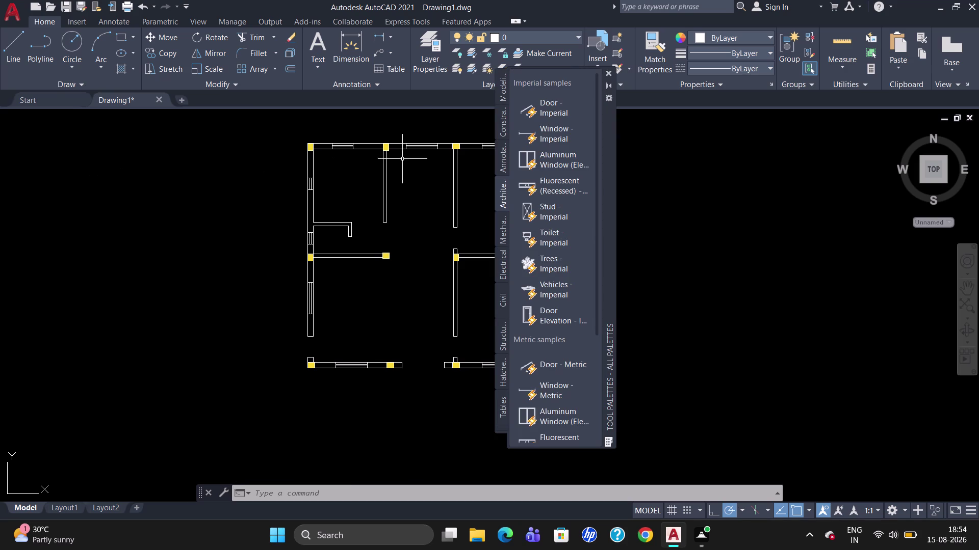
Insert an imperial door left of the plan, flip its swing, and close the tool palettes.
click(569, 111)
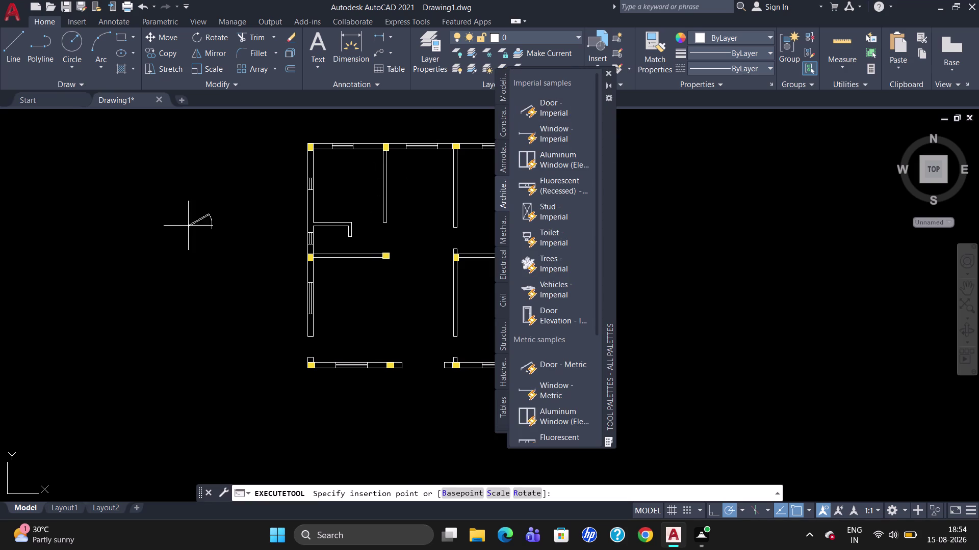
click(160, 229)
click(165, 228)
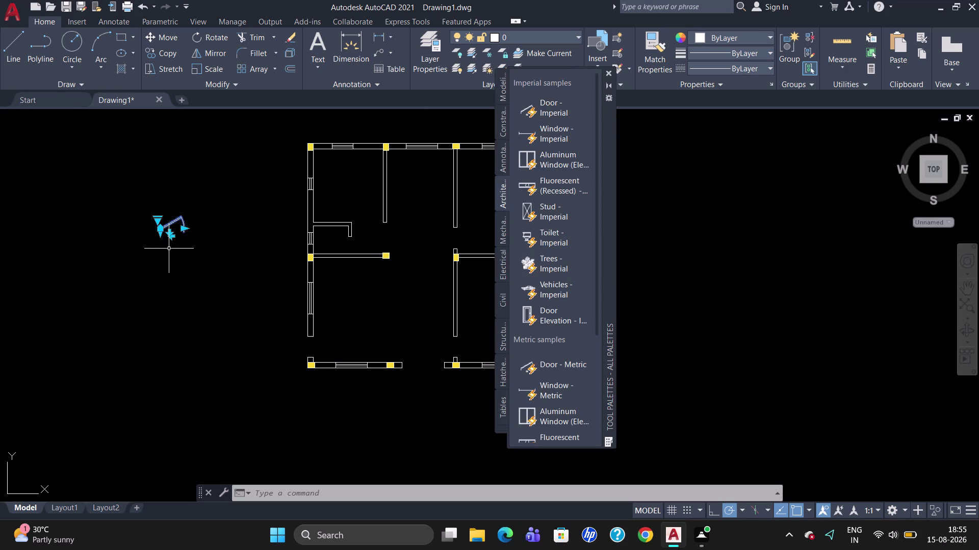
click(159, 223)
click(187, 269)
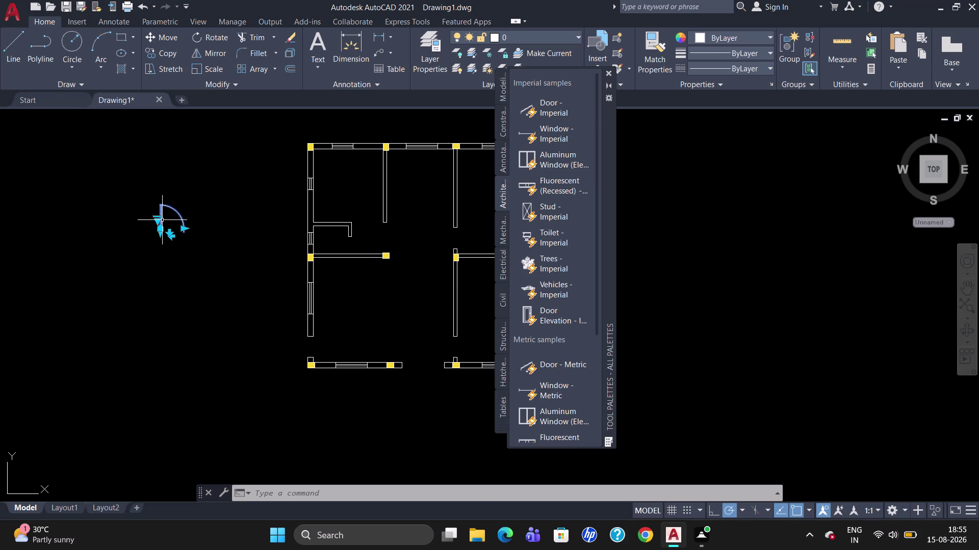
key(Escape)
click(609, 69)
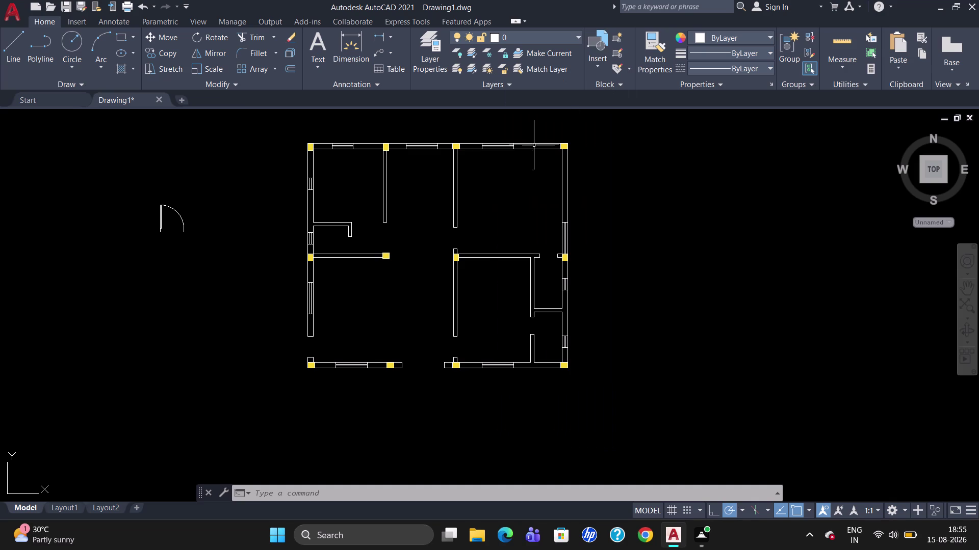
Mirror the door across a vertical line, keeping the original.
drag(225, 214, 143, 220)
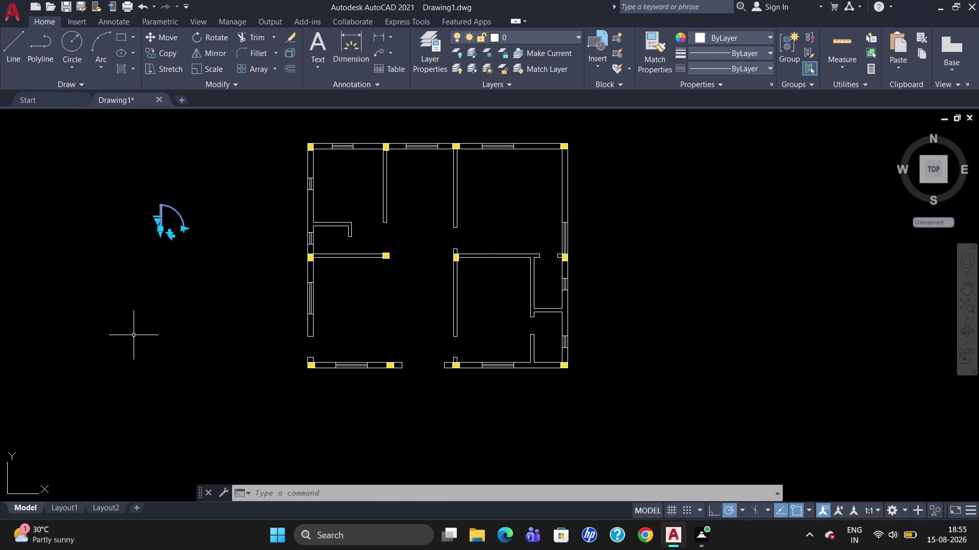
text(MI)
key(Return)
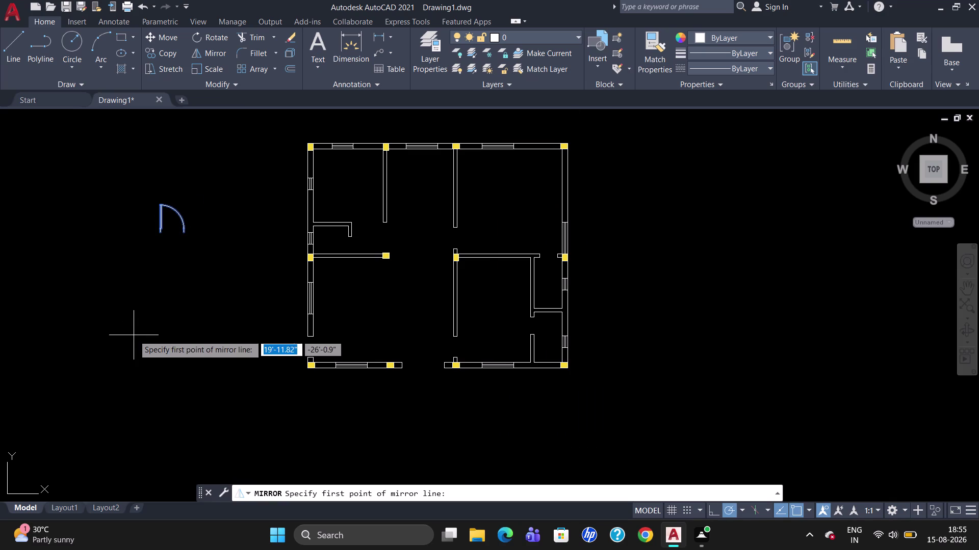
drag(205, 179, 207, 236)
click(207, 237)
drag(227, 284, 207, 236)
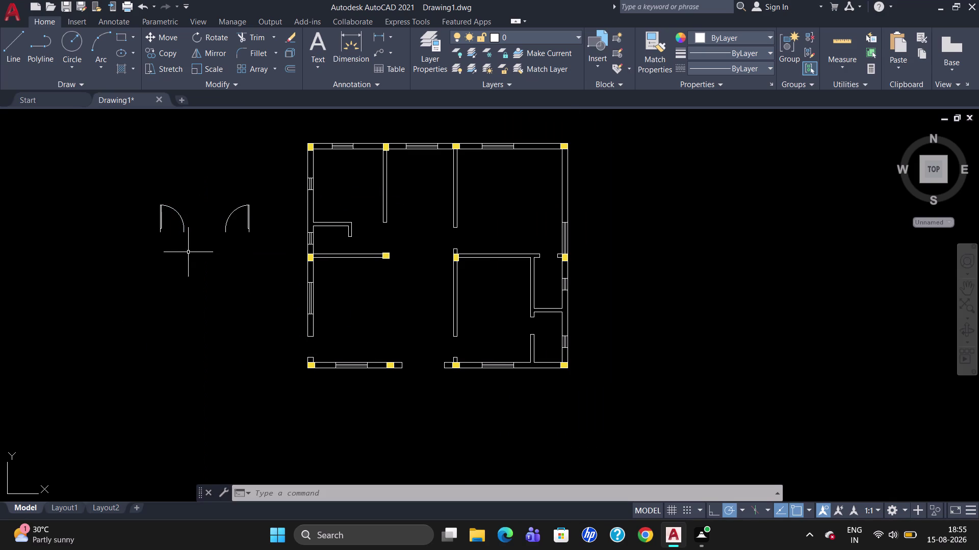
Rotate the mirrored door copy a quarter turn about its corner.
click(239, 206)
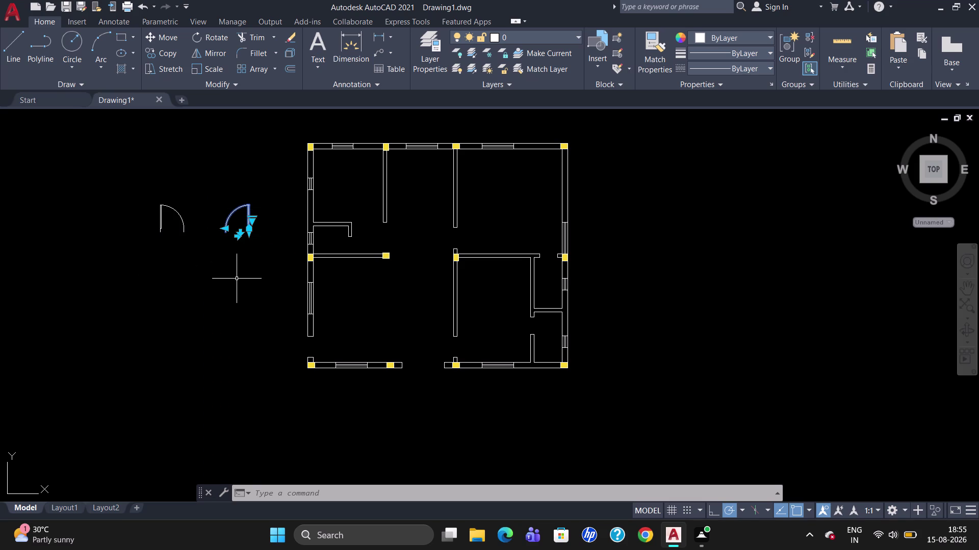
text(RO)
key(Return)
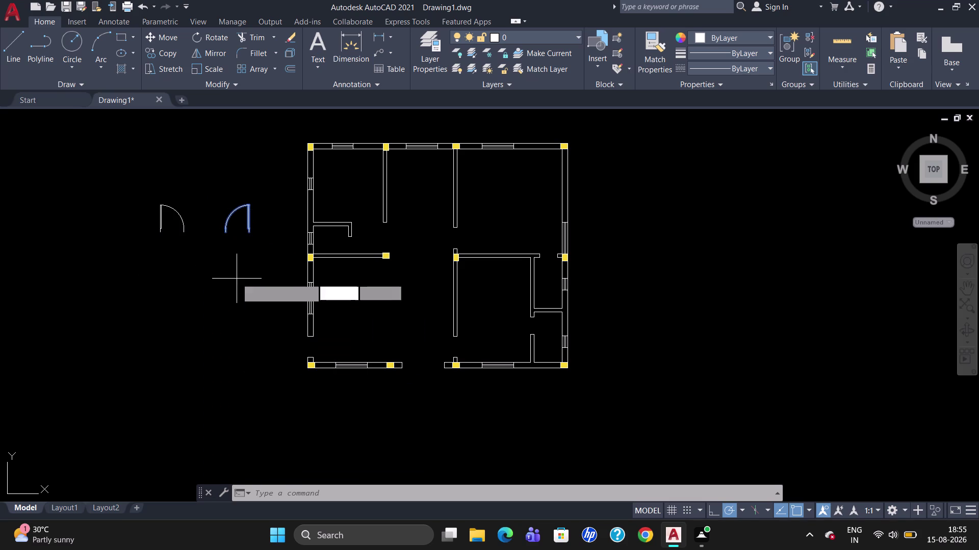
click(249, 203)
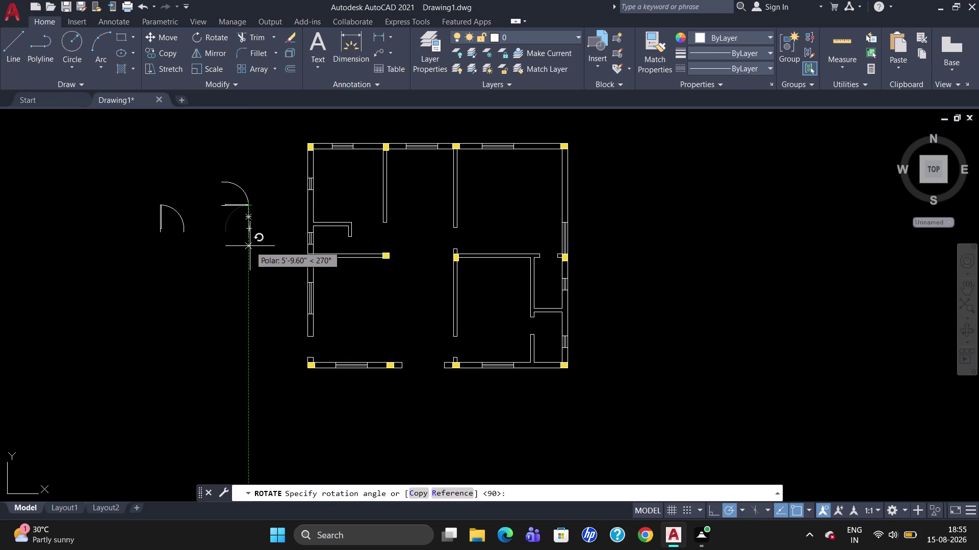
click(250, 246)
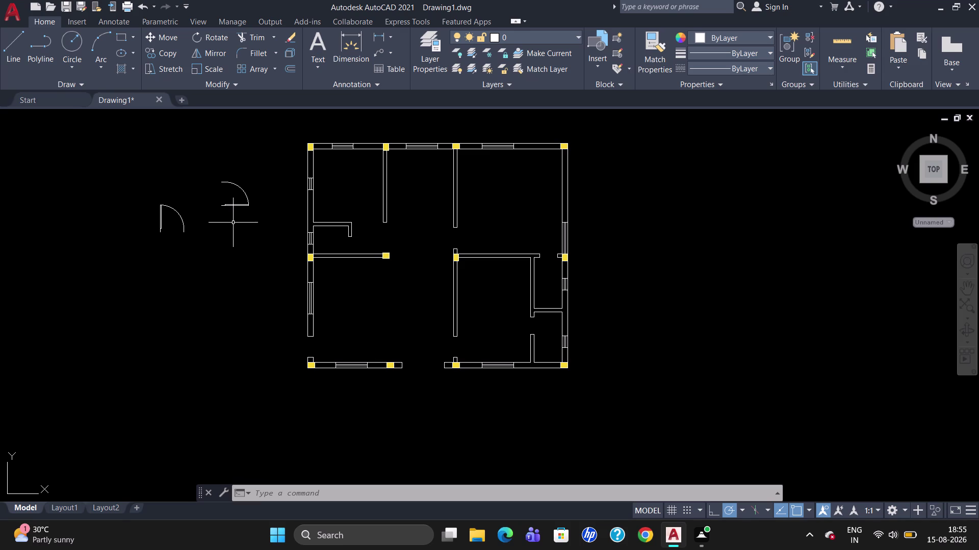
click(227, 207)
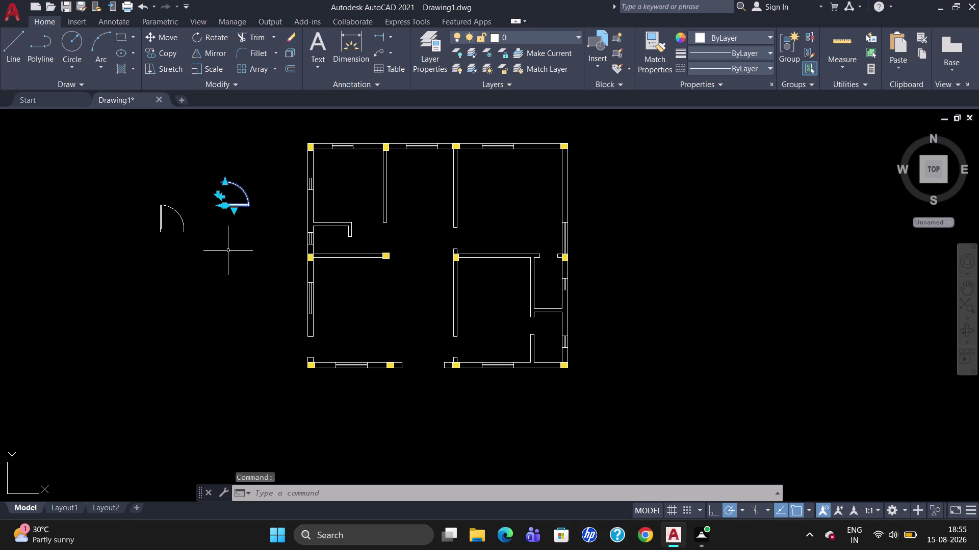
Move the turned door by its hinge corner to the bottom end of the left wall.
key(m)
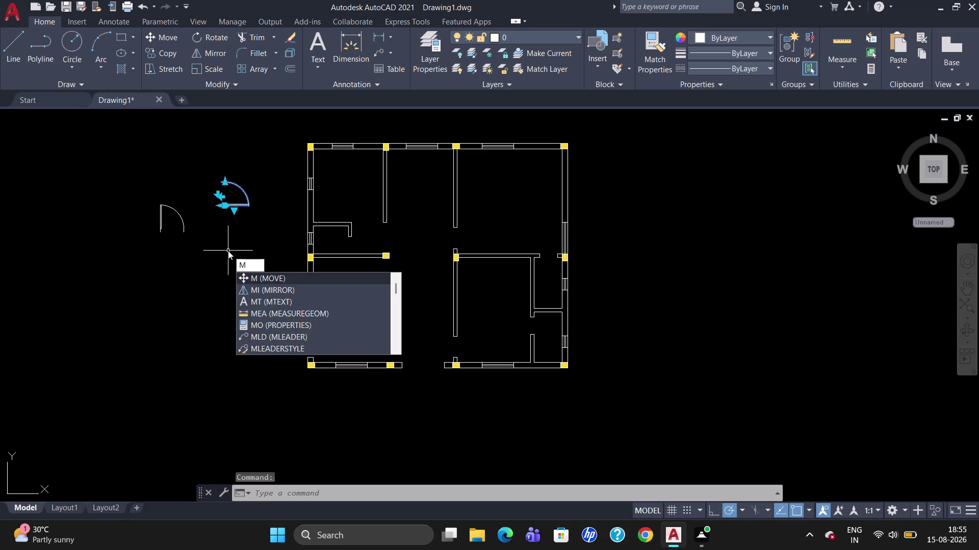
key(Return)
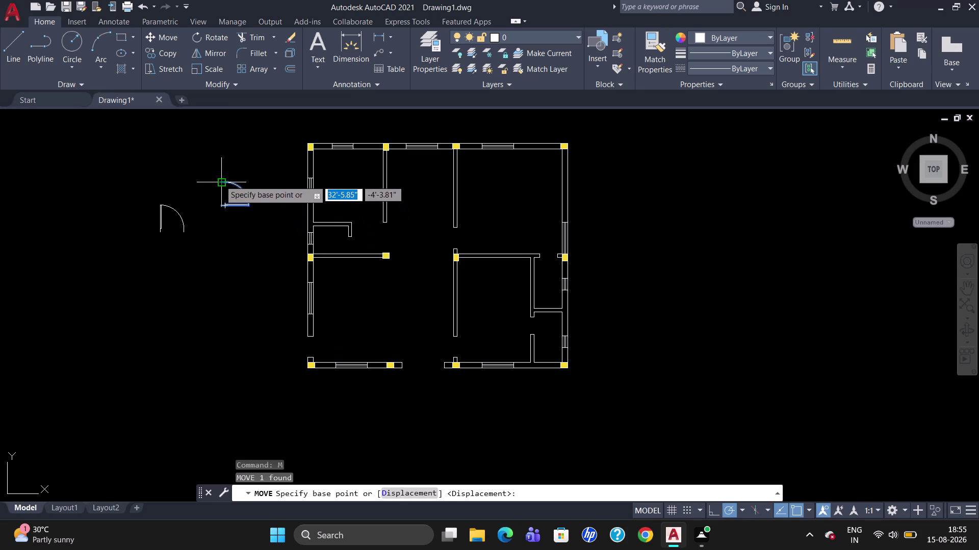
click(220, 181)
scroll(up, 3)
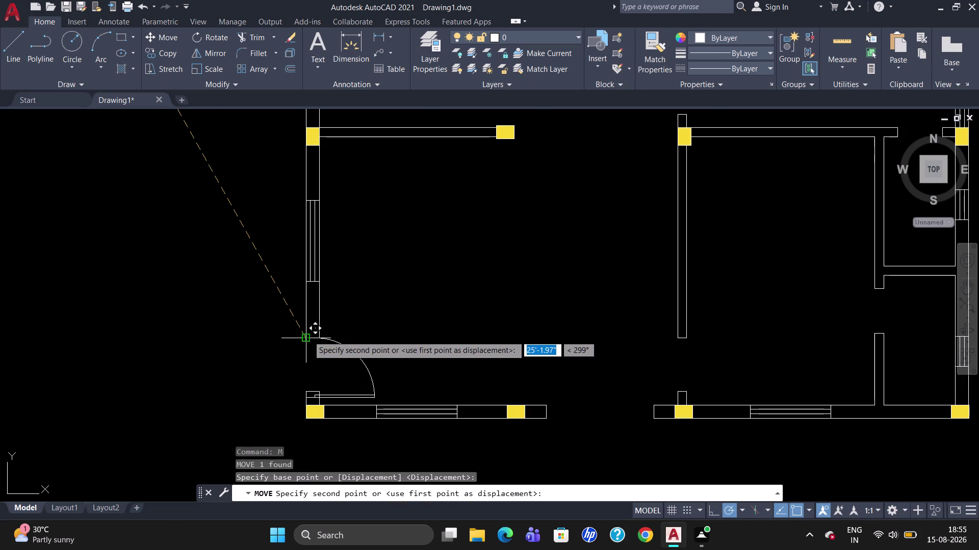
scroll(up, 3)
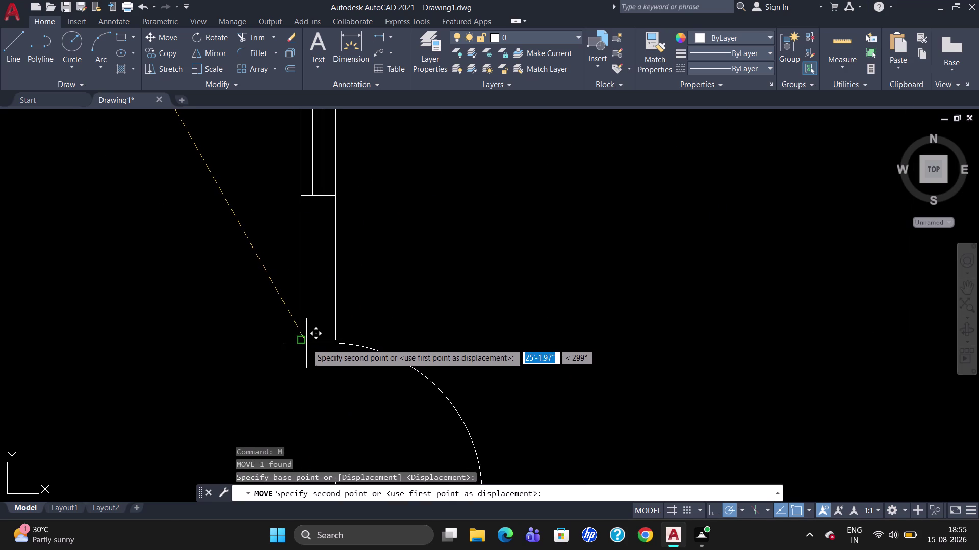
scroll(up, 3)
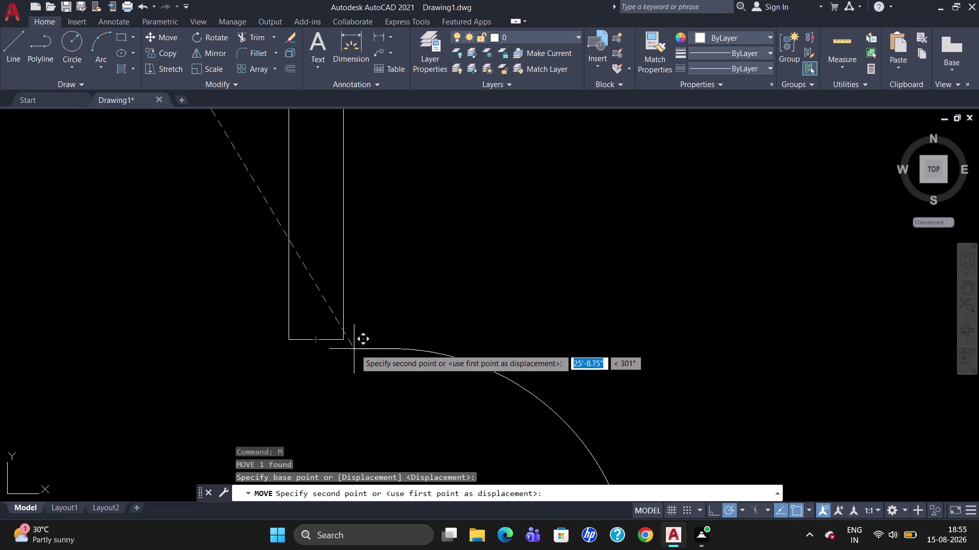
scroll(up, 3)
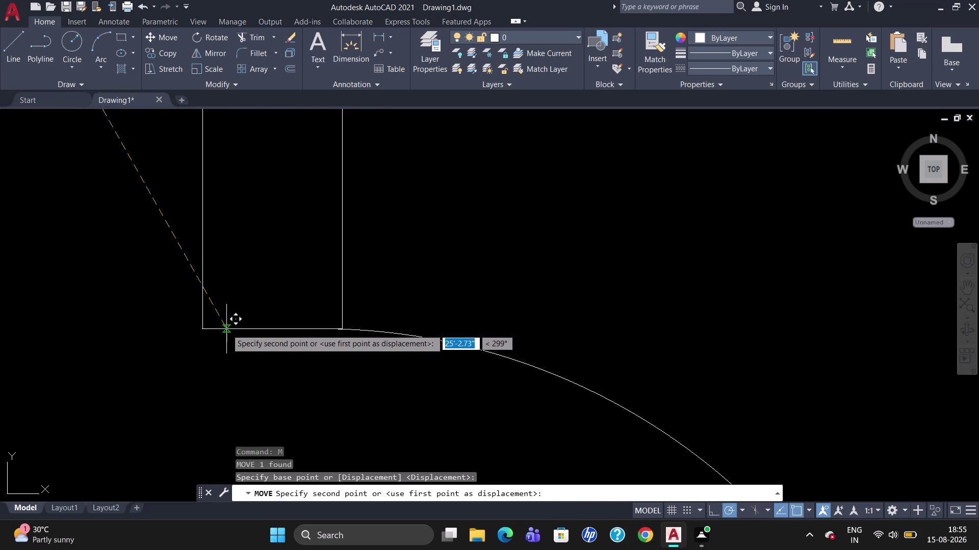
click(227, 329)
scroll(down, 3)
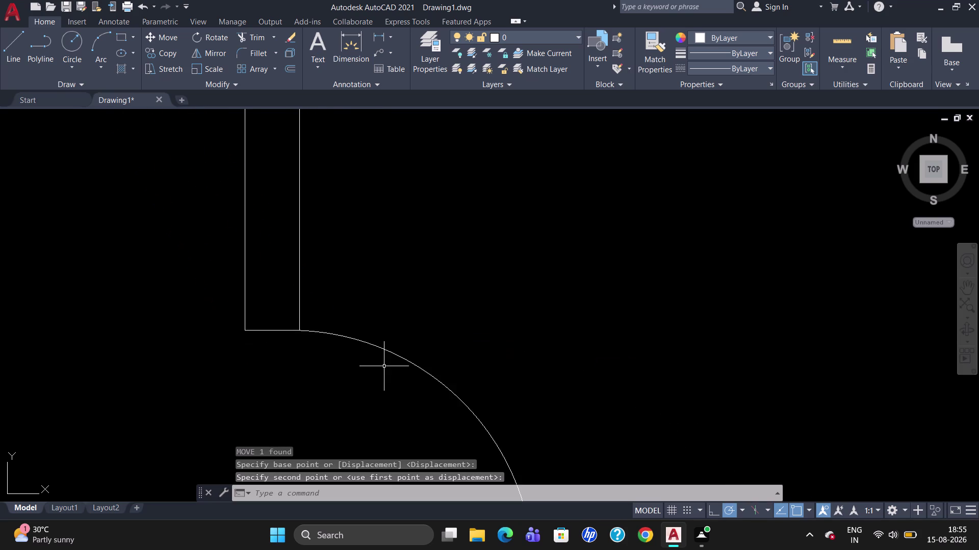
scroll(down, 3)
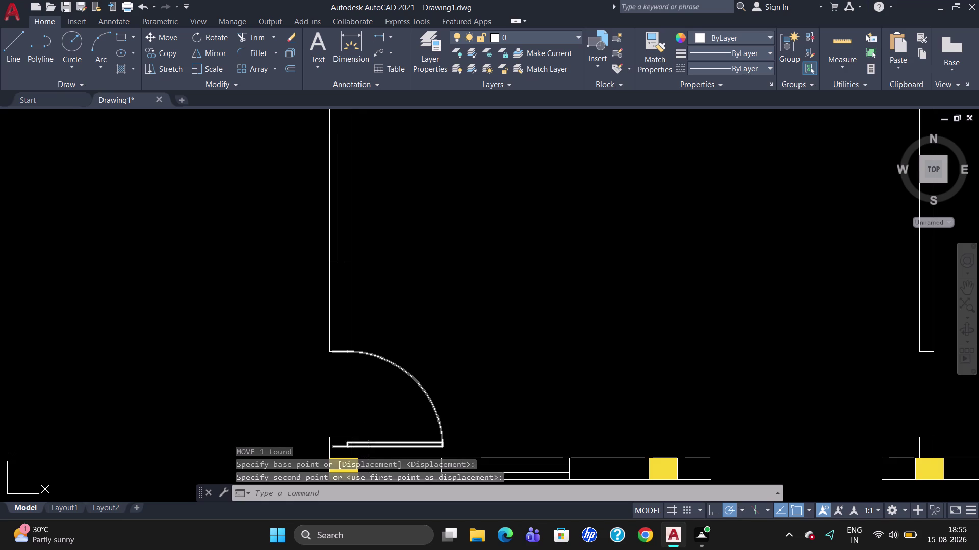
Begin scaling the moved door, cancel the scale, and reselect the door.
click(368, 446)
text(SC)
key(Return)
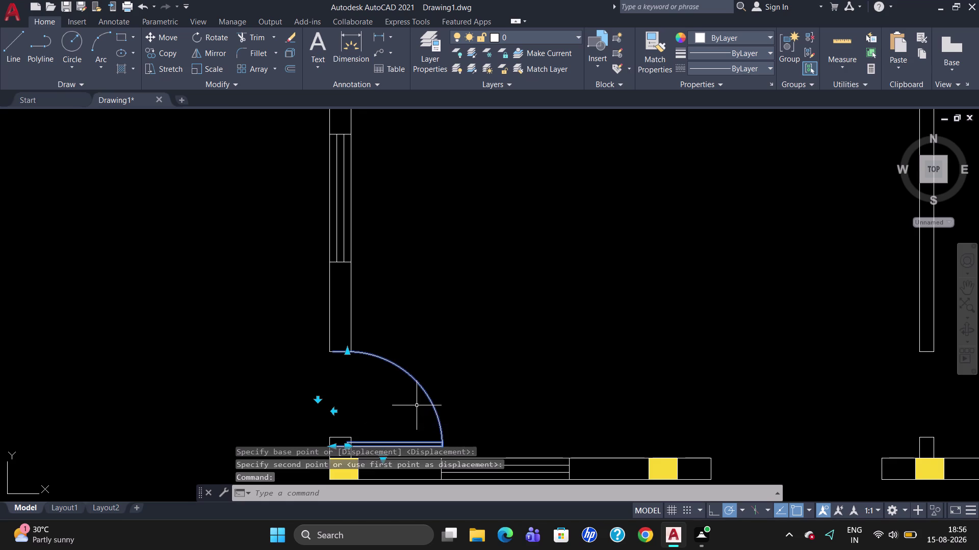
scroll(up, 3)
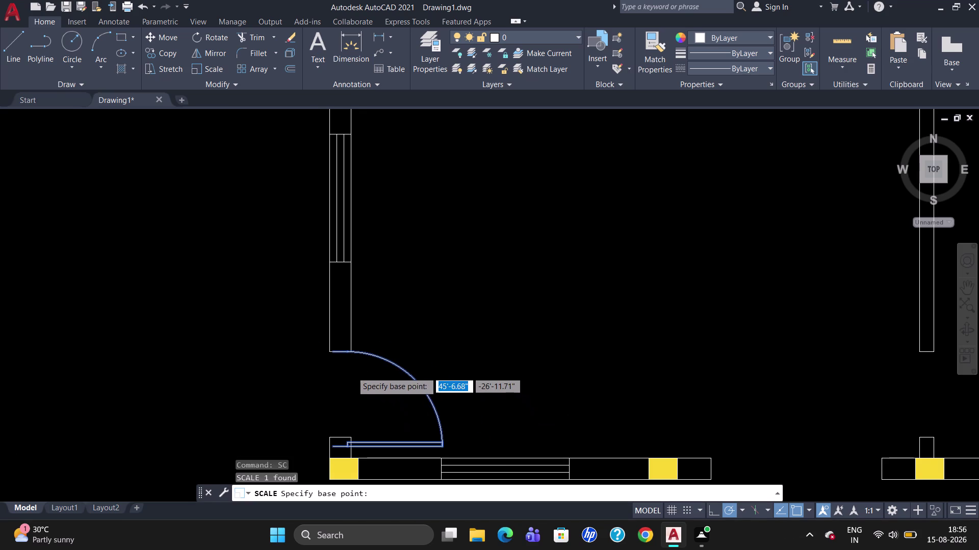
click(324, 340)
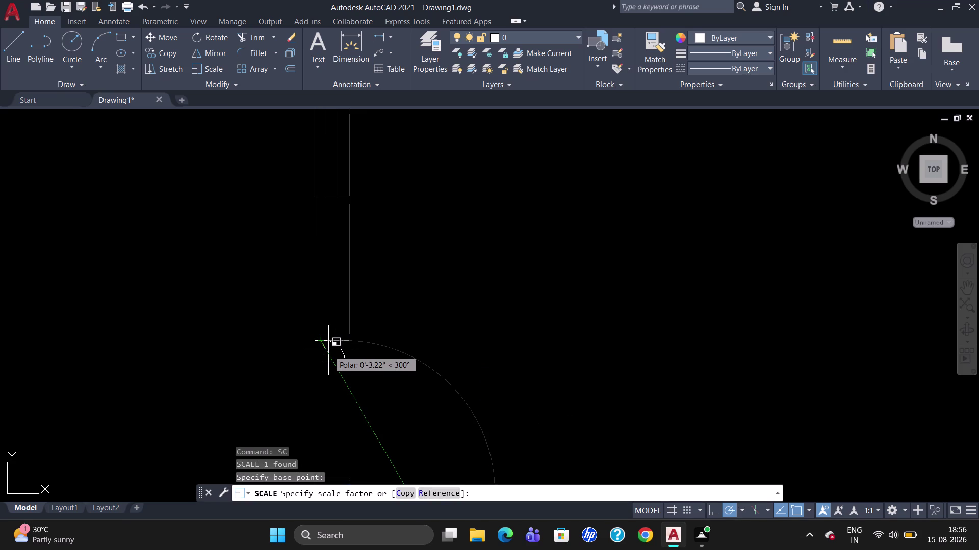
key(Escape)
scroll(up, 3)
scroll(down, 3)
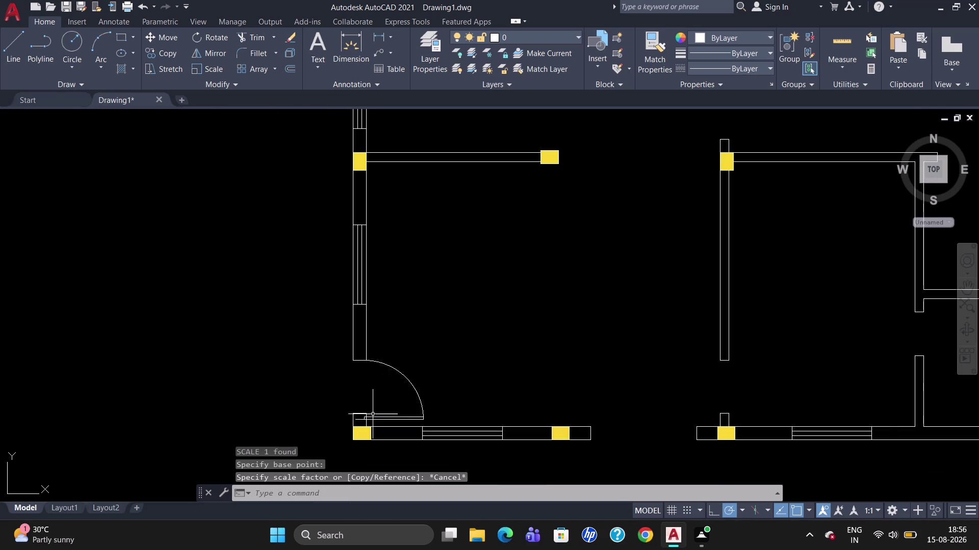
scroll(up, 3)
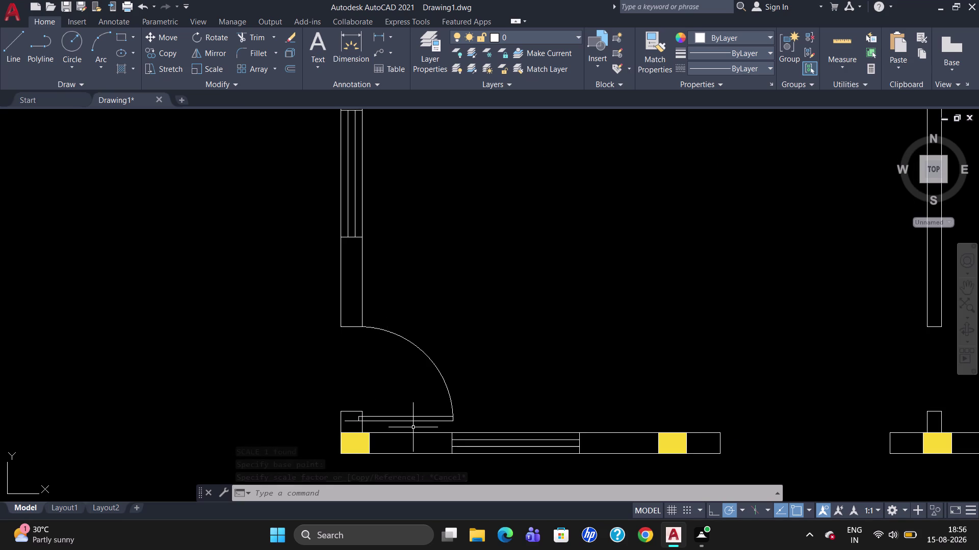
click(409, 340)
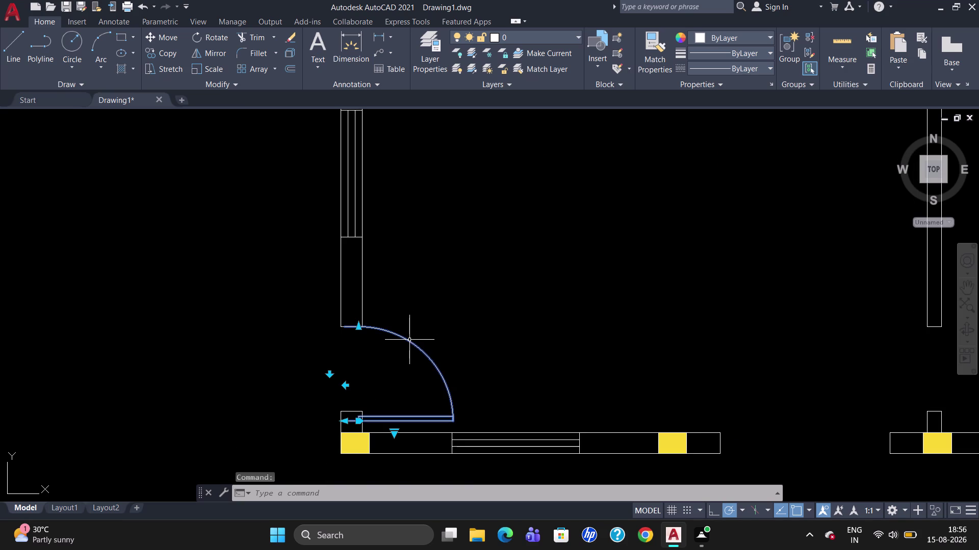
Move the door so it sits flush against the wall end.
key(m)
key(Return)
click(343, 328)
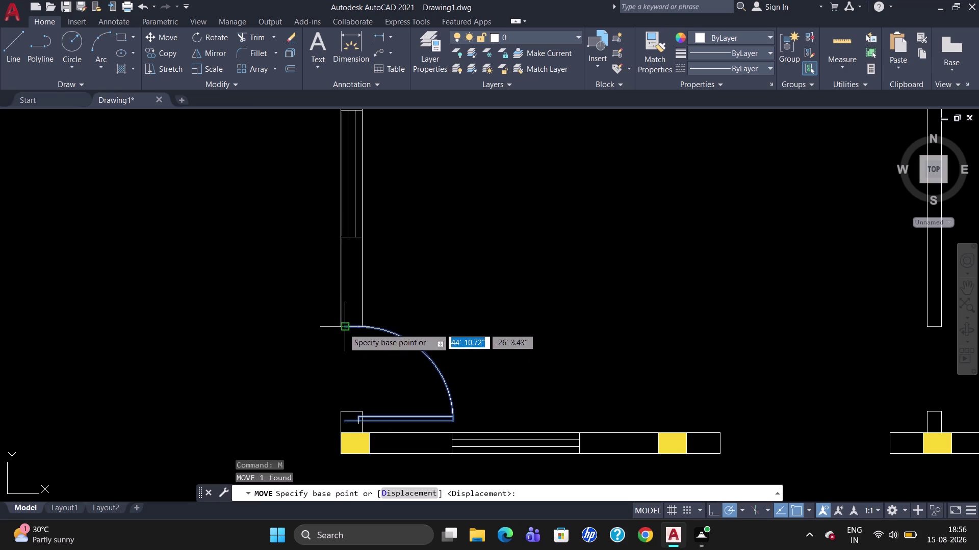
click(338, 329)
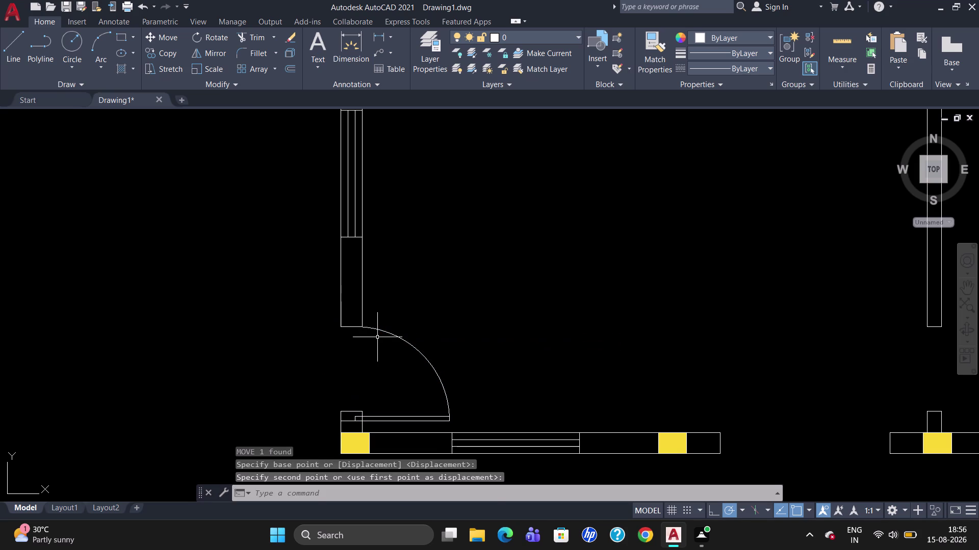
scroll(up, 3)
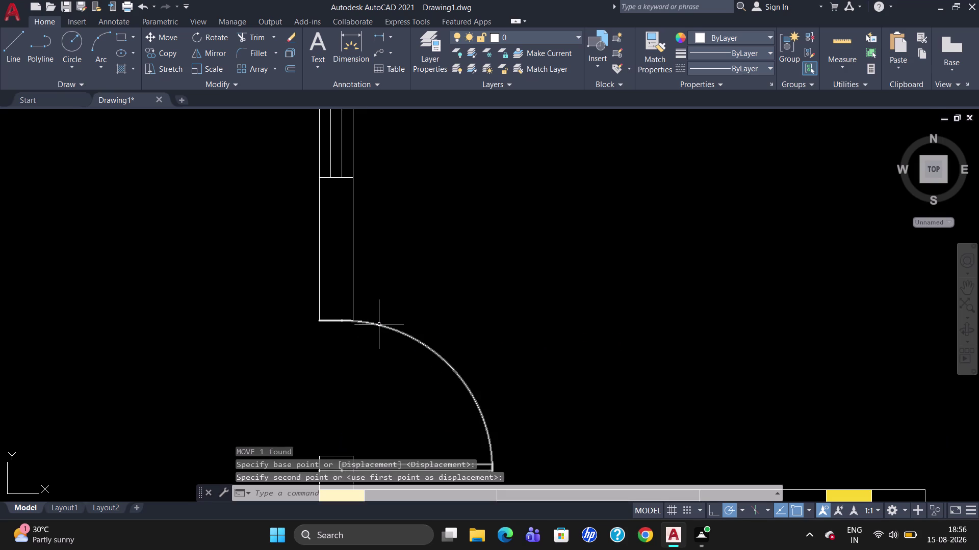
click(379, 325)
scroll(down, 3)
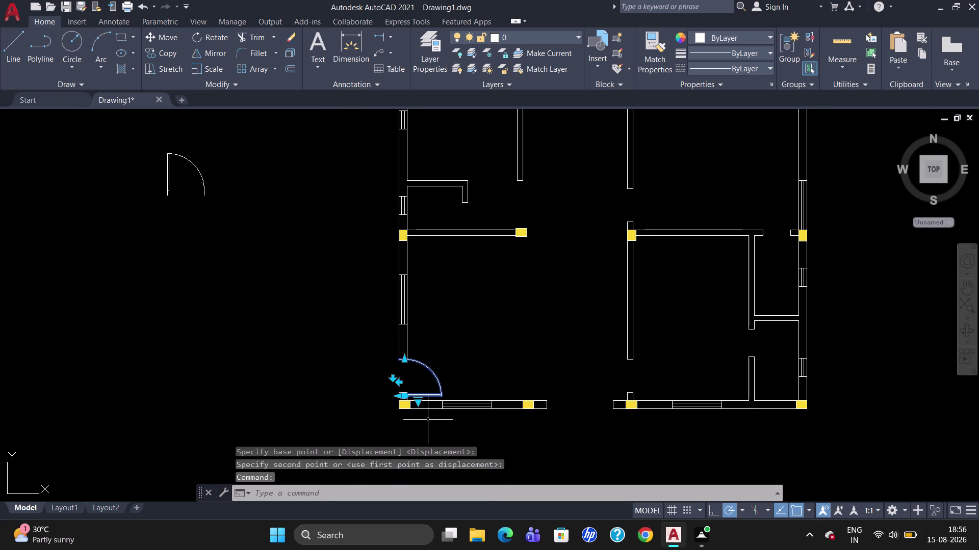
Abandon a second move of the door and start the Scale command.
key(m)
key(Return)
click(397, 357)
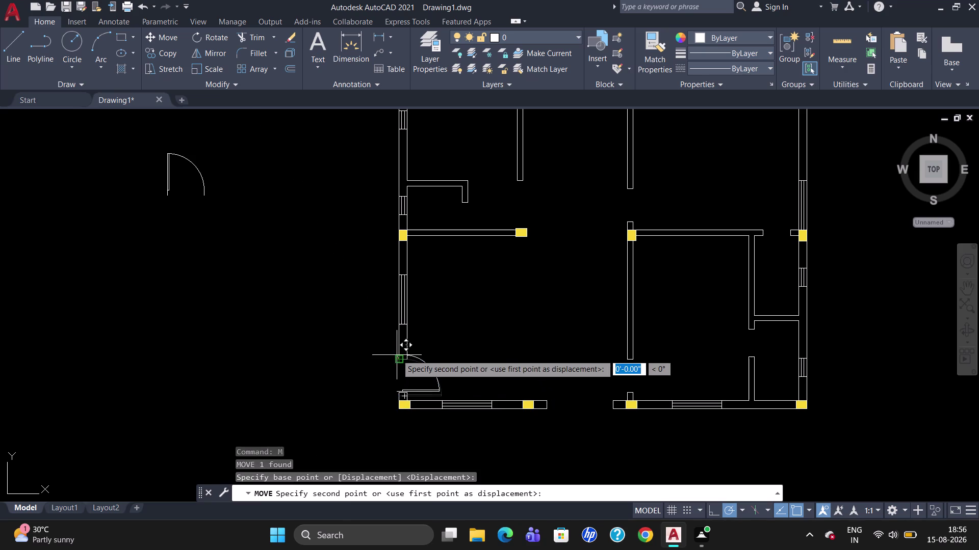
scroll(up, 3)
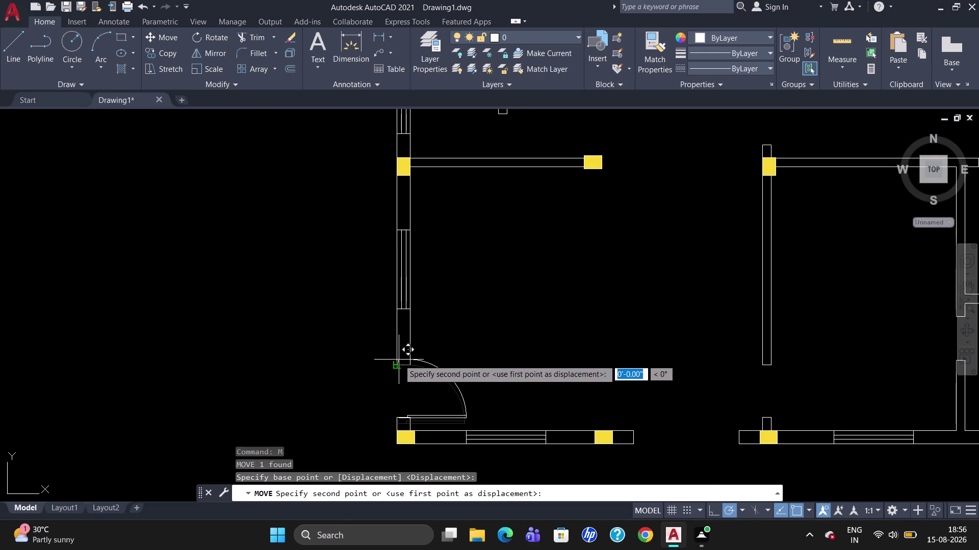
scroll(up, 3)
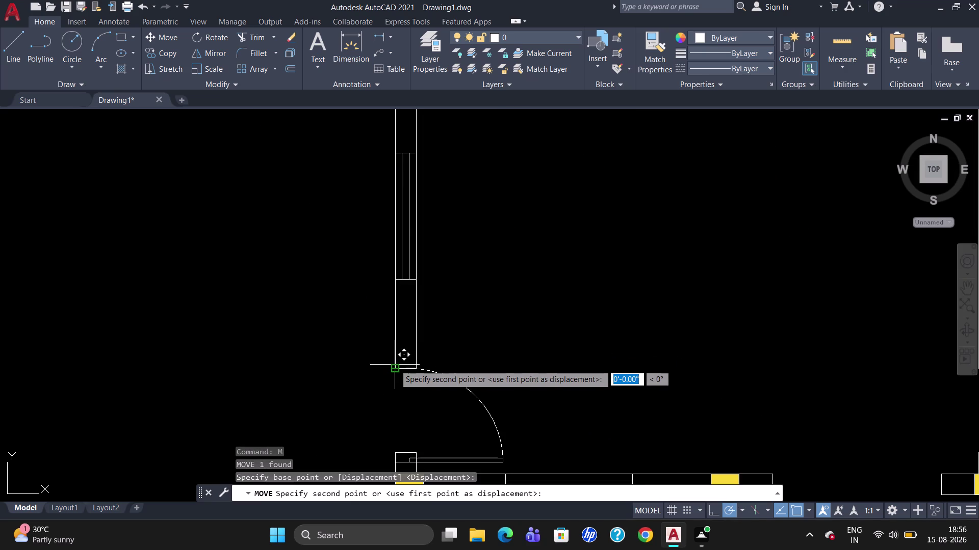
scroll(down, 3)
scroll(up, 3)
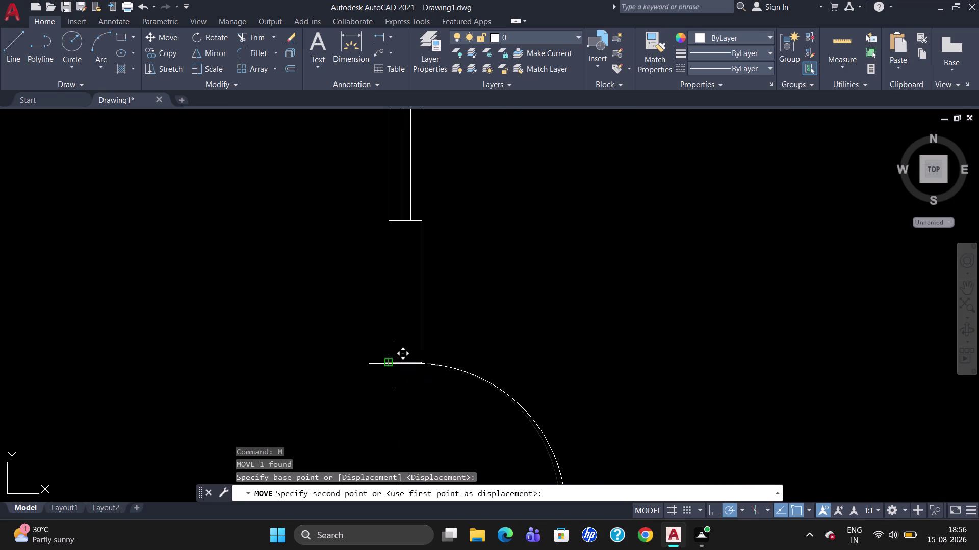
key(Escape)
scroll(down, 3)
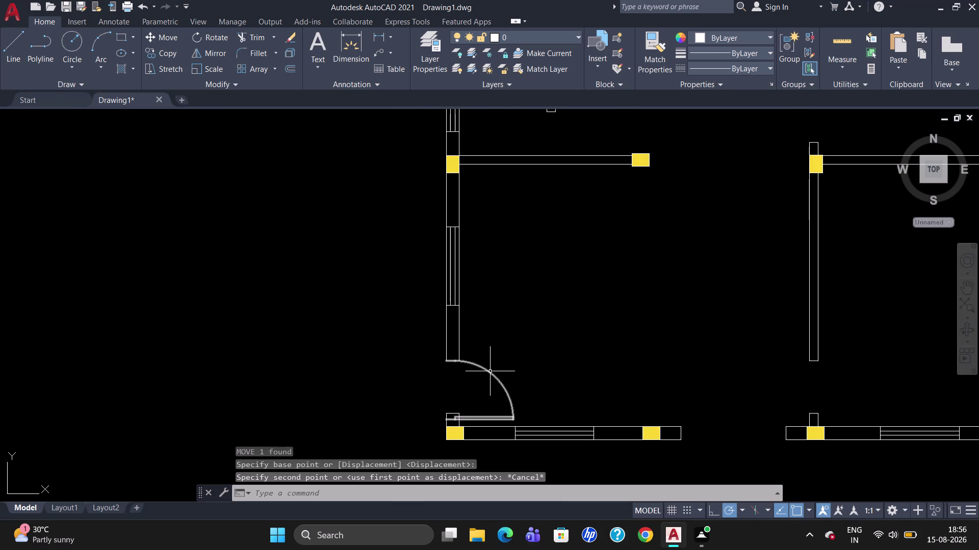
click(490, 372)
key(Escape)
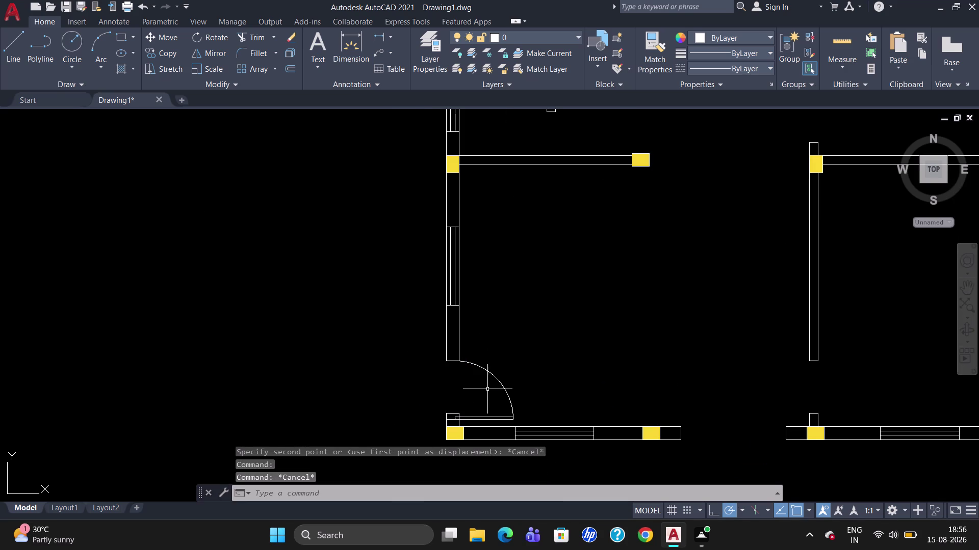
text(SC)
key(Return)
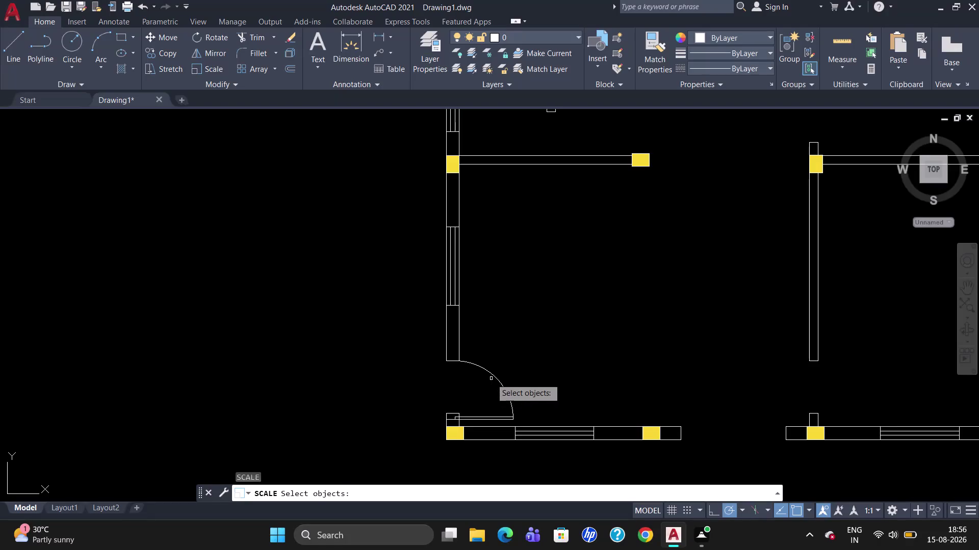
click(492, 377)
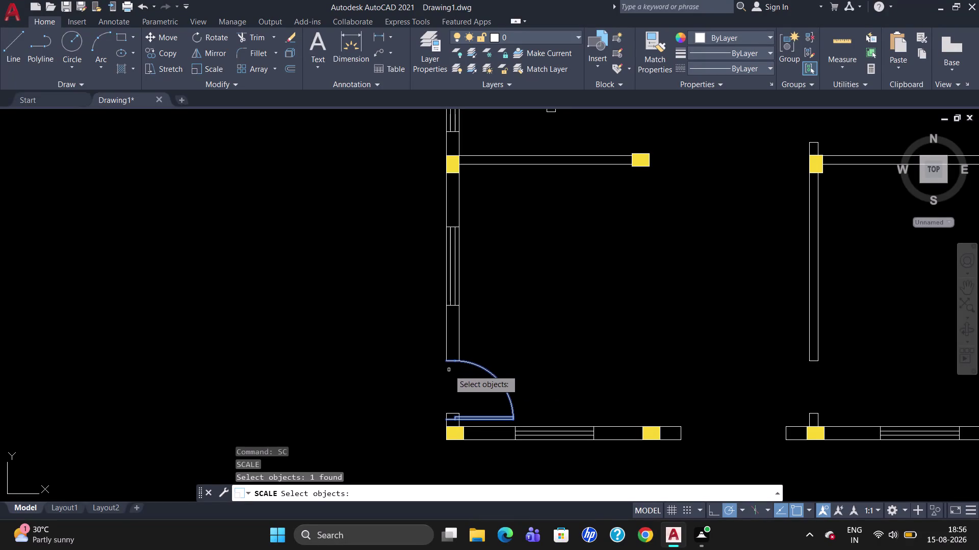
key(Return)
click(444, 358)
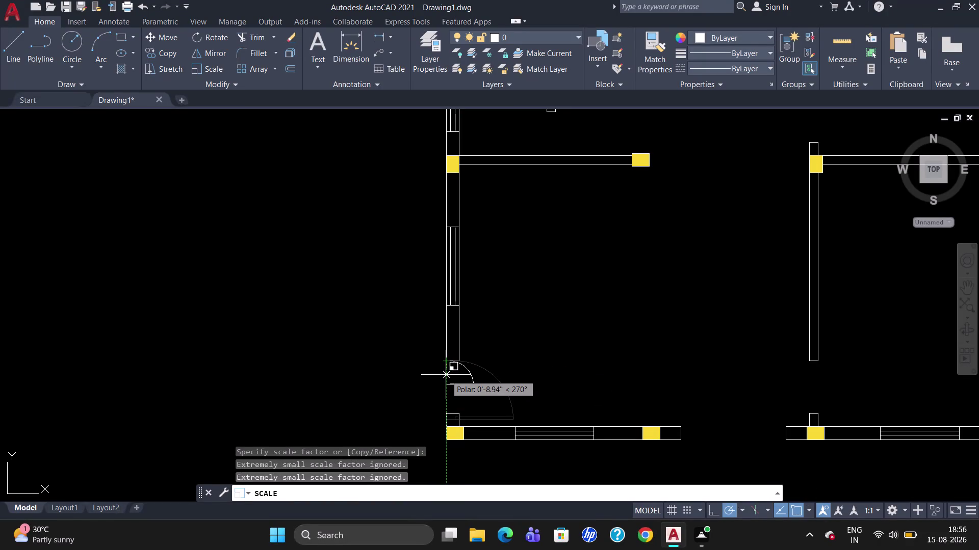
scroll(up, 3)
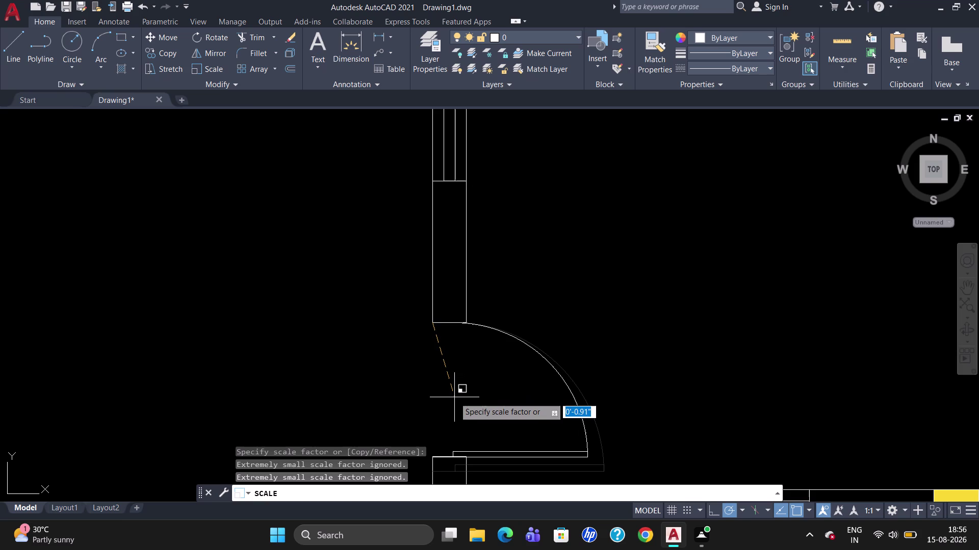
click(455, 397)
key(Escape)
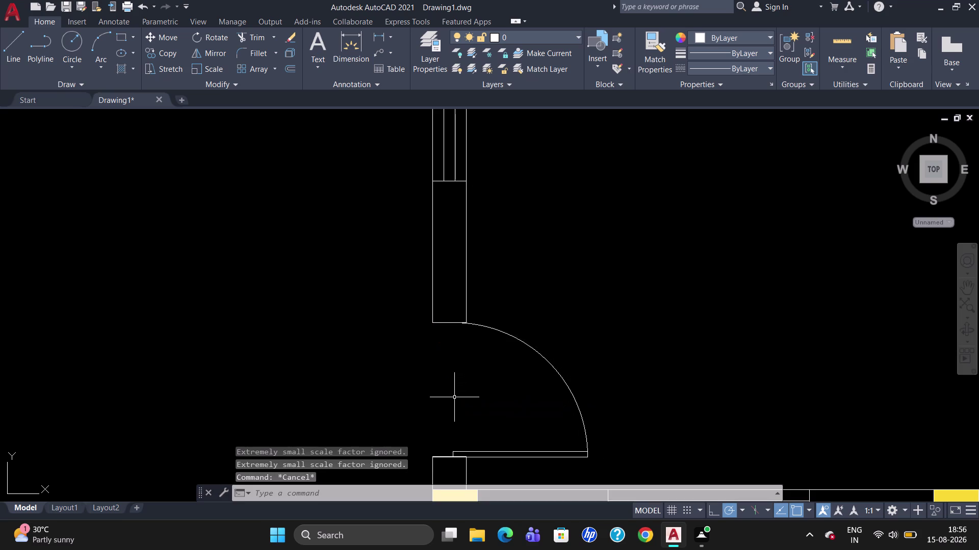
scroll(down, 3)
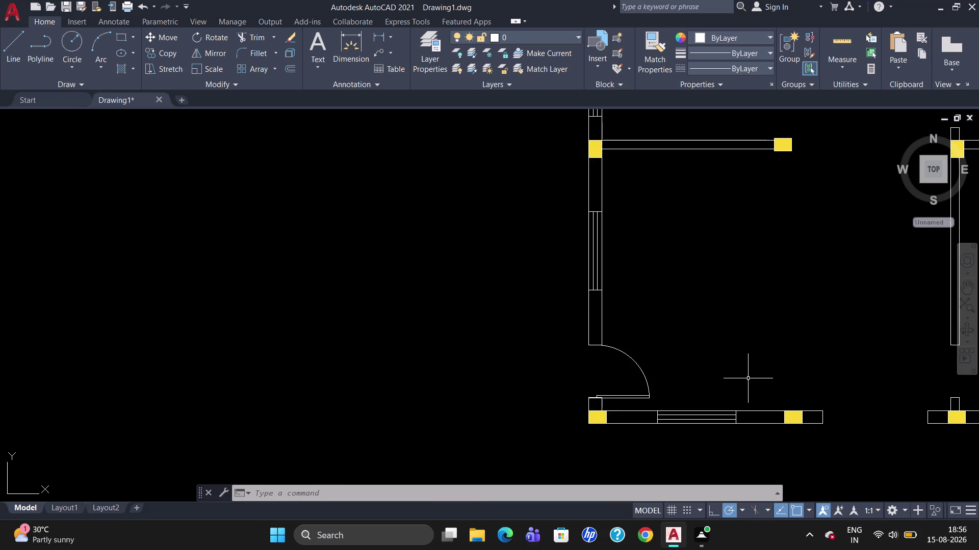
scroll(down, 3)
scroll(up, 3)
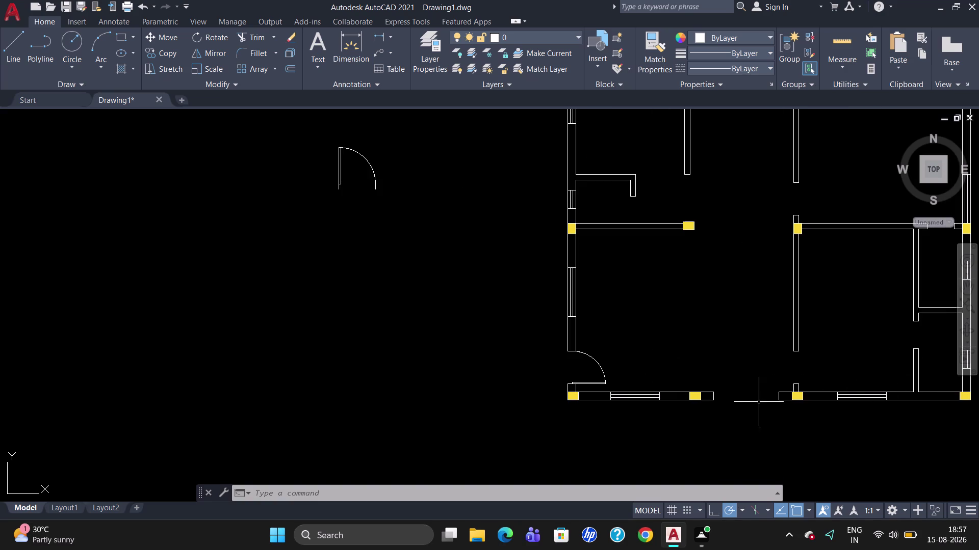
click(600, 370)
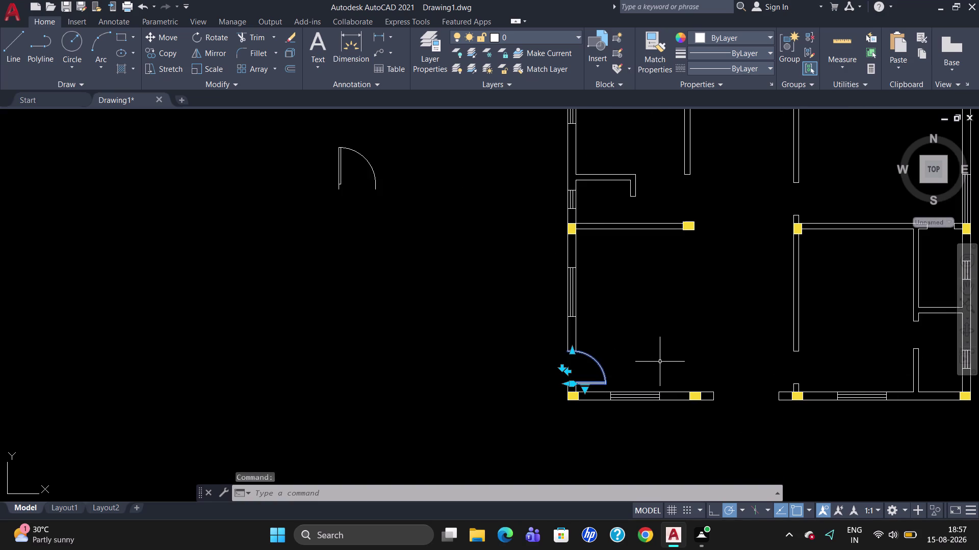
text(CO)
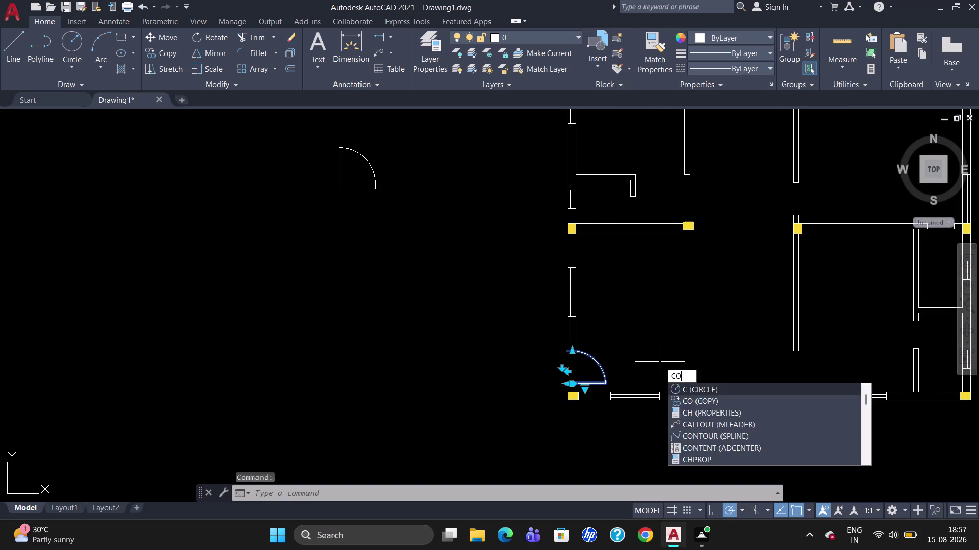
Copy the door from its hinge corner to the right room's bottom wall corner.
key(Return)
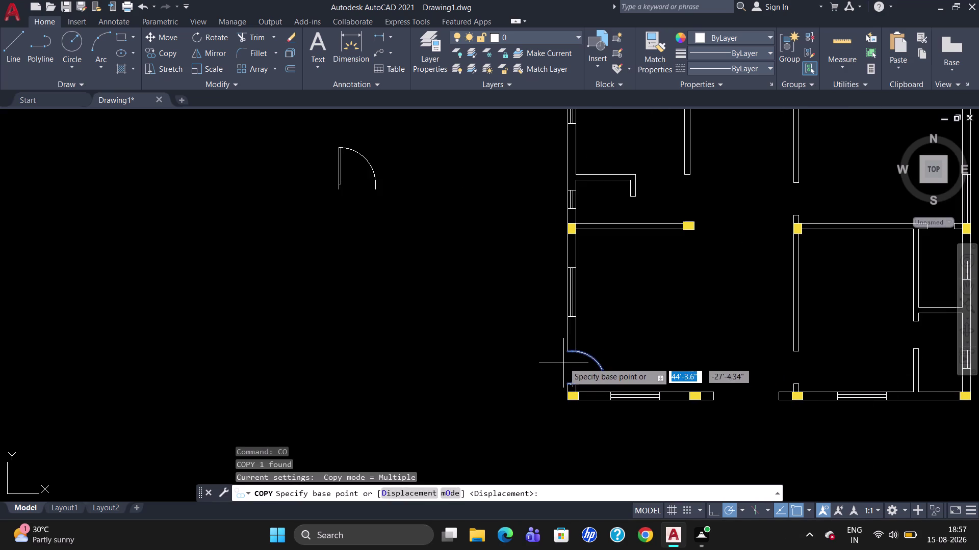
click(567, 354)
scroll(up, 3)
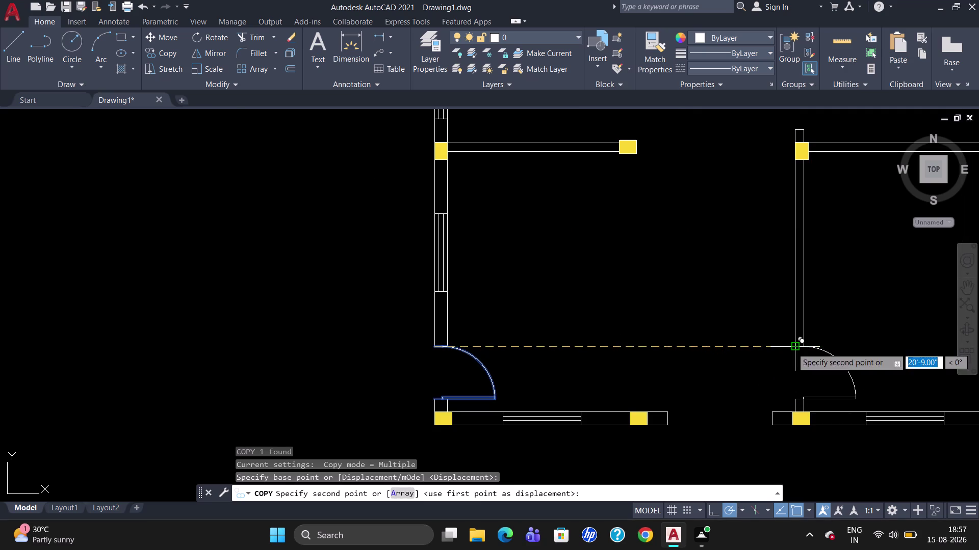
scroll(up, 3)
scroll(up, 3)
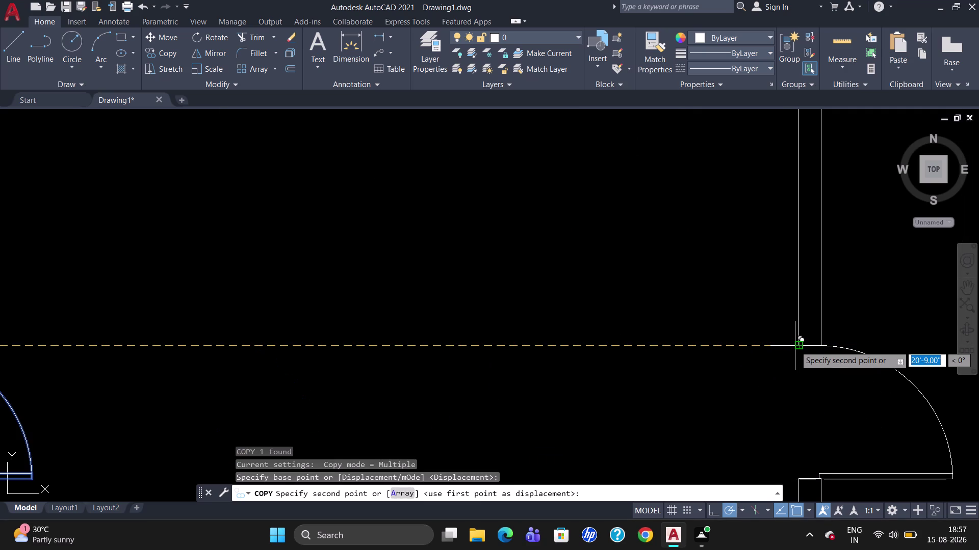
click(795, 345)
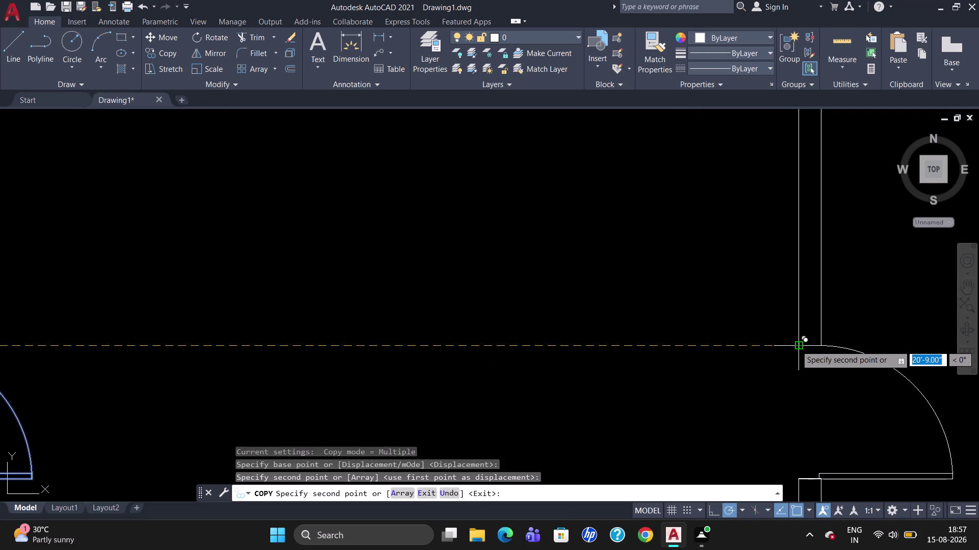
key(Escape)
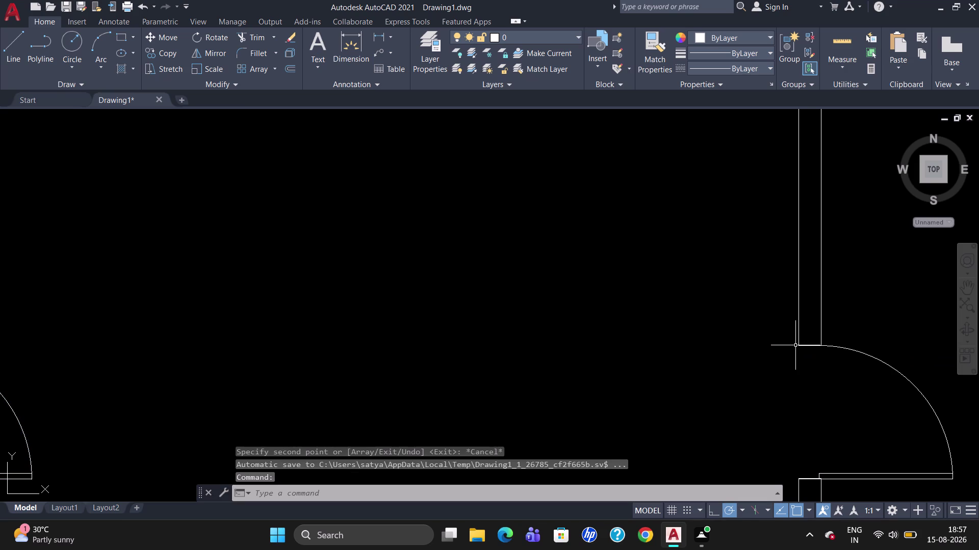
scroll(down, 3)
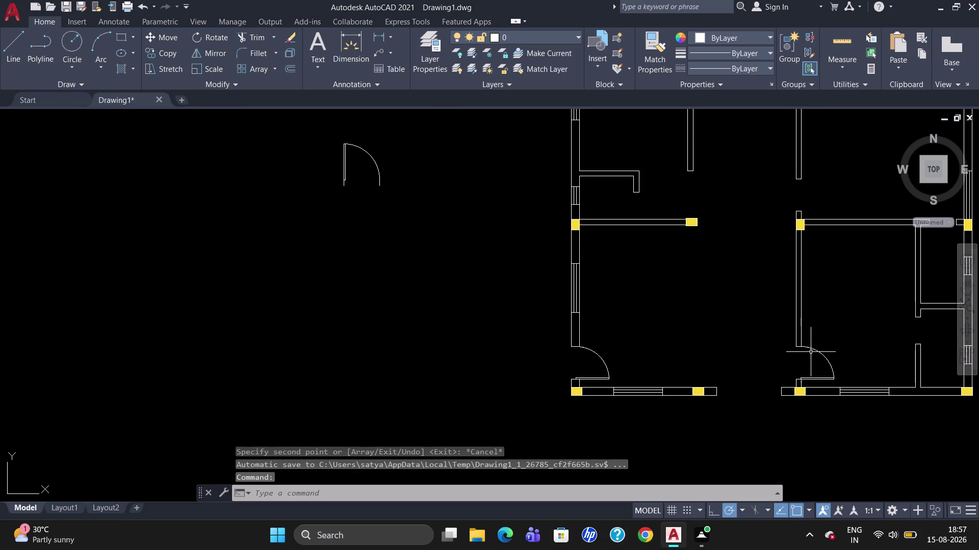
click(809, 348)
Copy the new door into the right room's upper doorway and clear the selection.
text(C)
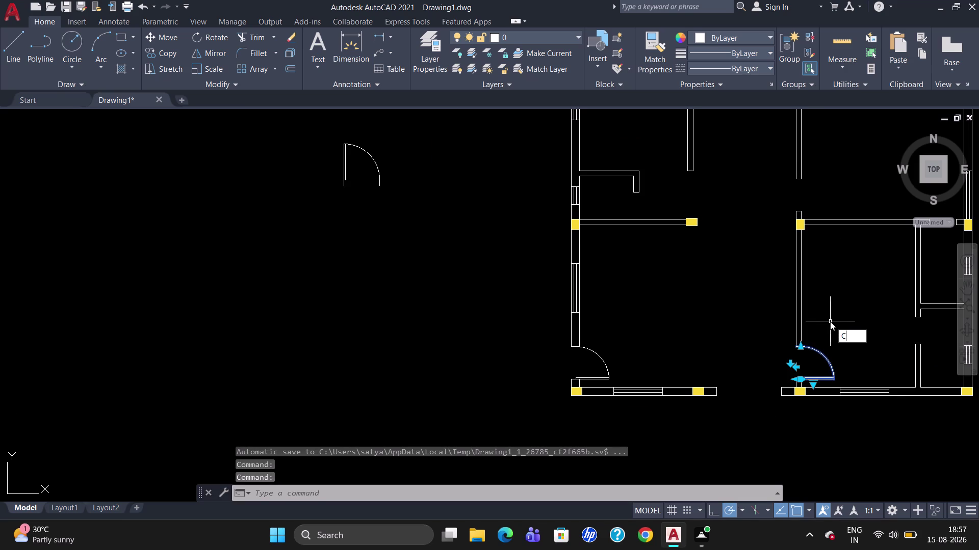
text(O)
key(Return)
scroll(up, 3)
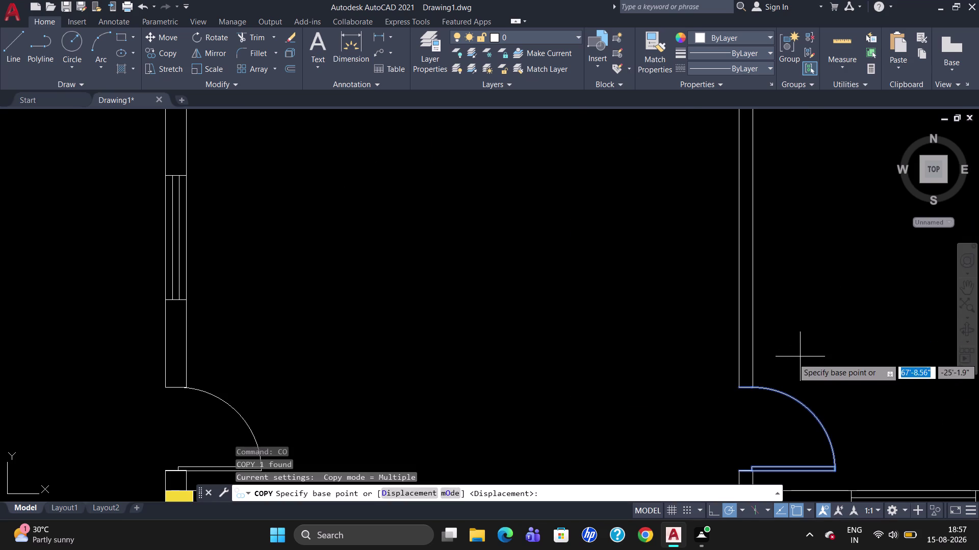
scroll(down, 3)
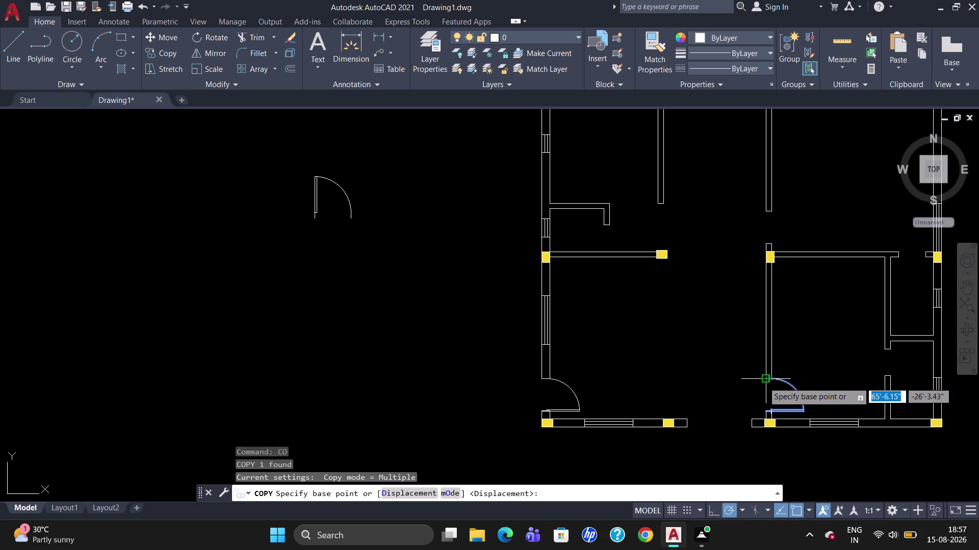
scroll(up, 3)
click(763, 382)
scroll(down, 3)
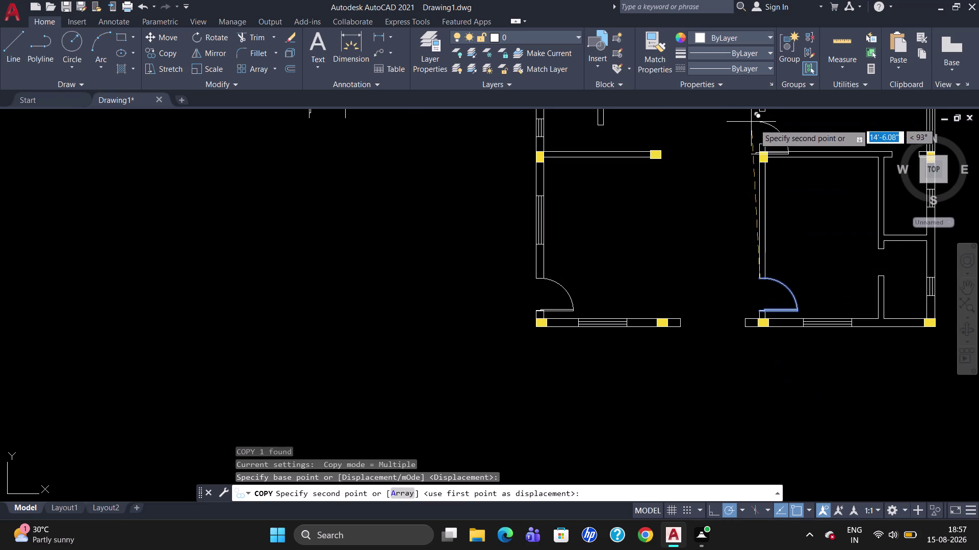
scroll(up, 3)
scroll(down, 3)
scroll(up, 3)
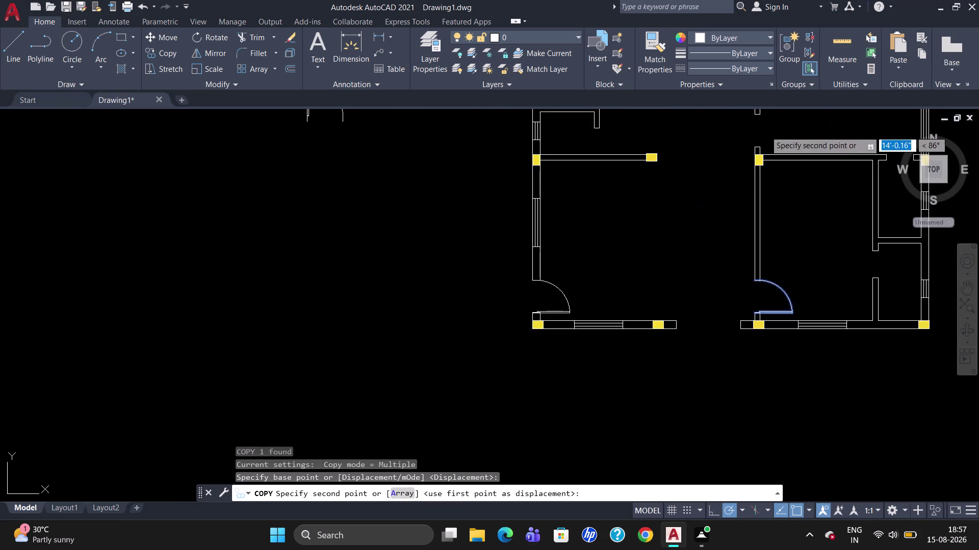
scroll(up, 3)
scroll(down, 3)
scroll(up, 3)
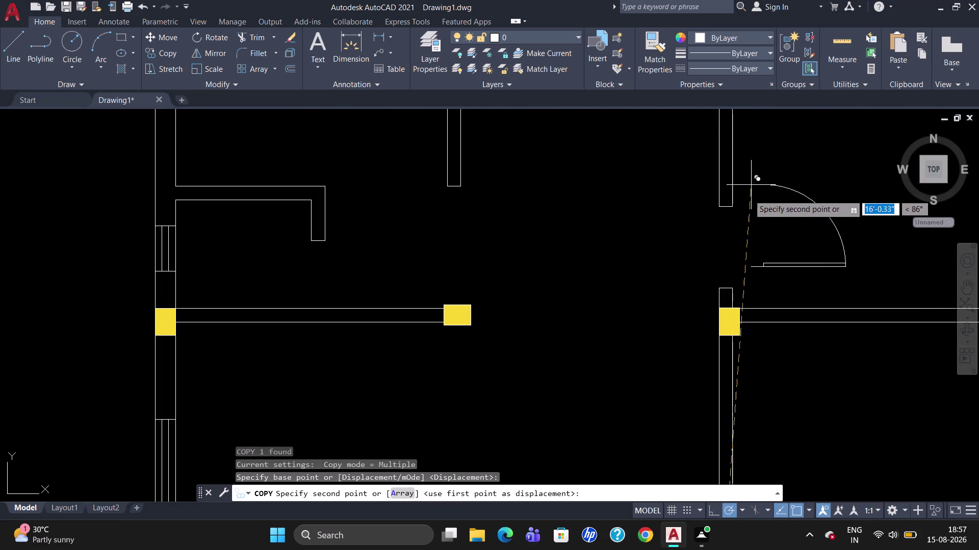
scroll(up, 3)
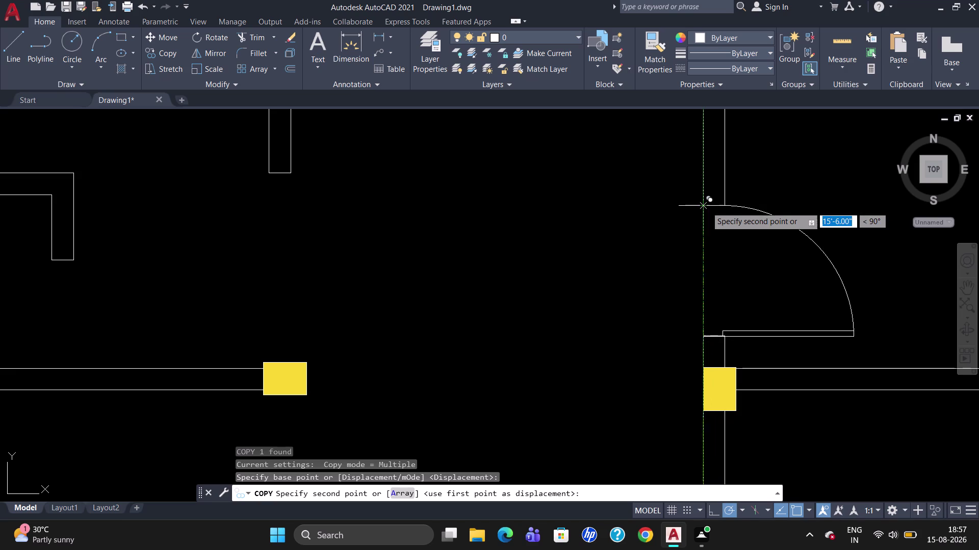
click(705, 206)
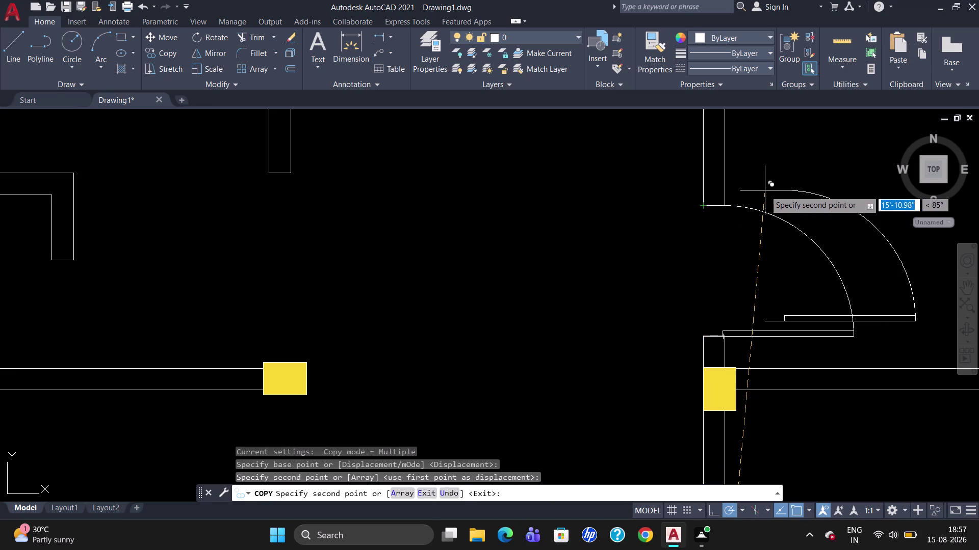
key(Escape)
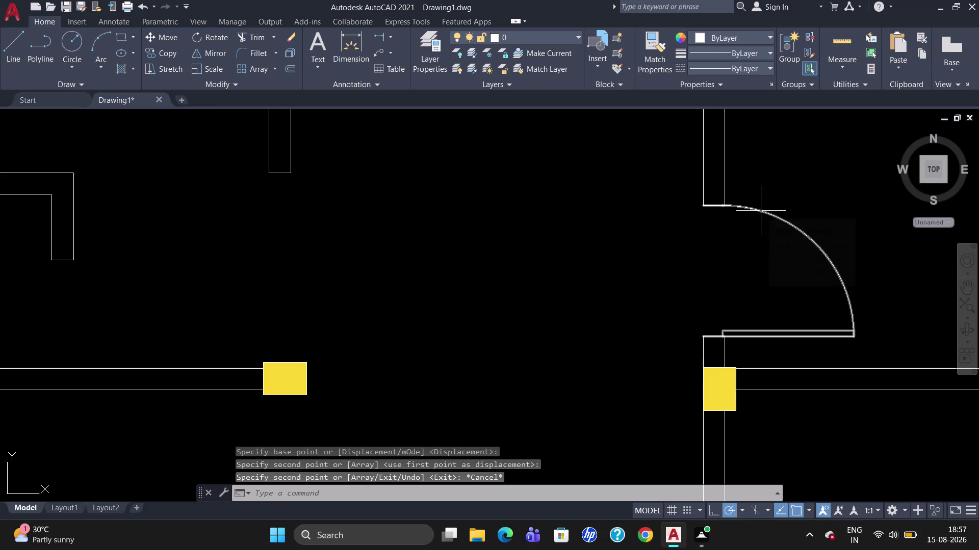
key(Escape)
scroll(down, 3)
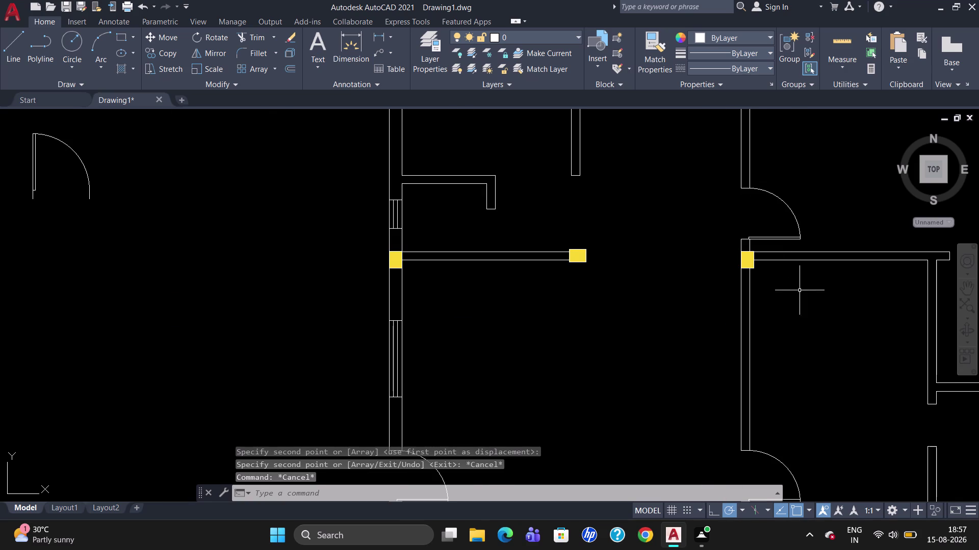
scroll(down, 3)
scroll(up, 3)
scroll(down, 3)
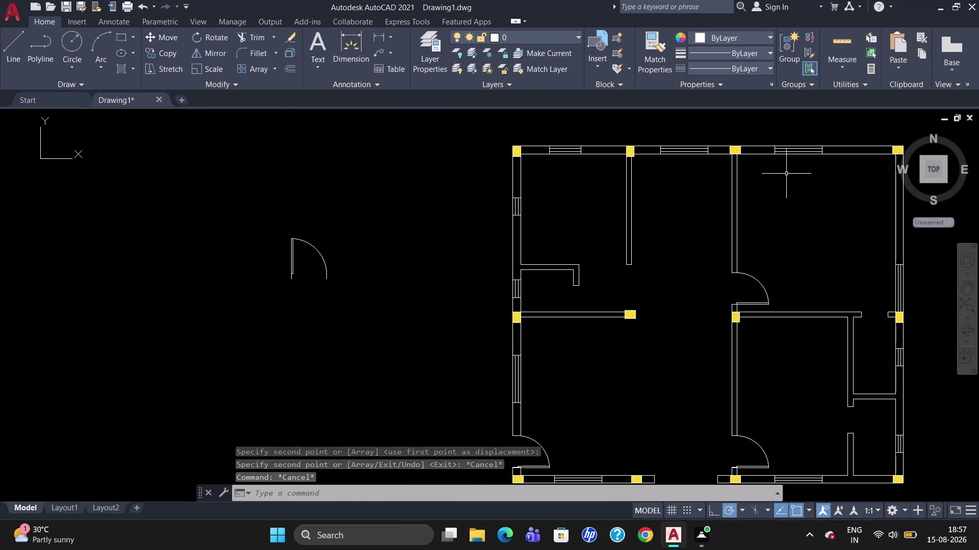
scroll(down, 3)
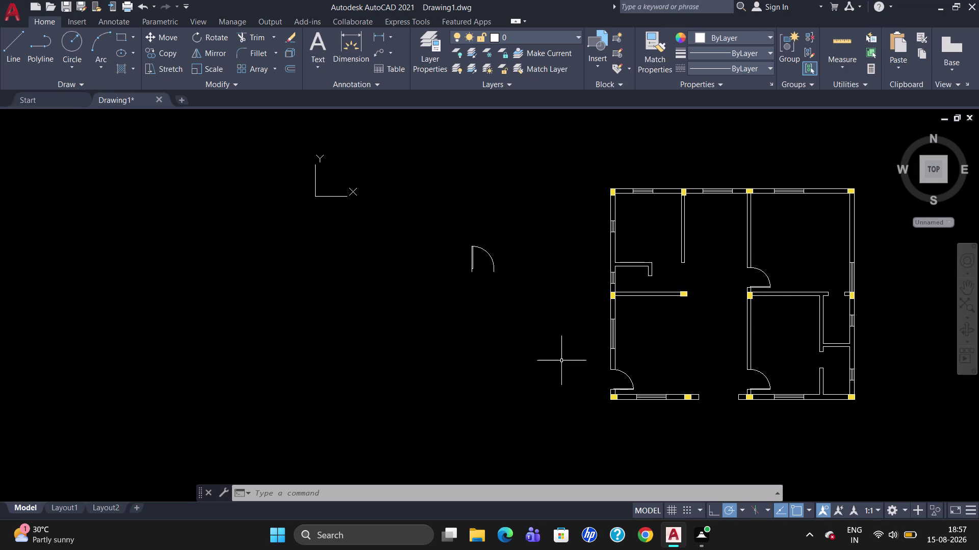
click(473, 264)
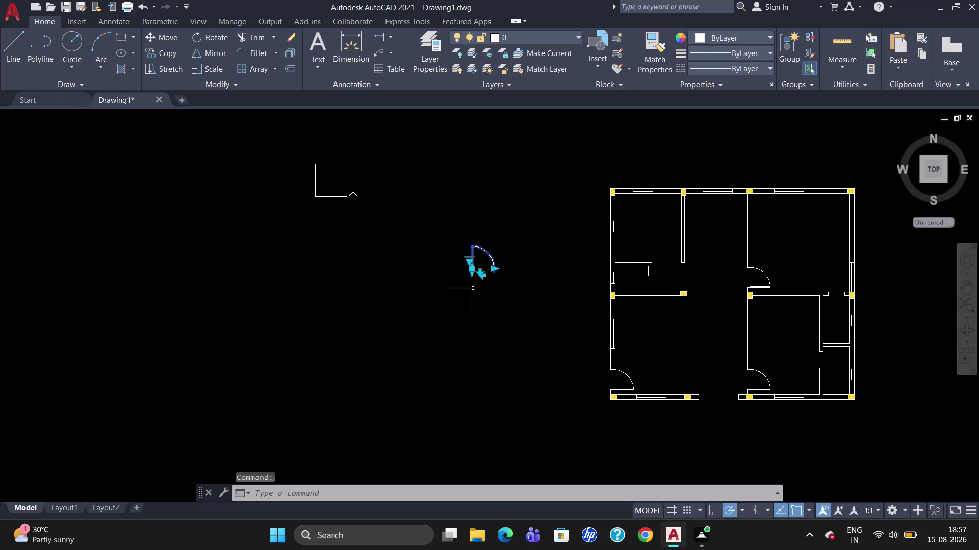
text(MI)
key(Return)
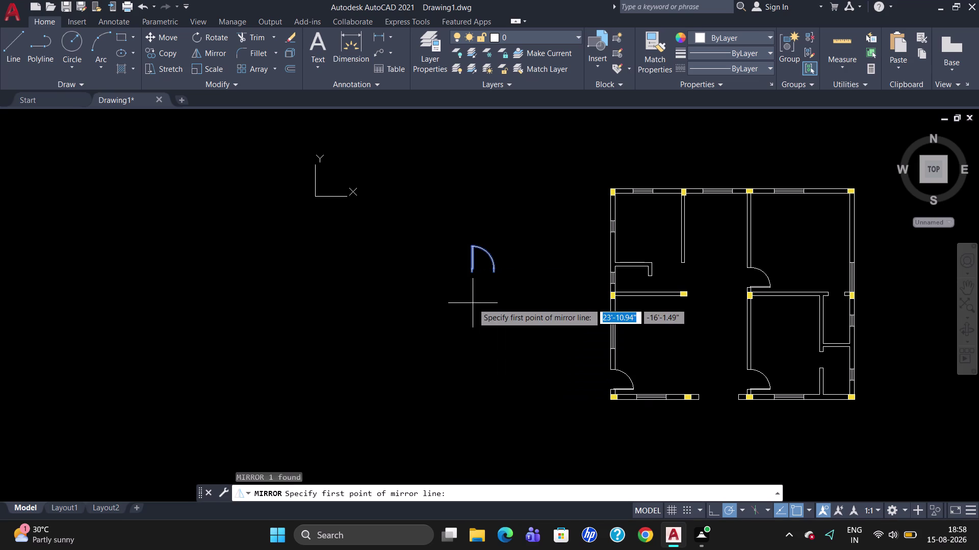
drag(519, 219, 518, 274)
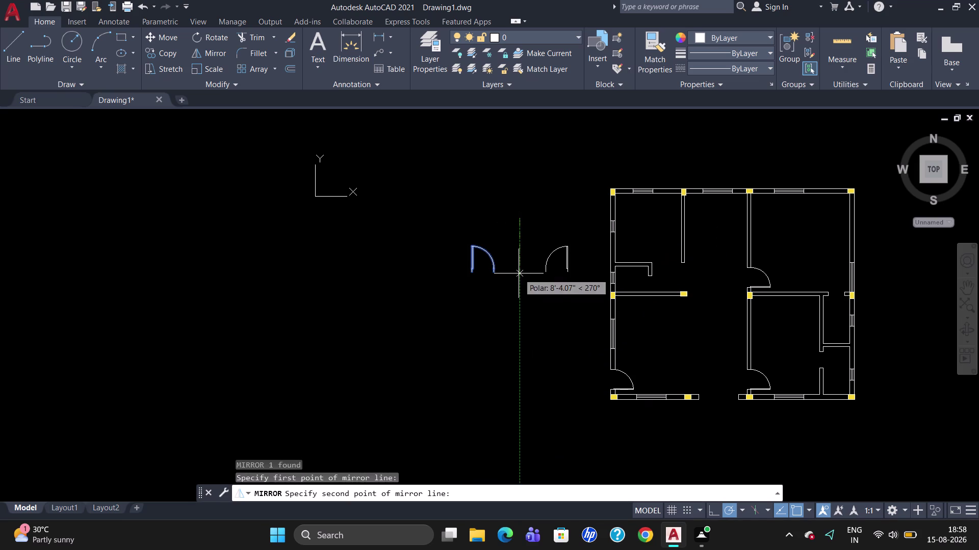
click(518, 273)
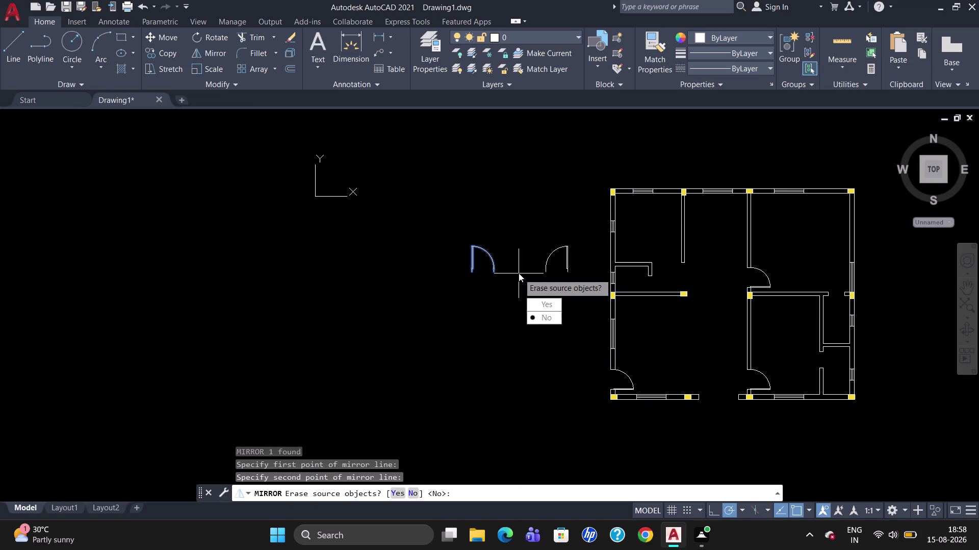
click(562, 316)
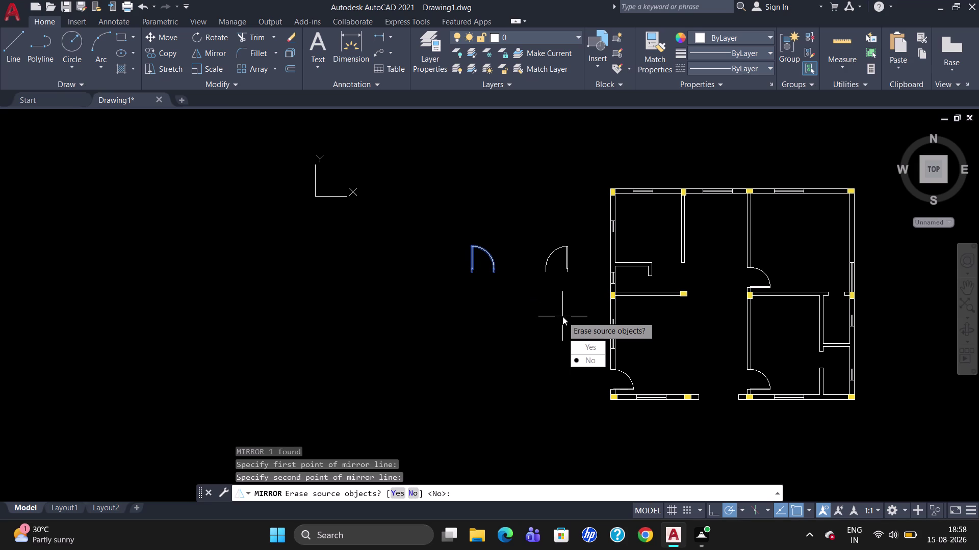
key(Escape)
scroll(up, 3)
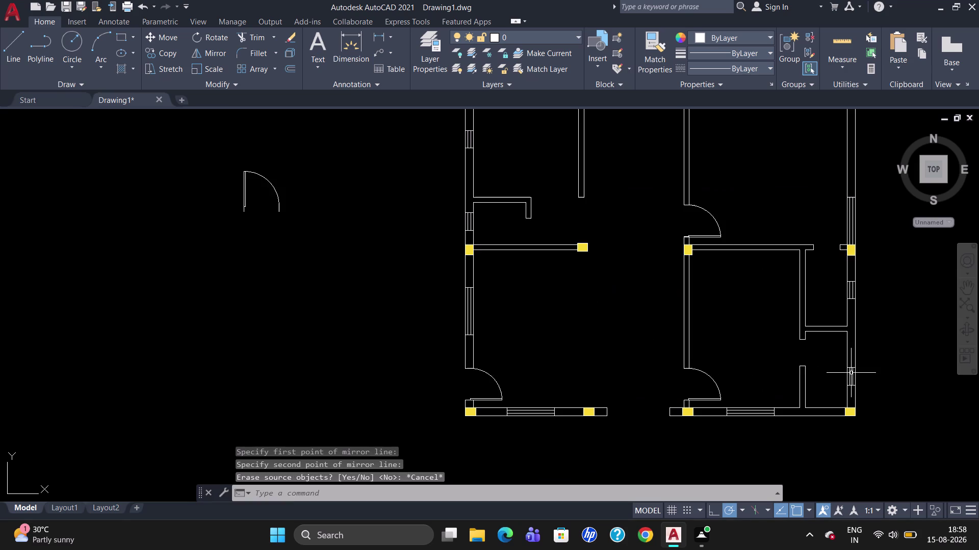
scroll(down, 3)
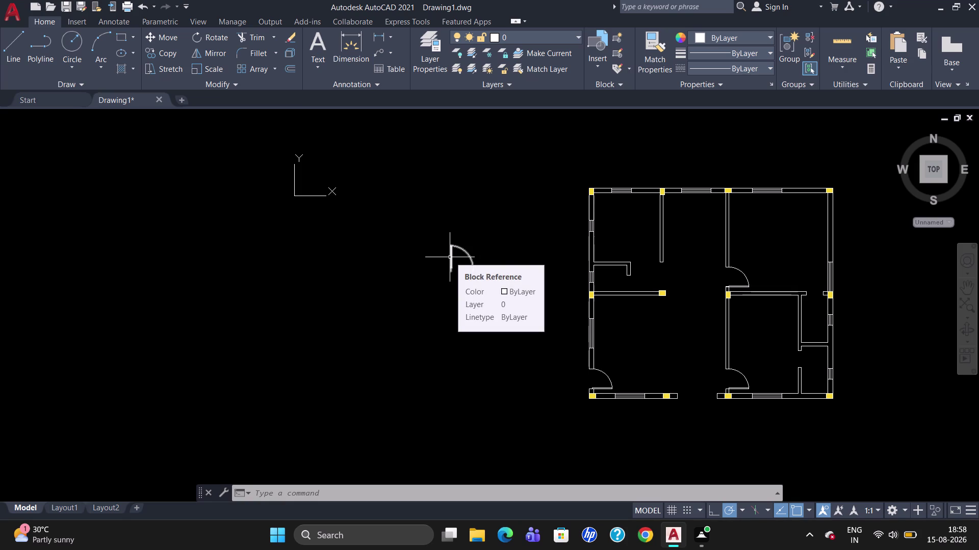
Mirror the spare door across a vertical line, keeping the original.
text(MI)
key(Return)
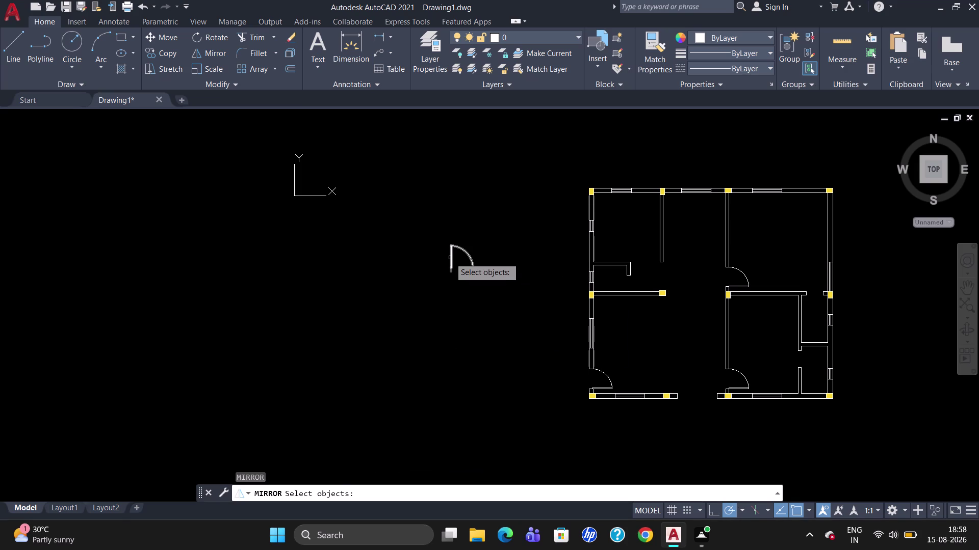
click(450, 258)
key(Return)
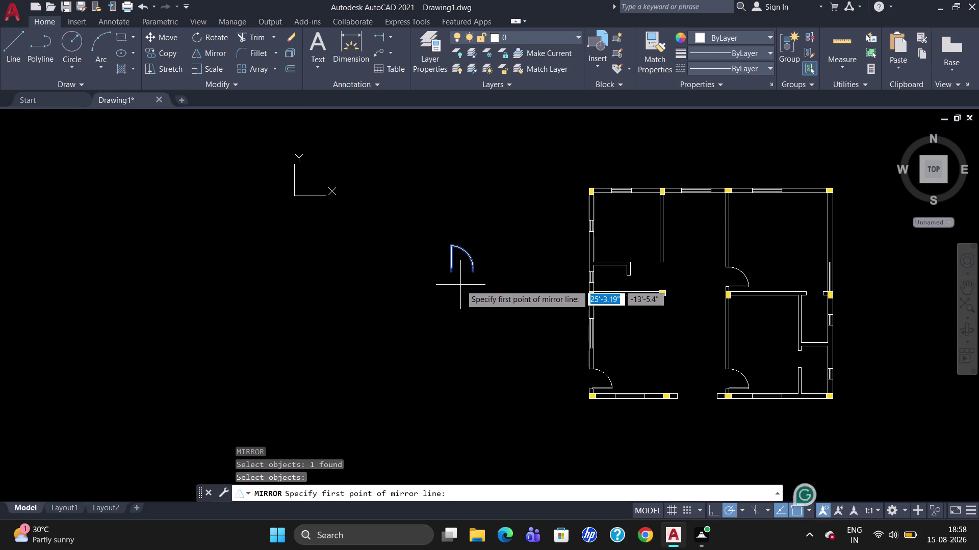
drag(489, 229, 492, 291)
click(492, 291)
drag(507, 337, 492, 291)
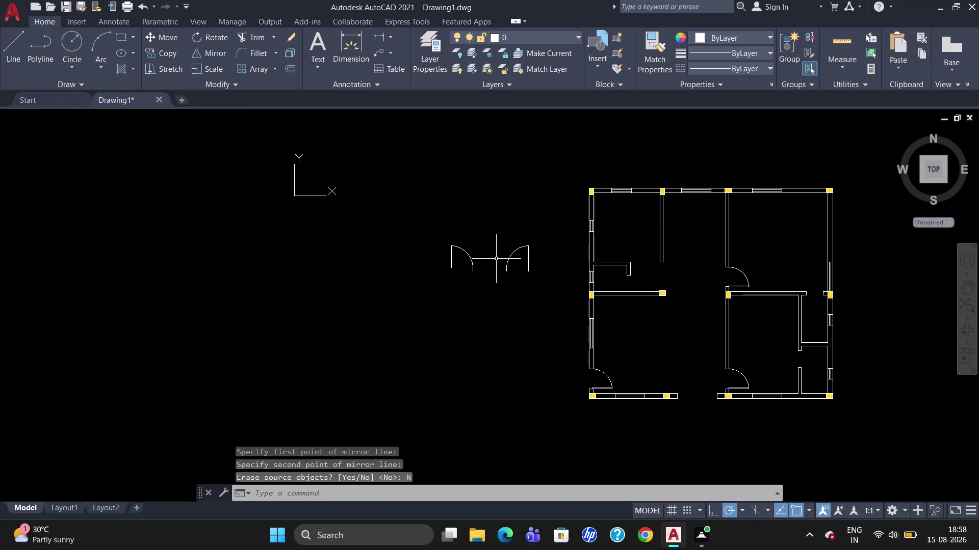
Rotate the original spare door about its corner to face a new direction.
click(452, 251)
text(RO)
key(Return)
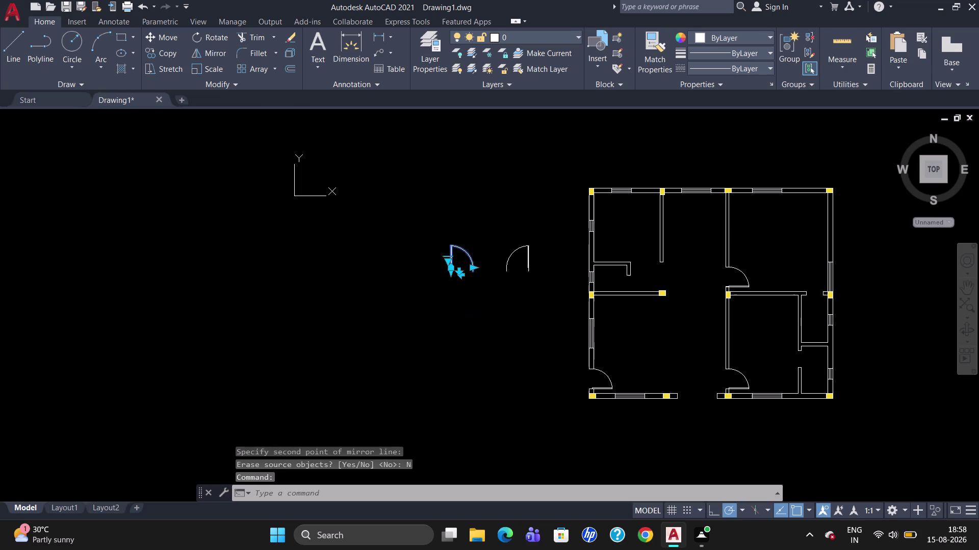
click(445, 249)
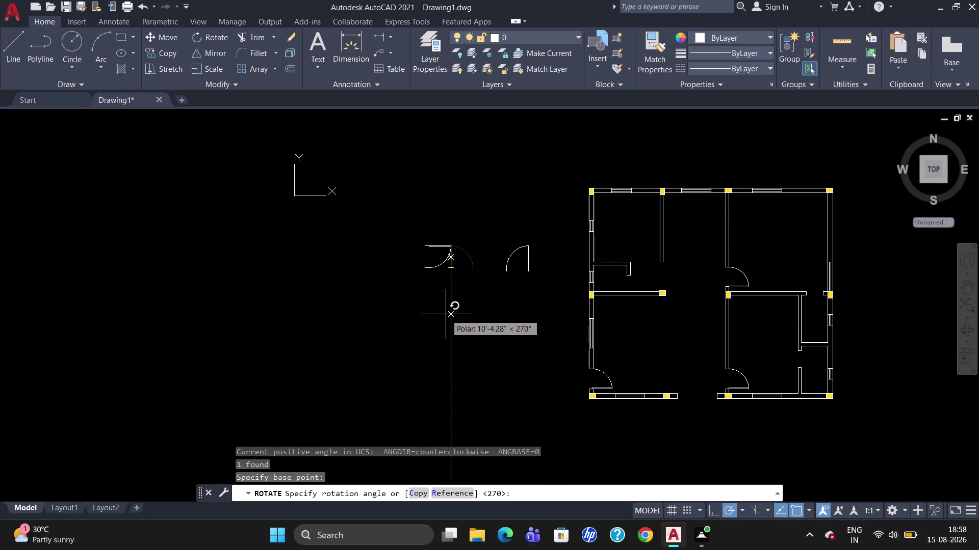
click(446, 315)
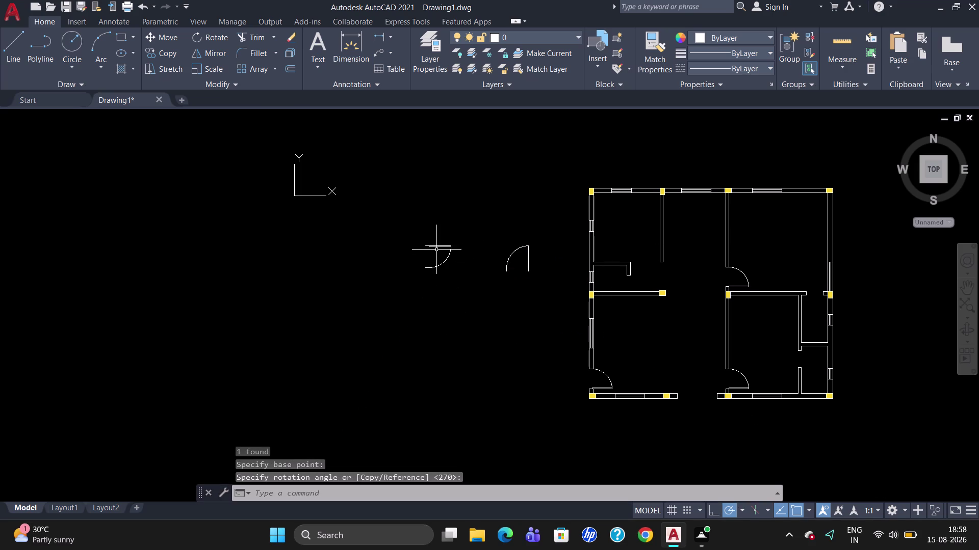
click(437, 249)
Copy the rotated door into the doorway of the small right-side room.
text(CO)
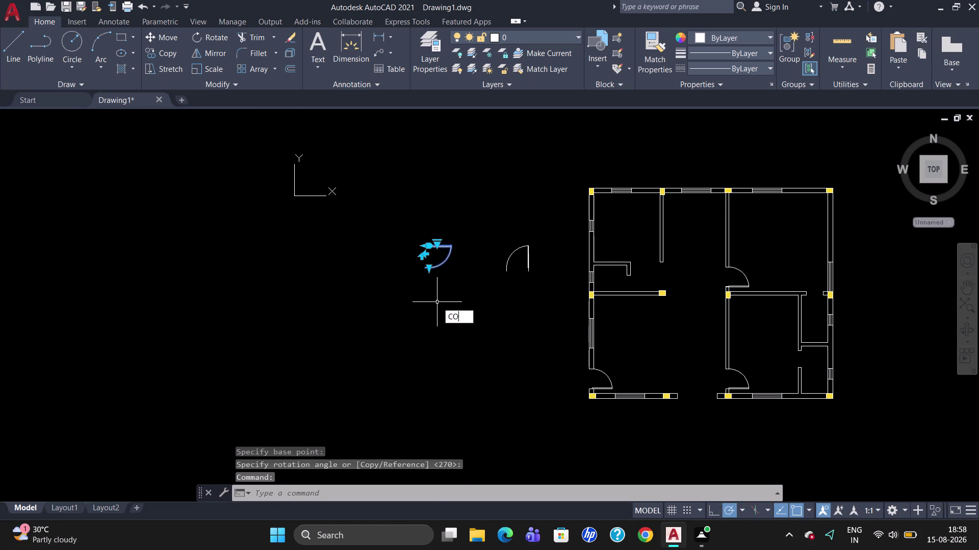
key(Return)
click(425, 245)
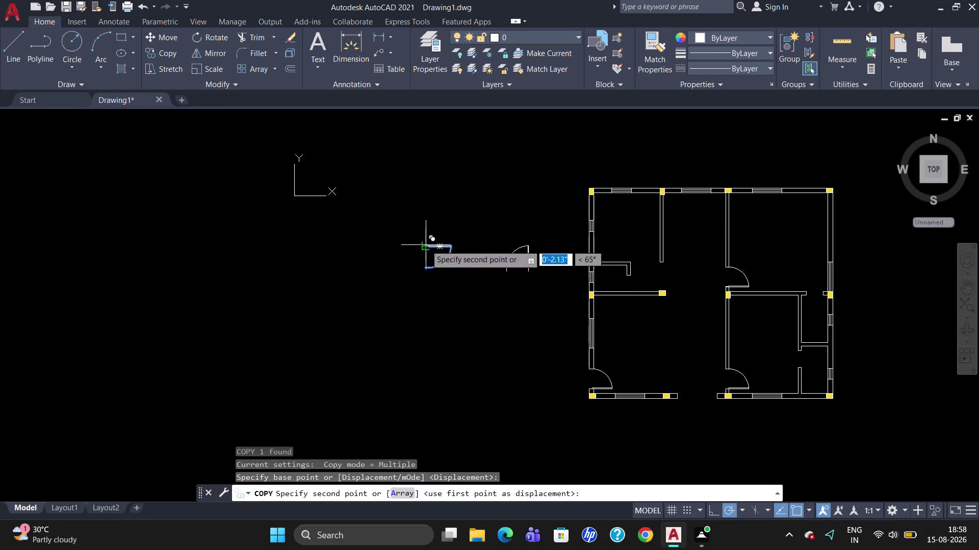
scroll(up, 3)
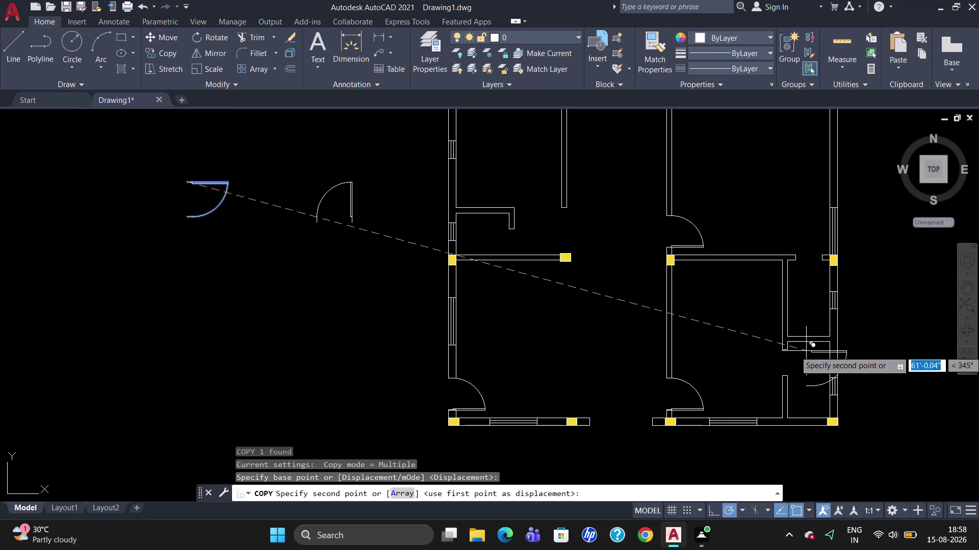
scroll(up, 3)
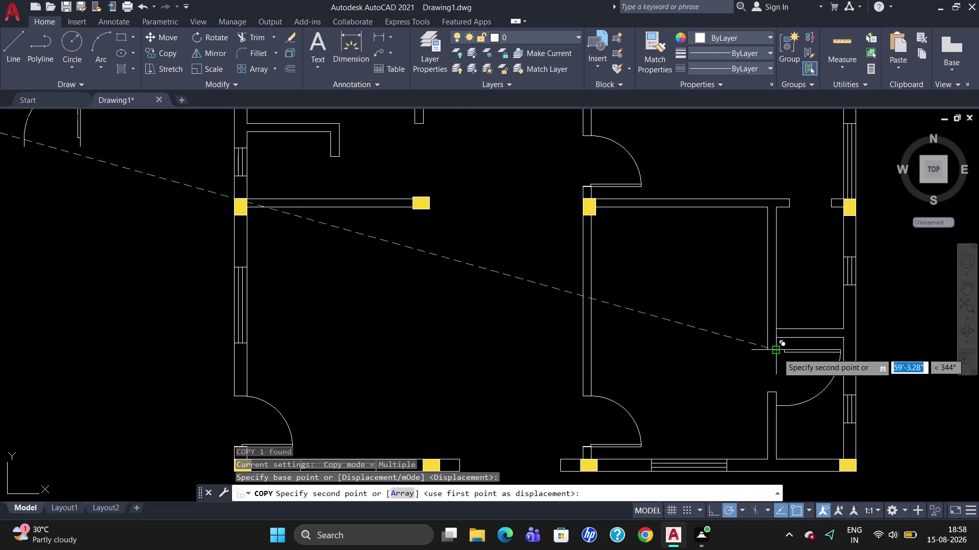
scroll(up, 3)
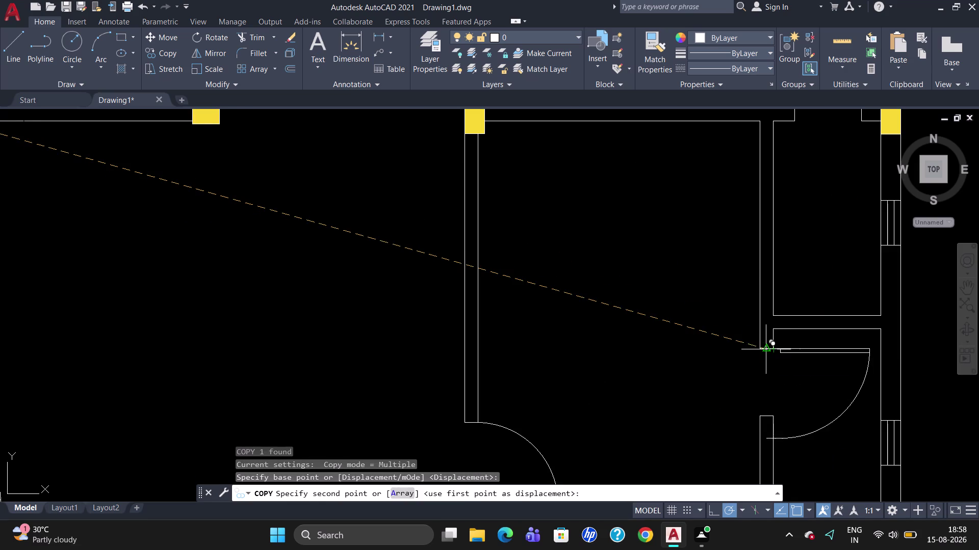
click(760, 351)
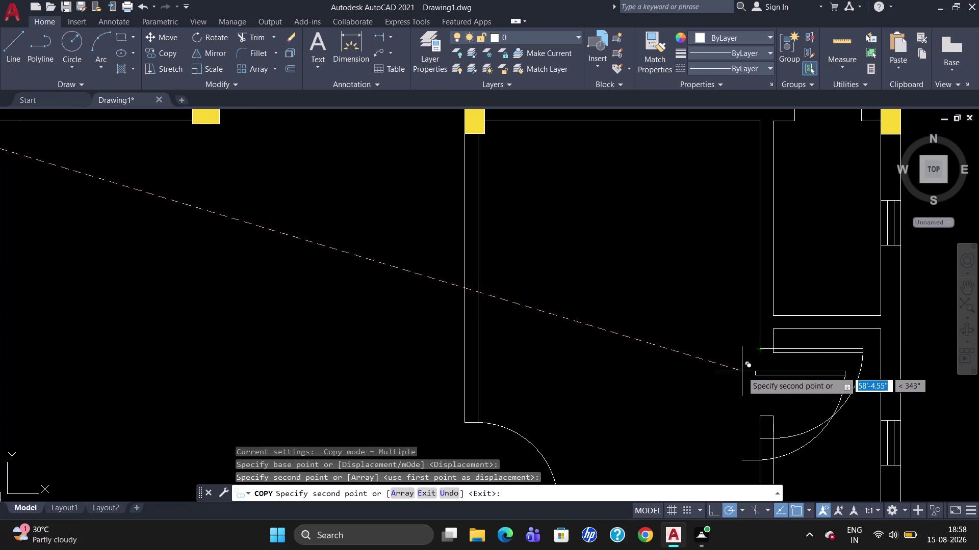
key(Escape)
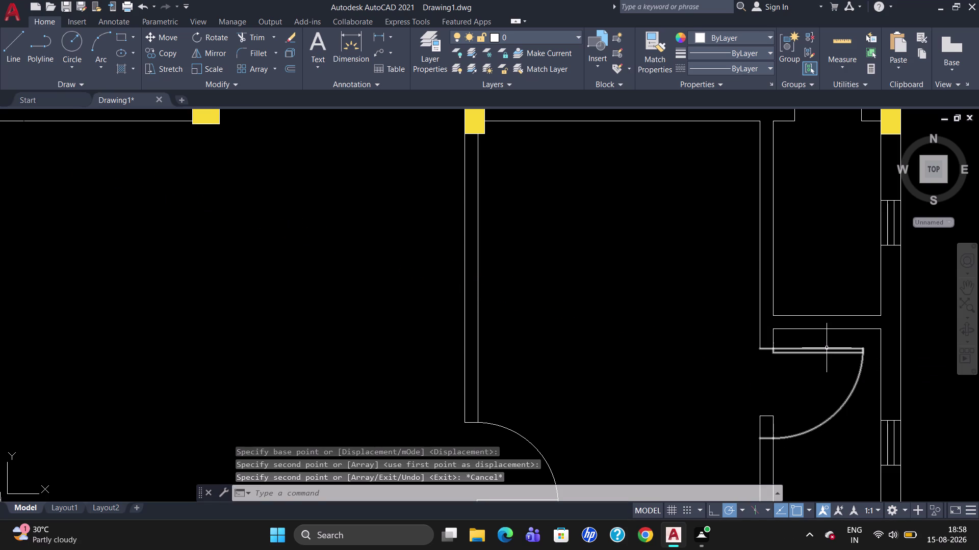
click(826, 348)
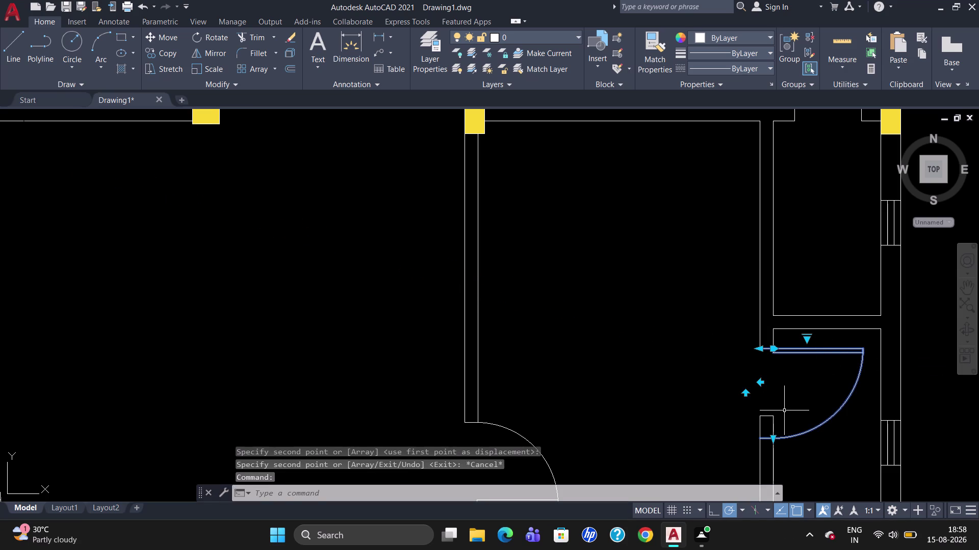
Try scaling the small room's door from its hinge, cancel, then select the leftmost spare door.
text(SC)
key(Return)
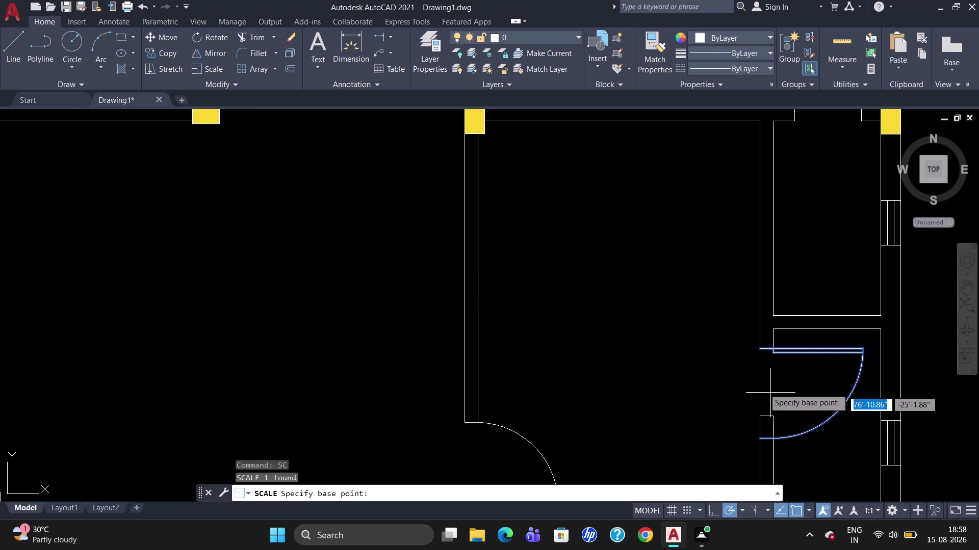
click(756, 345)
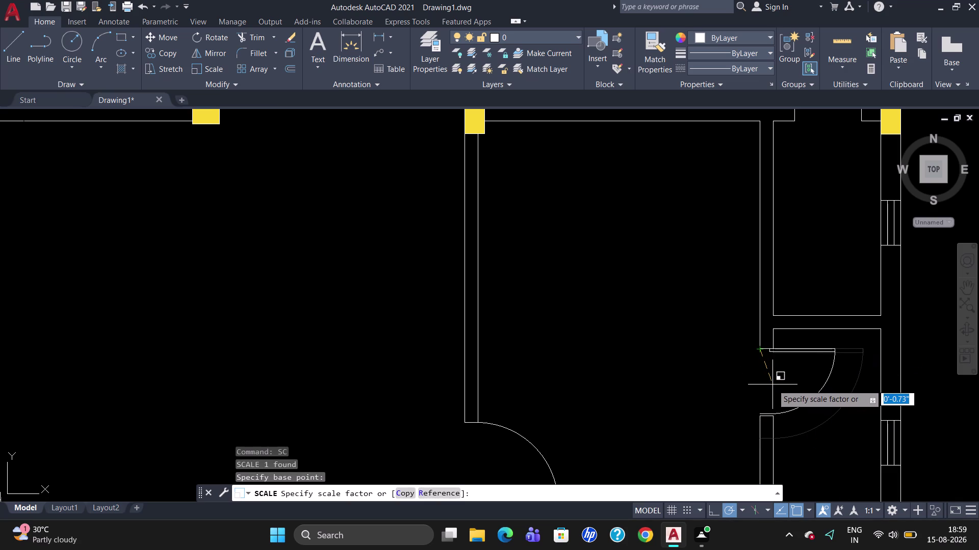
scroll(up, 3)
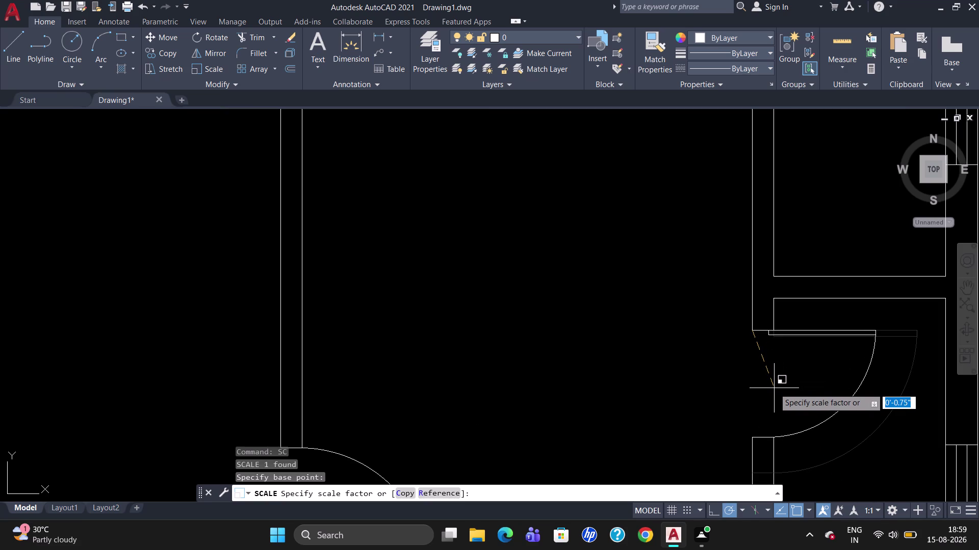
click(774, 388)
key(Escape)
scroll(down, 3)
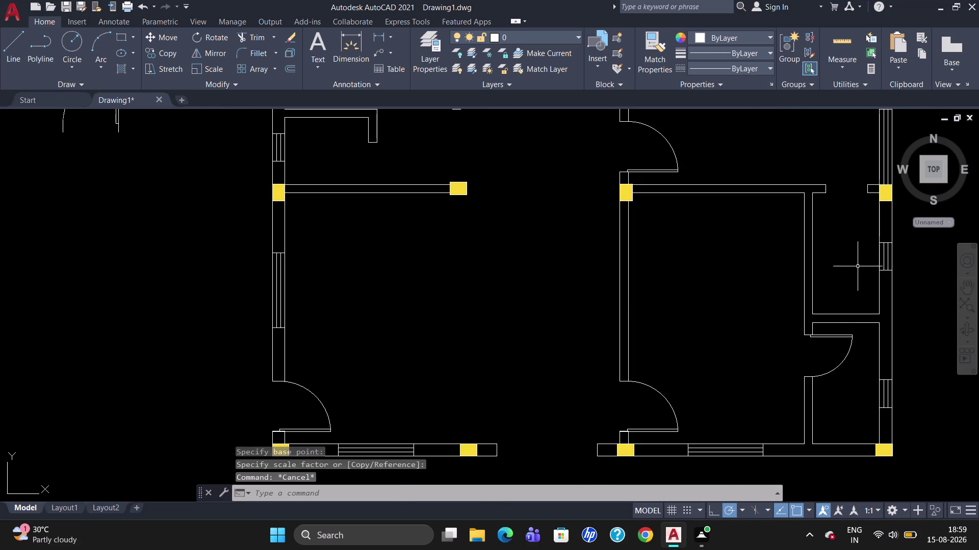
scroll(down, 3)
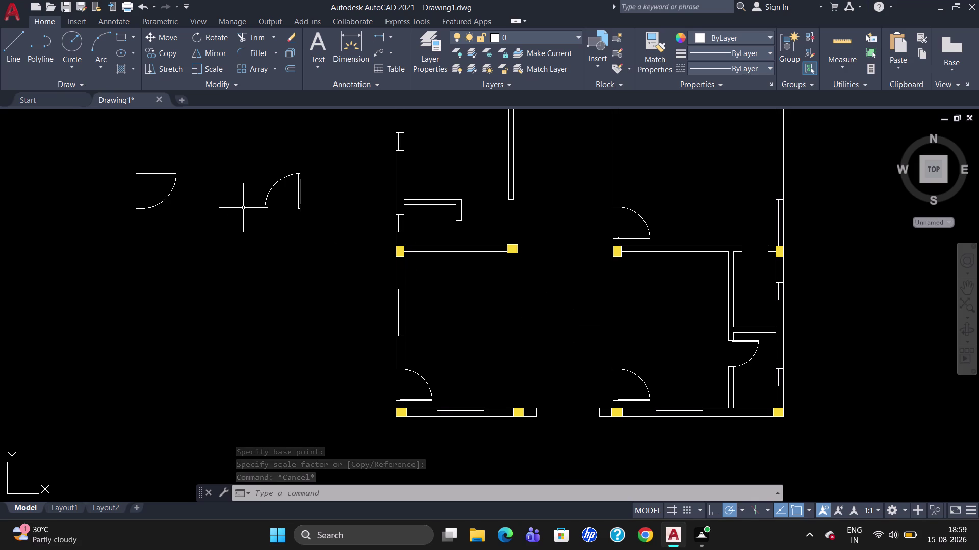
click(167, 174)
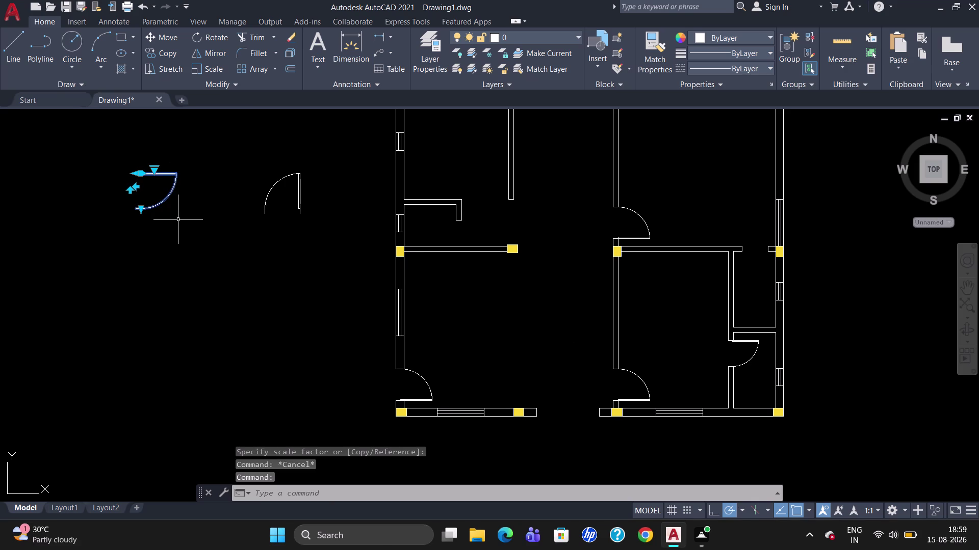
Rotate the leftmost spare door about its end point to a new orientation.
text(RO)
key(Return)
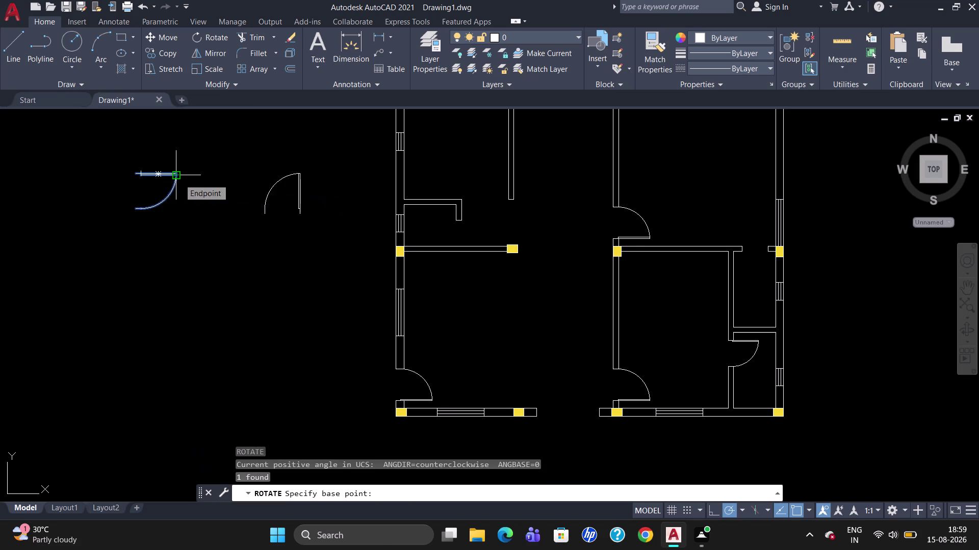
click(179, 179)
click(168, 223)
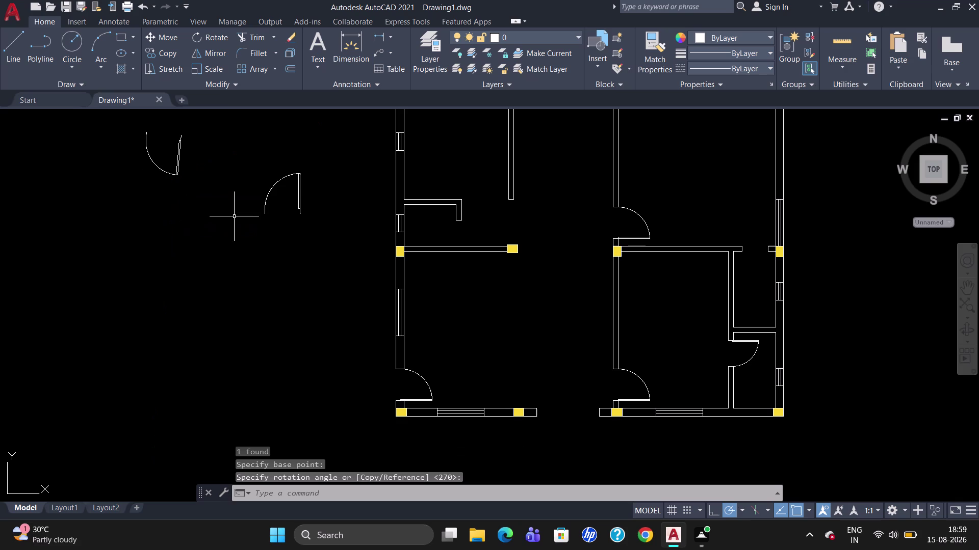
click(299, 186)
Rotate the second spare door about its hinge corner to a new angle.
key(r)
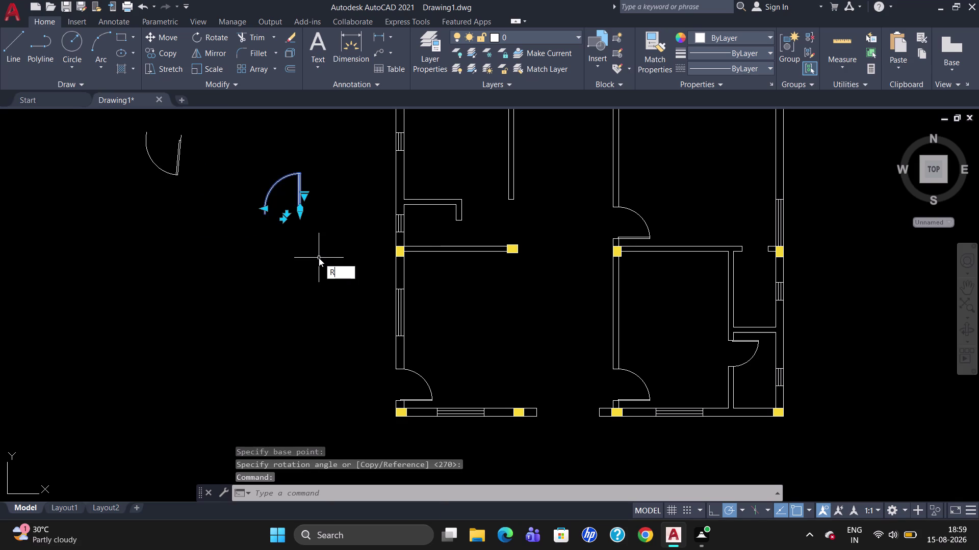
key(o)
key(Return)
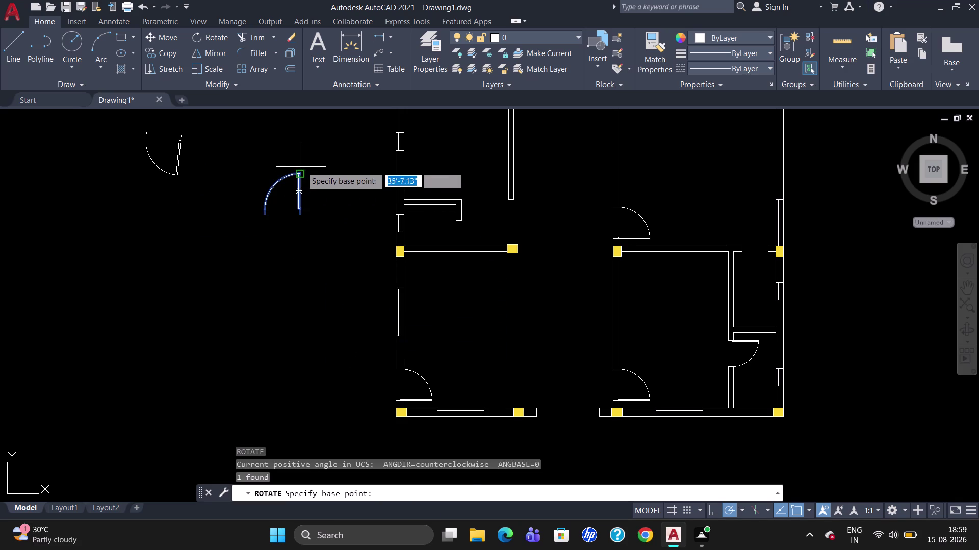
click(300, 167)
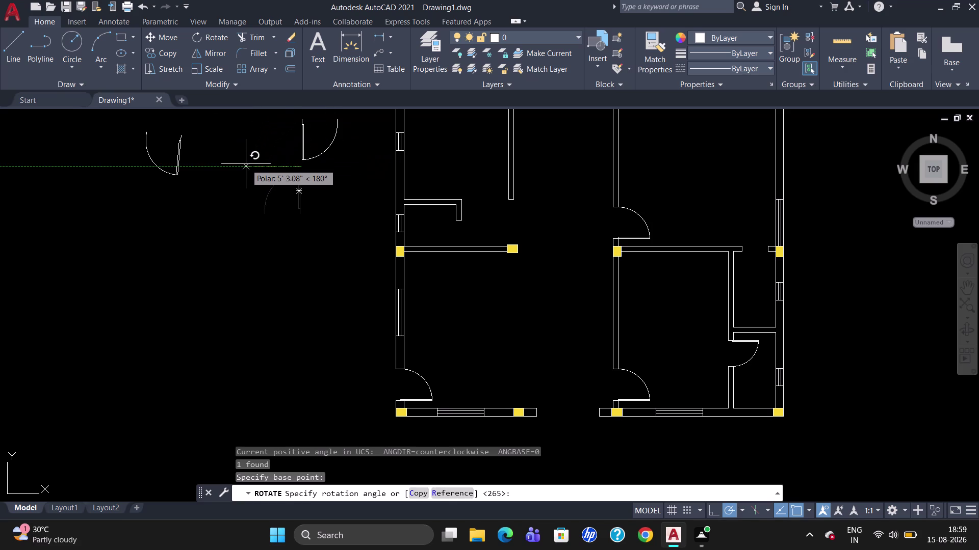
click(245, 165)
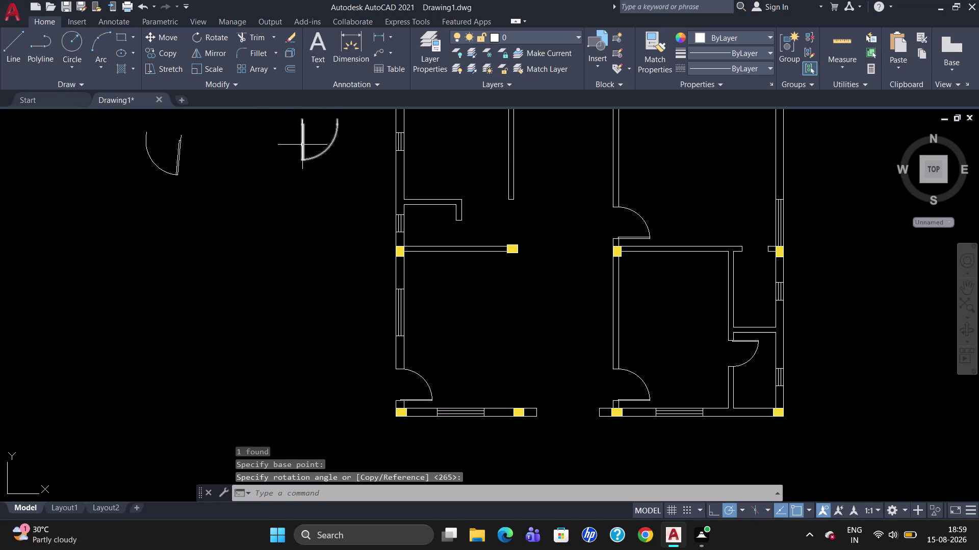
click(303, 146)
Copy the rotated spare door from its hinge corner into the doorway by the small right-side room.
text(CO)
key(Return)
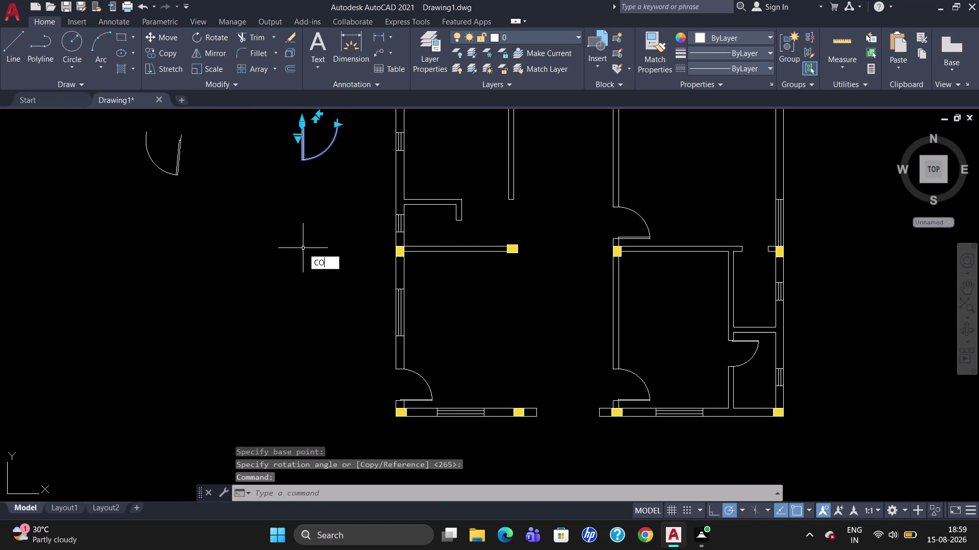
click(300, 115)
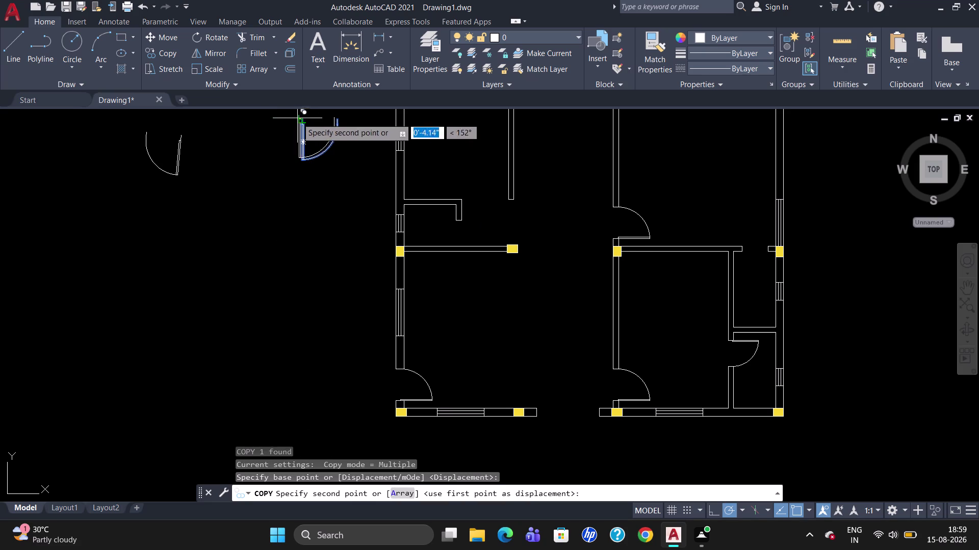
scroll(up, 3)
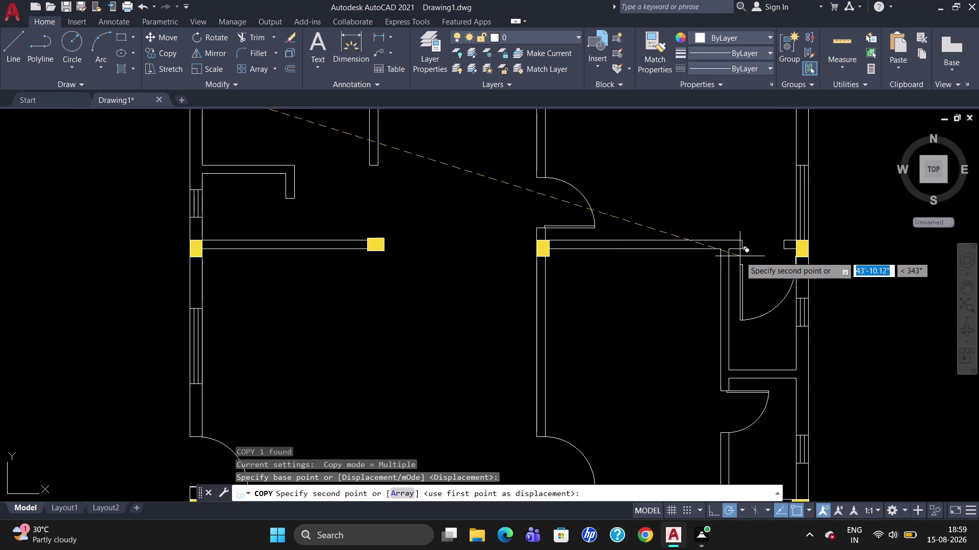
scroll(up, 3)
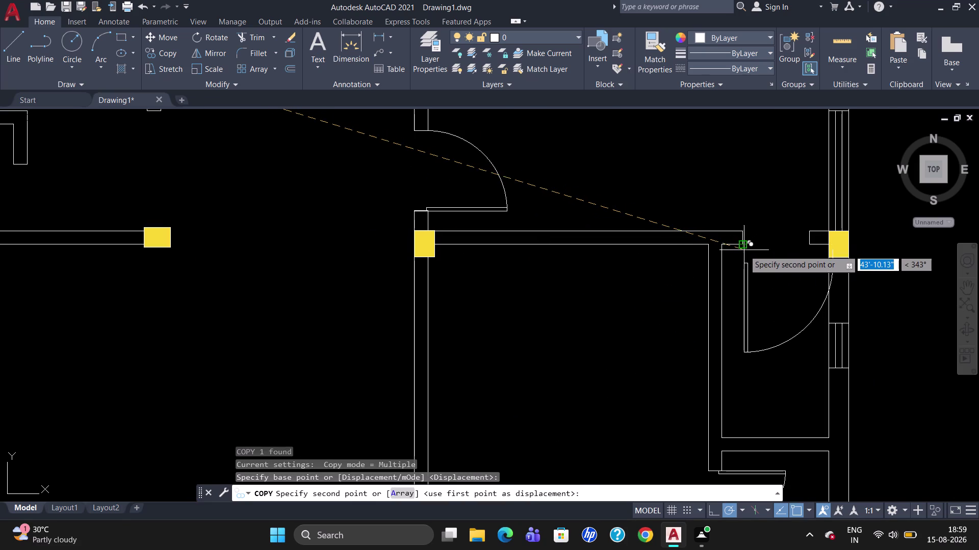
scroll(up, 3)
click(743, 218)
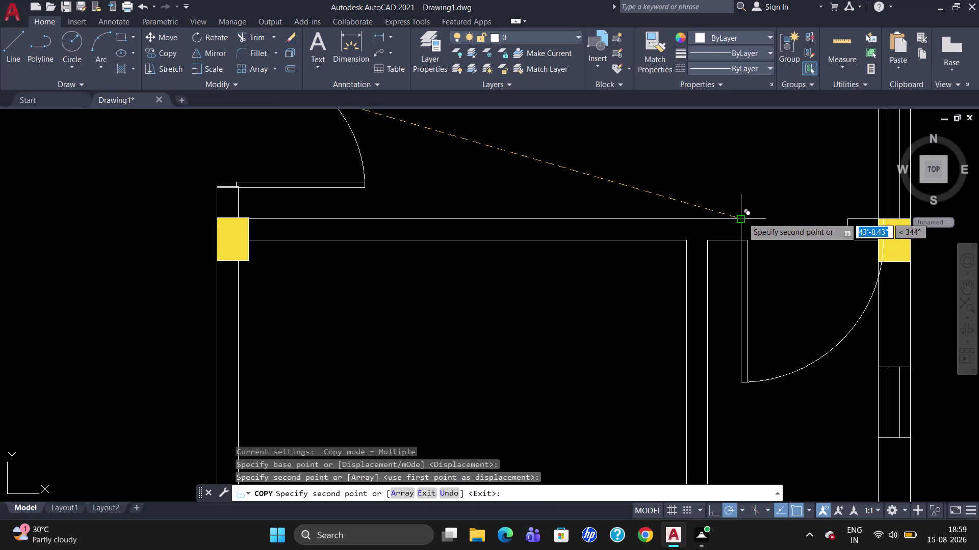
key(Escape)
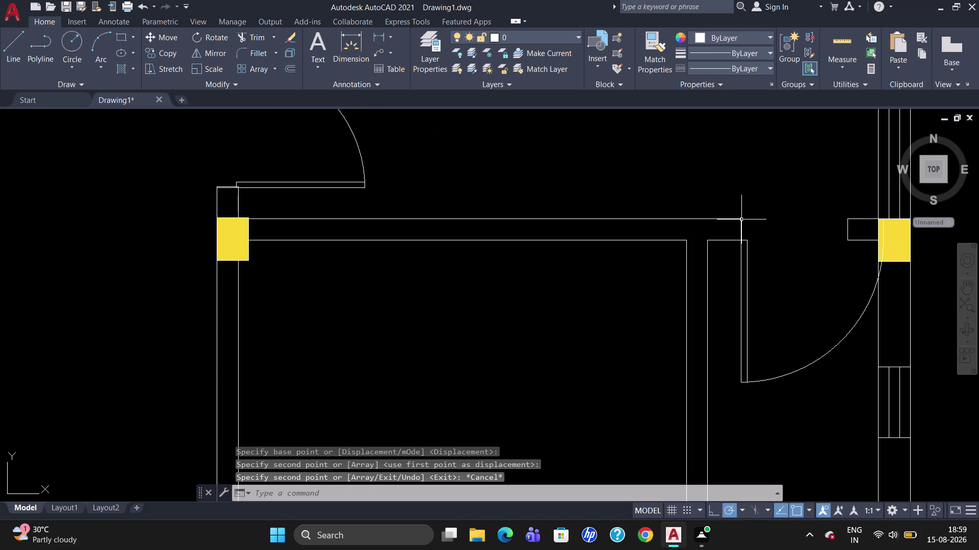
text(S)
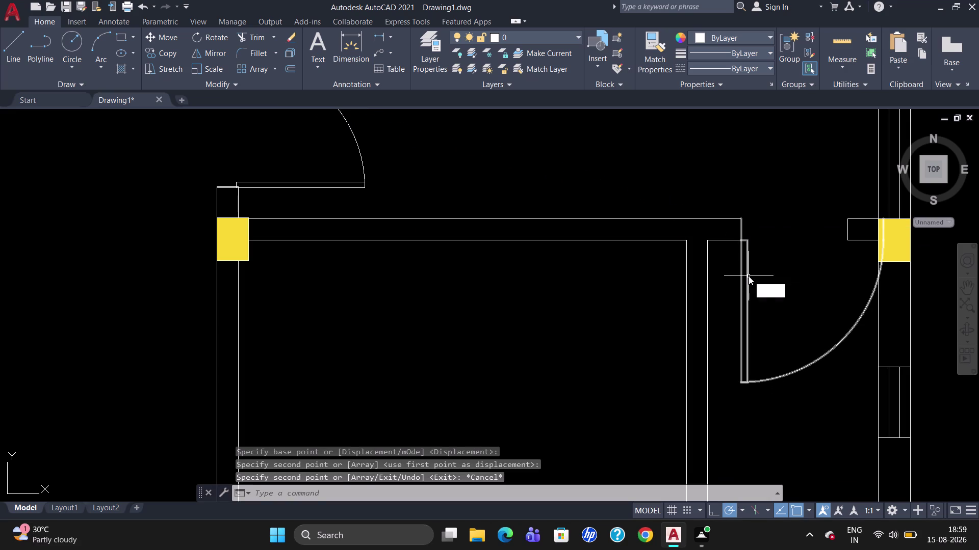
text(C)
key(Return)
Scale the copied door down about its hinge corner to fit the right-side opening.
click(744, 273)
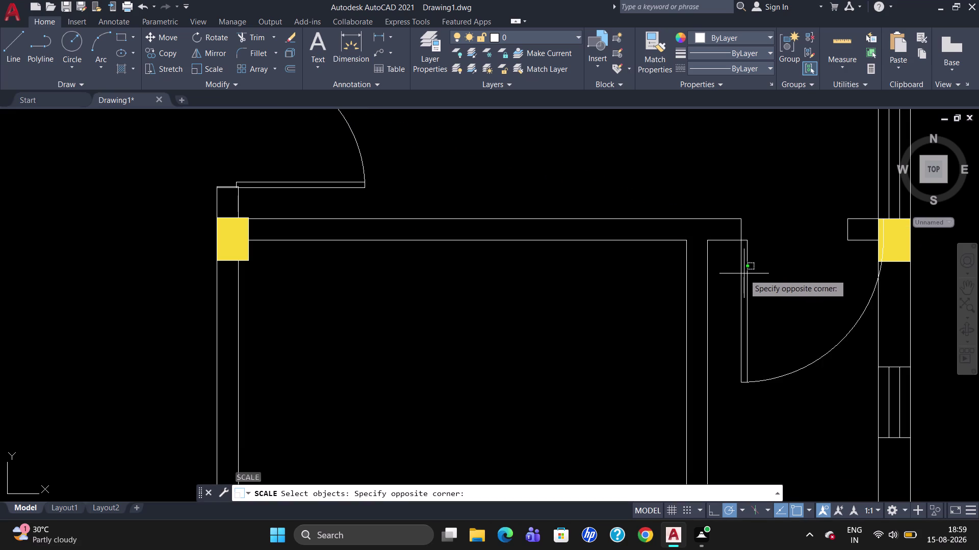
click(746, 278)
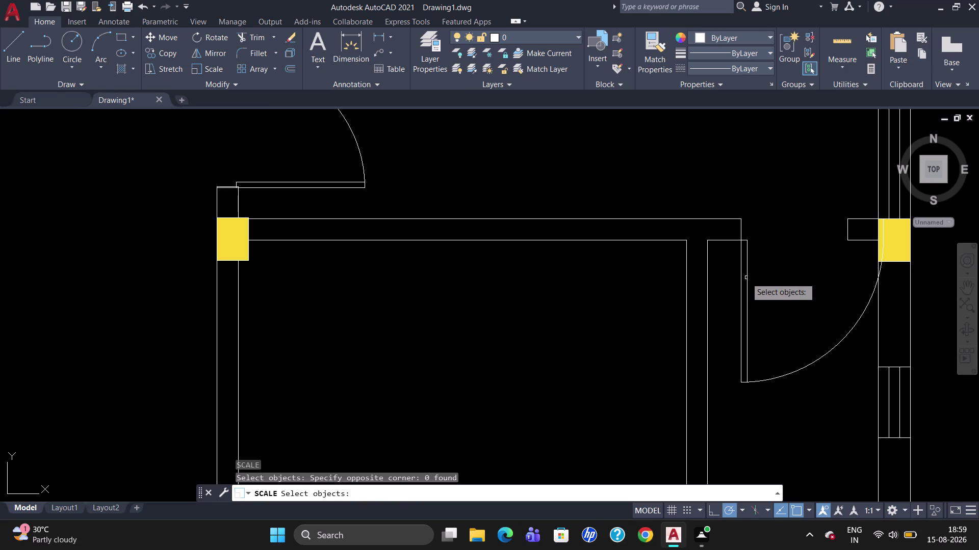
click(747, 279)
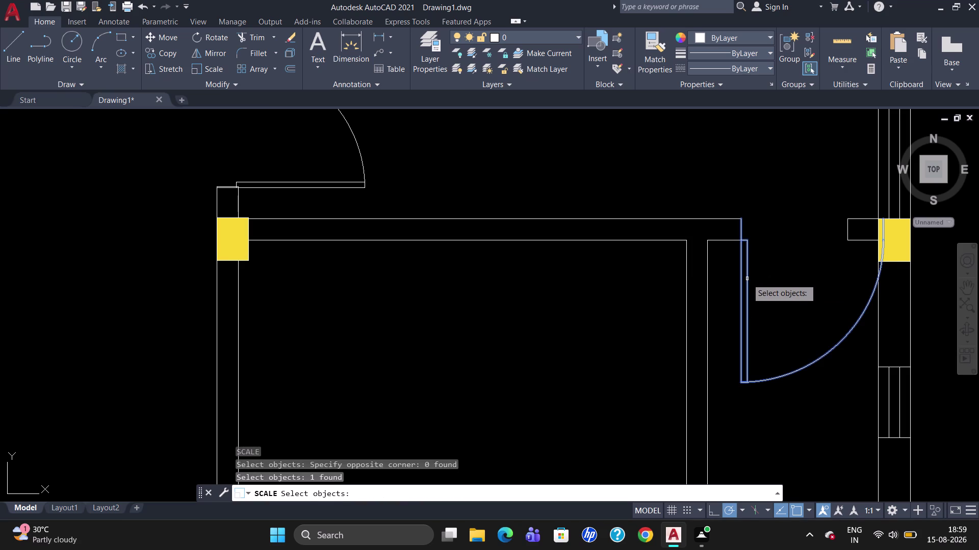
key(Return)
click(743, 219)
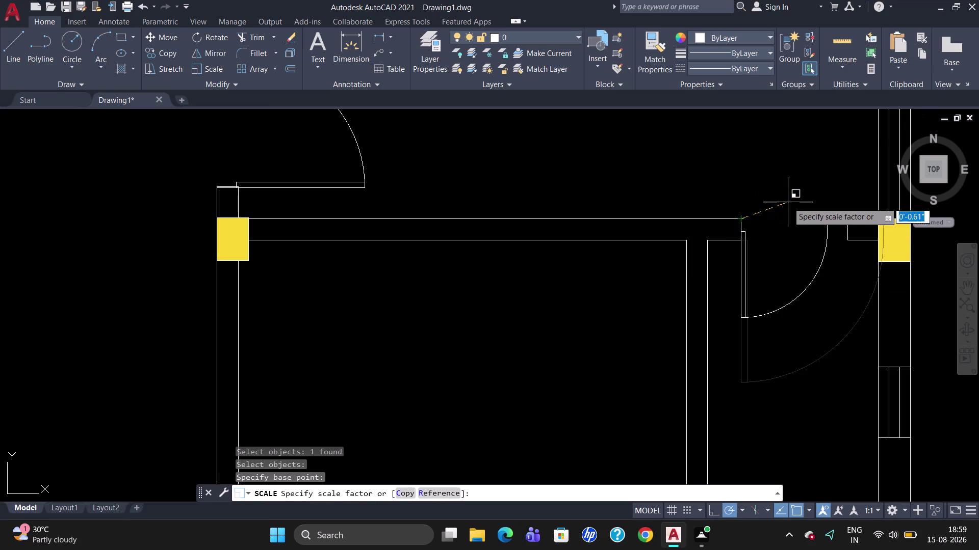
click(802, 213)
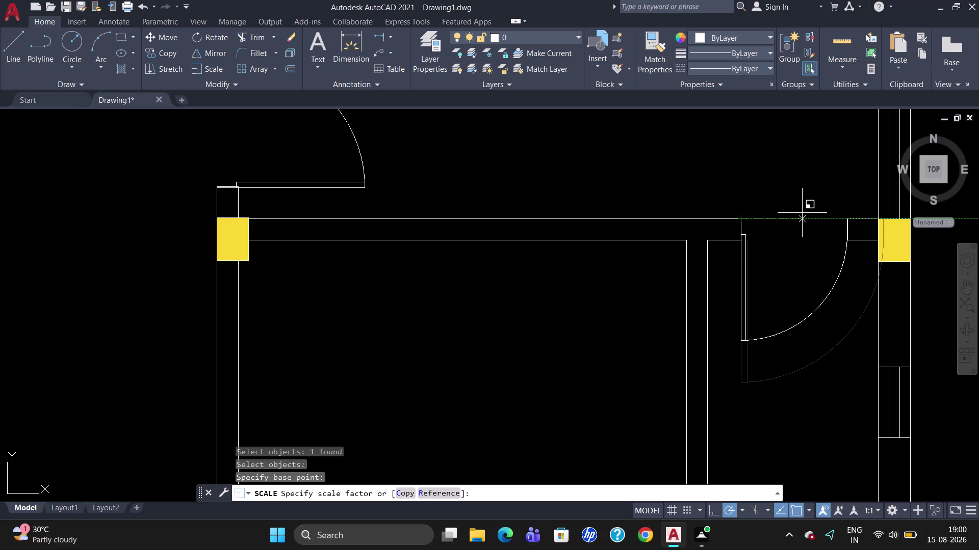
scroll(down, 3)
scroll(down, 3)
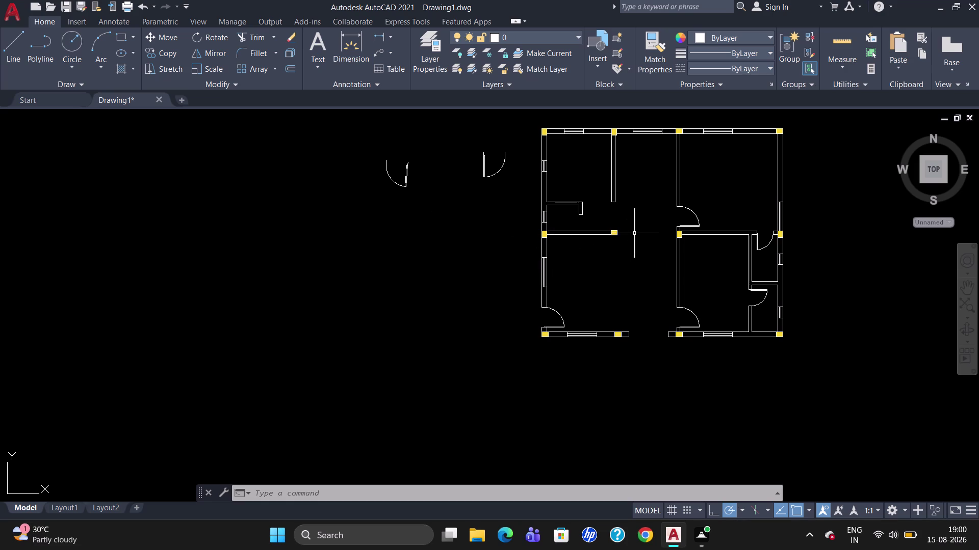
click(685, 209)
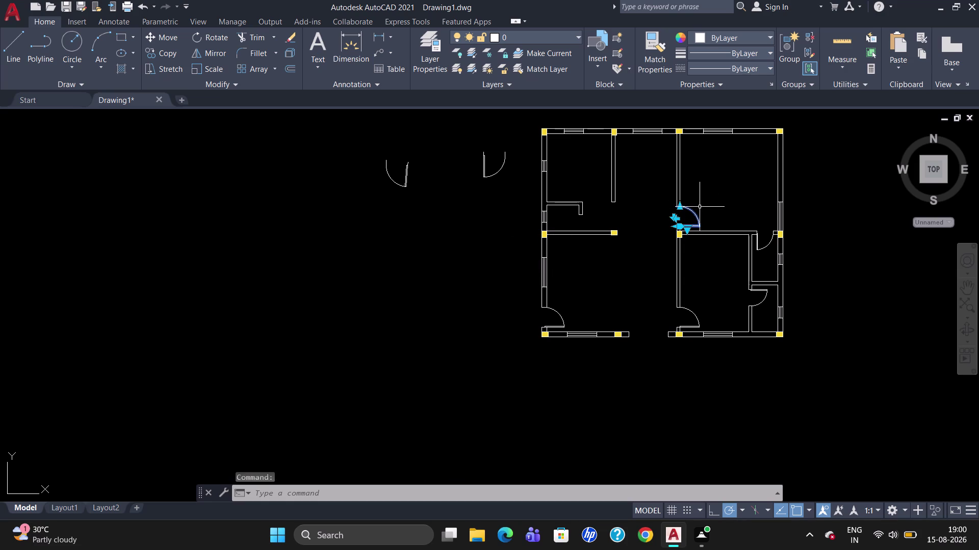
Copy the upper-right room's door into the upper-left room's opening.
text(CO)
key(Return)
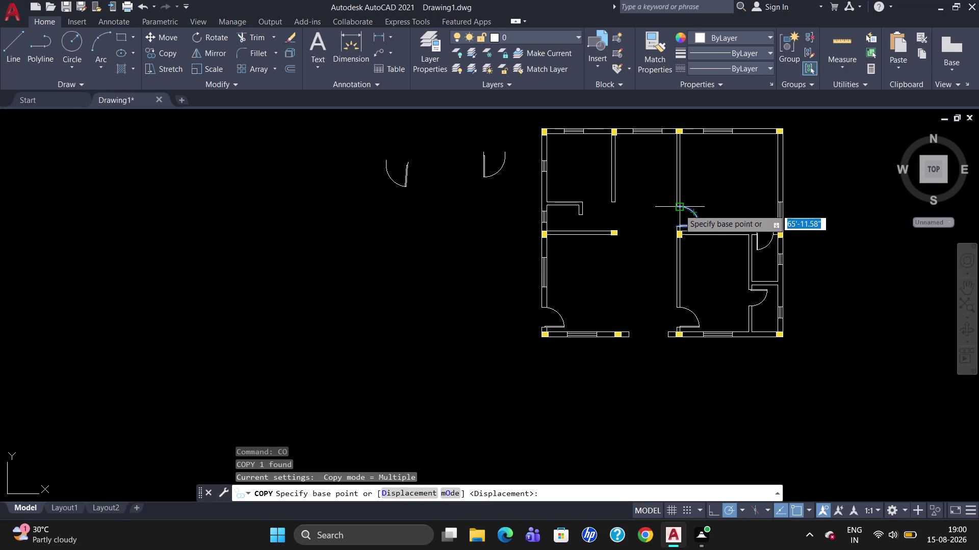
click(678, 210)
scroll(up, 3)
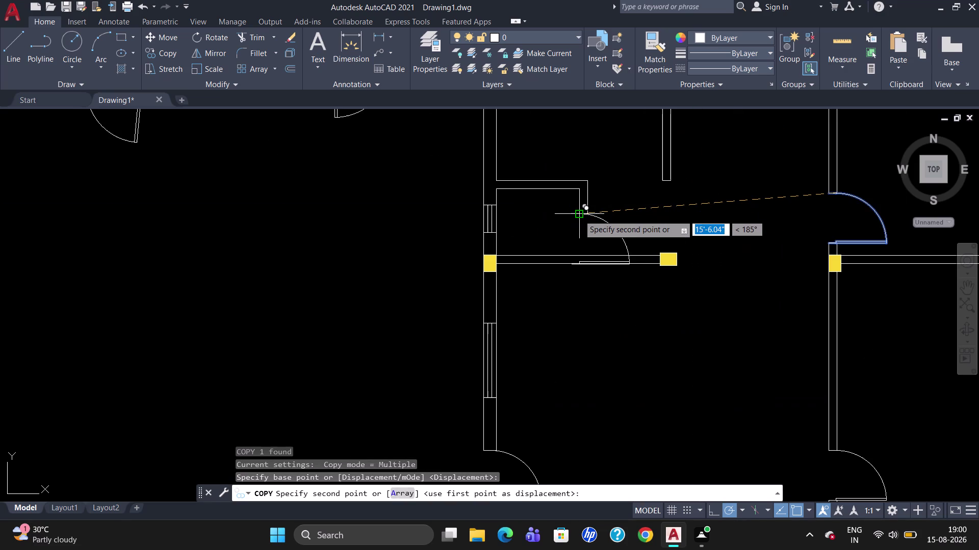
click(578, 215)
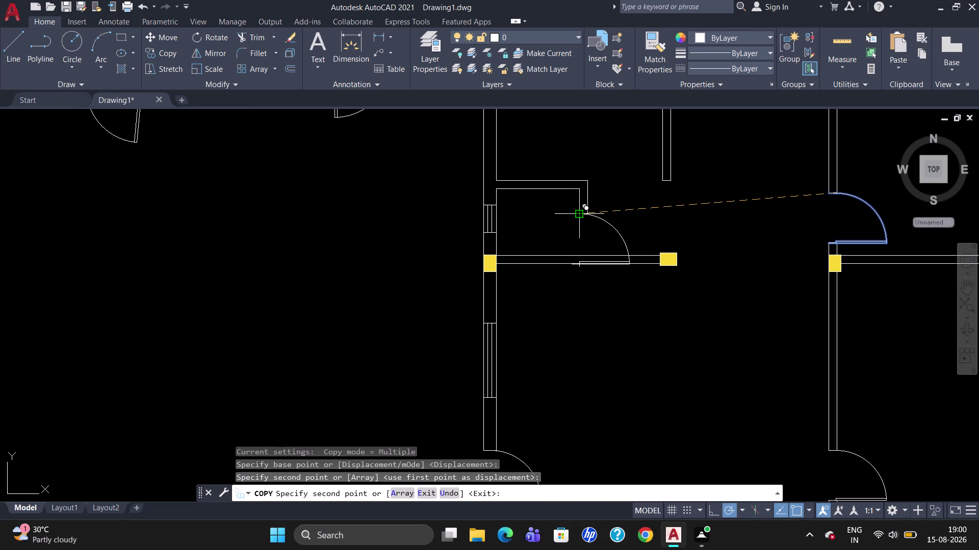
key(Escape)
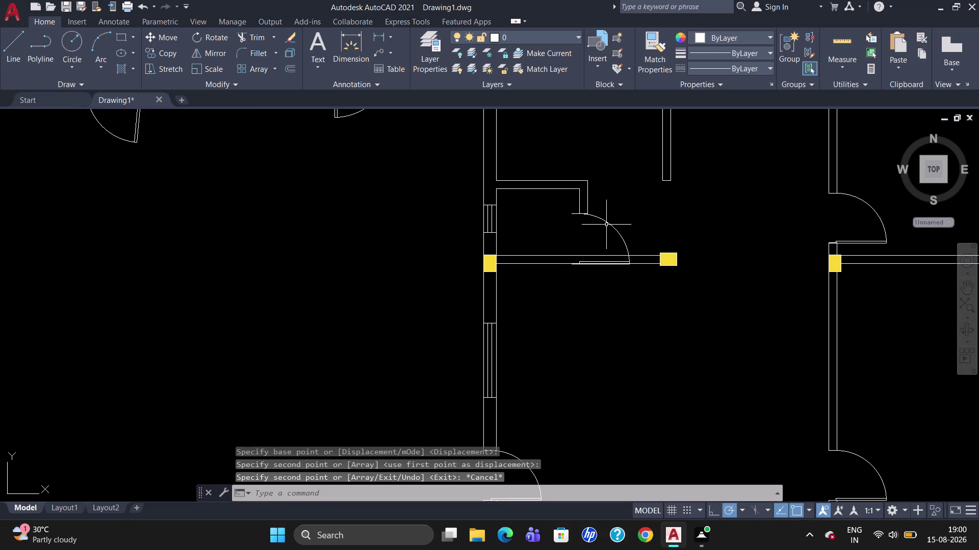
Move the new door copy so its hinge snaps against the short wall end.
click(606, 225)
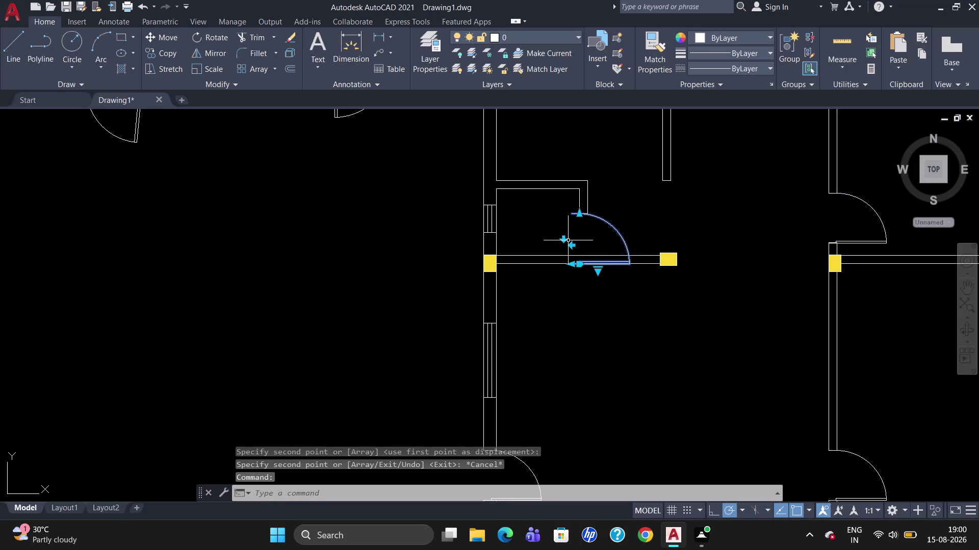
key(m)
key(Return)
scroll(up, 3)
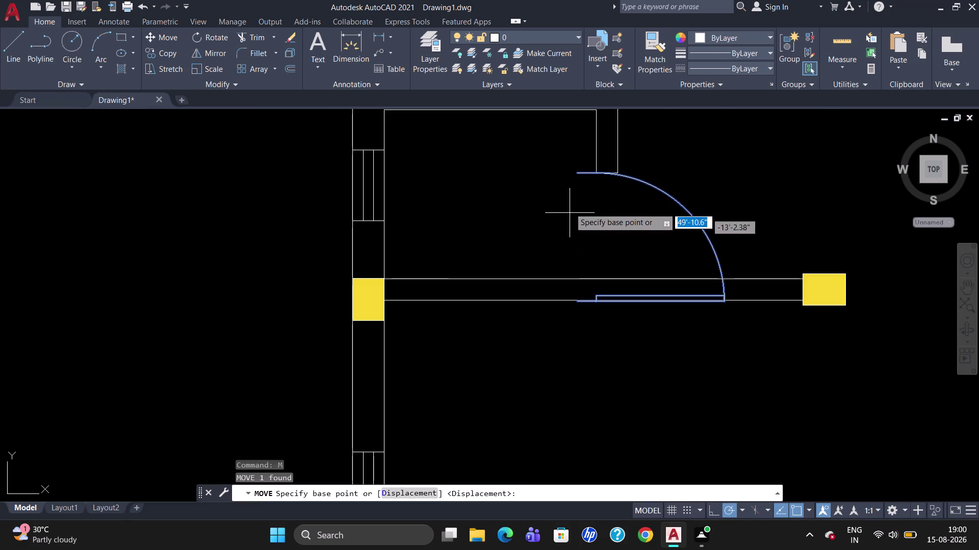
click(574, 176)
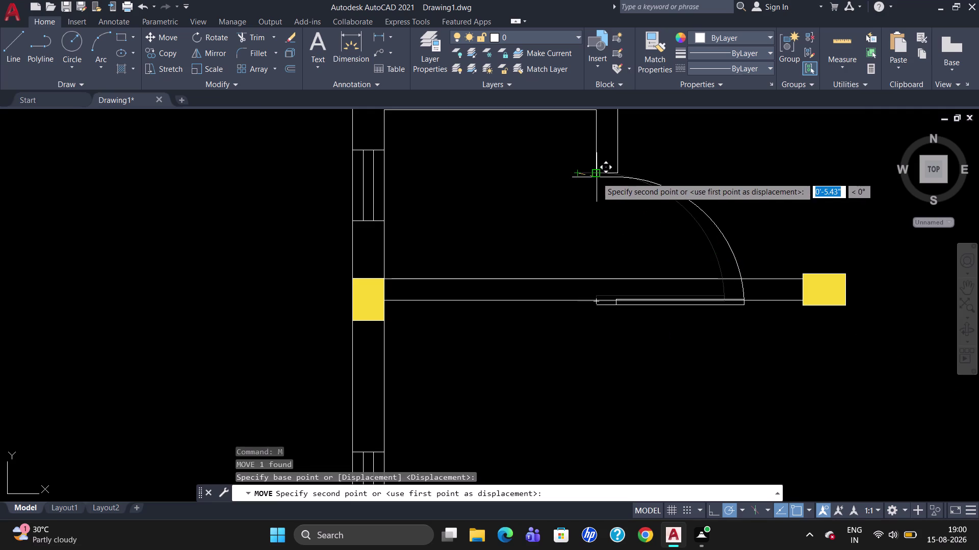
click(596, 177)
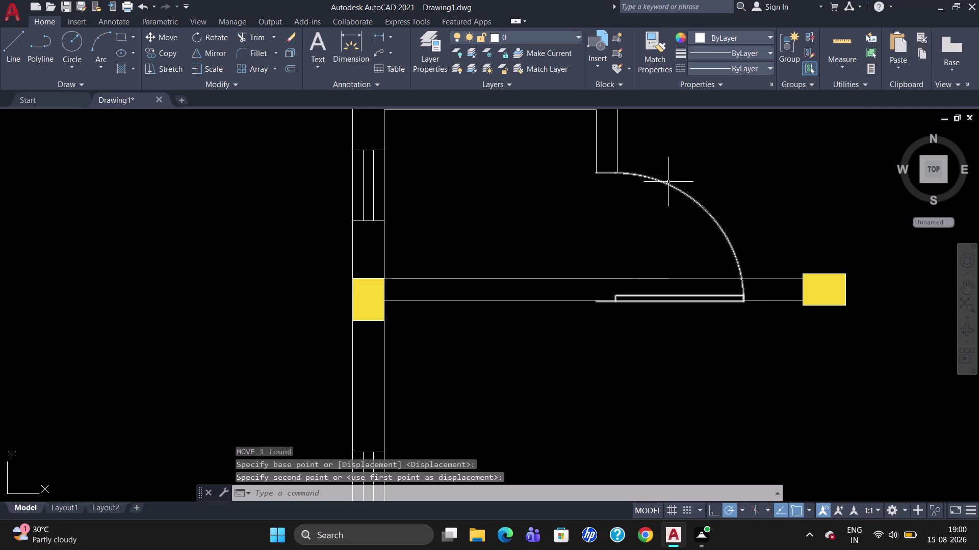
click(667, 183)
Scale the moved door down about its hinge point to fit its doorway.
text(SC)
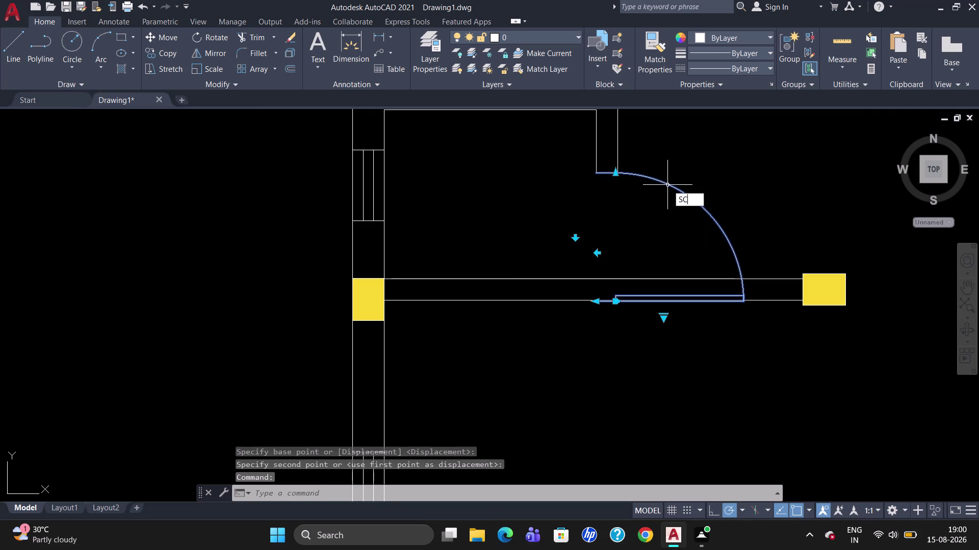
key(Return)
click(592, 175)
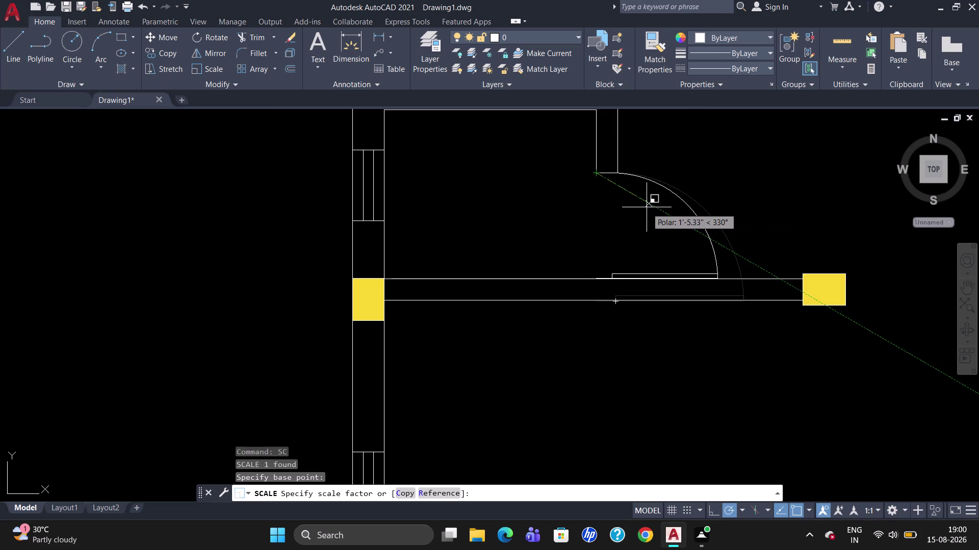
scroll(up, 3)
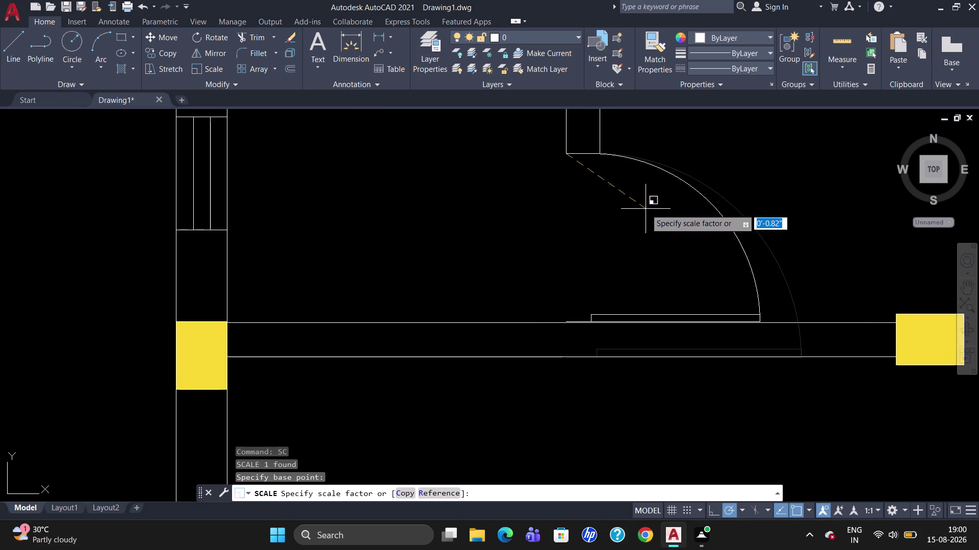
click(646, 210)
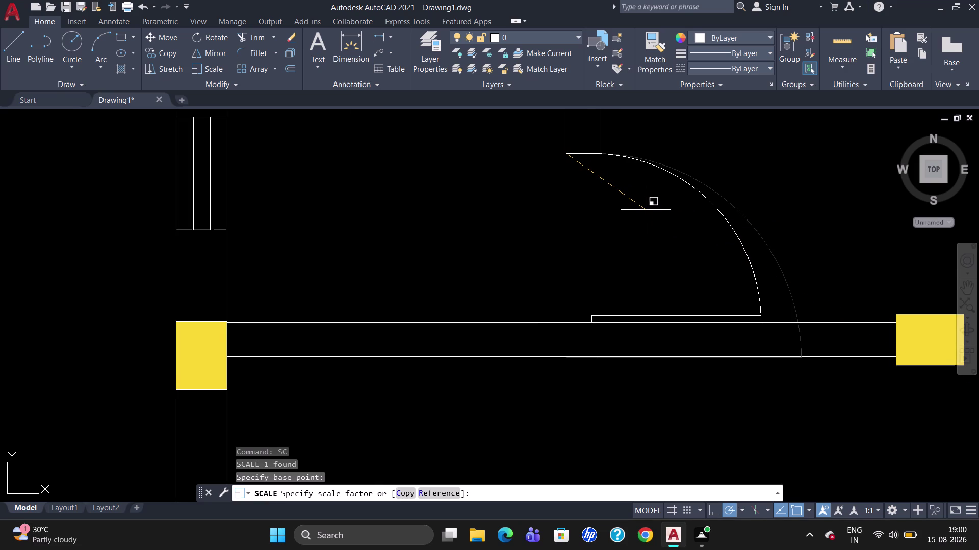
scroll(down, 3)
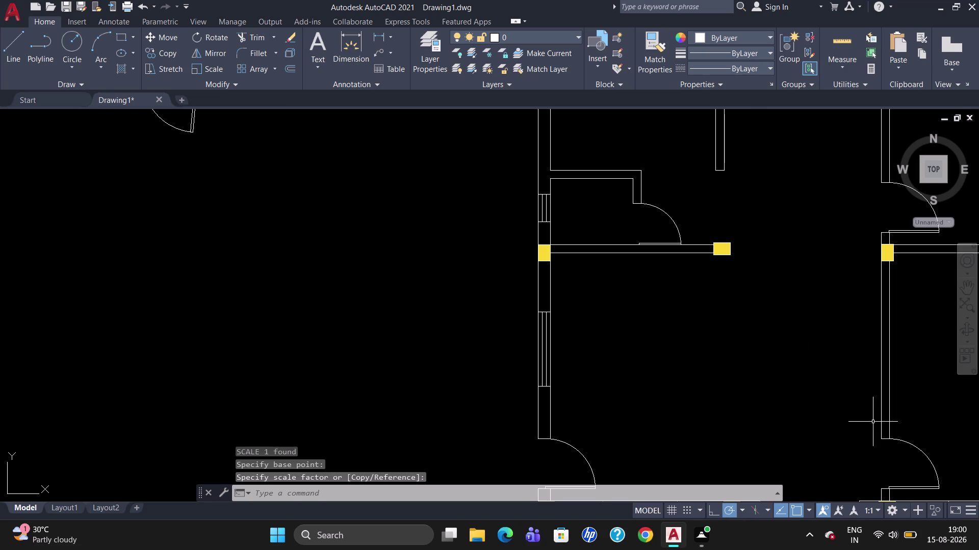
scroll(down, 3)
scroll(up, 3)
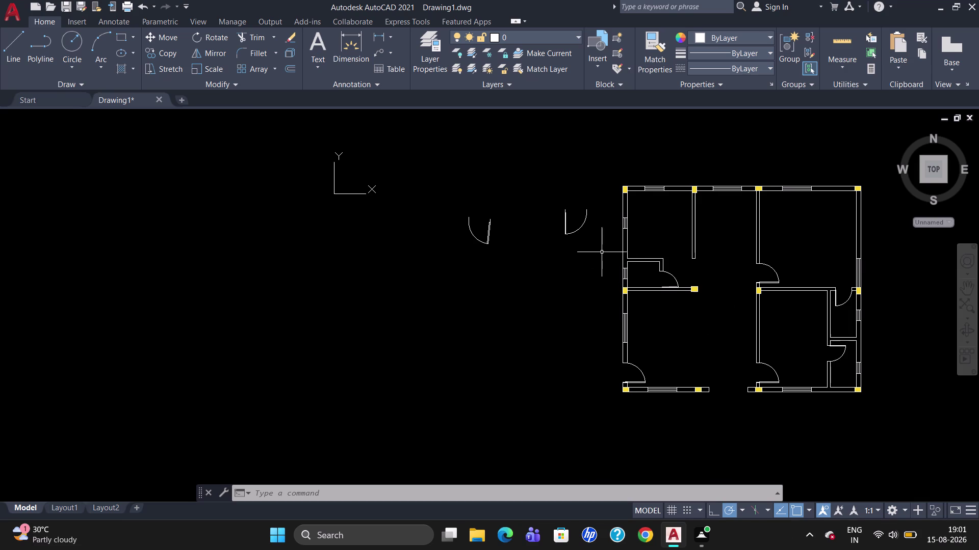
Erase the two spare door swings and open DesignCenter (Ctrl+2) for sample blocks.
drag(579, 224, 400, 259)
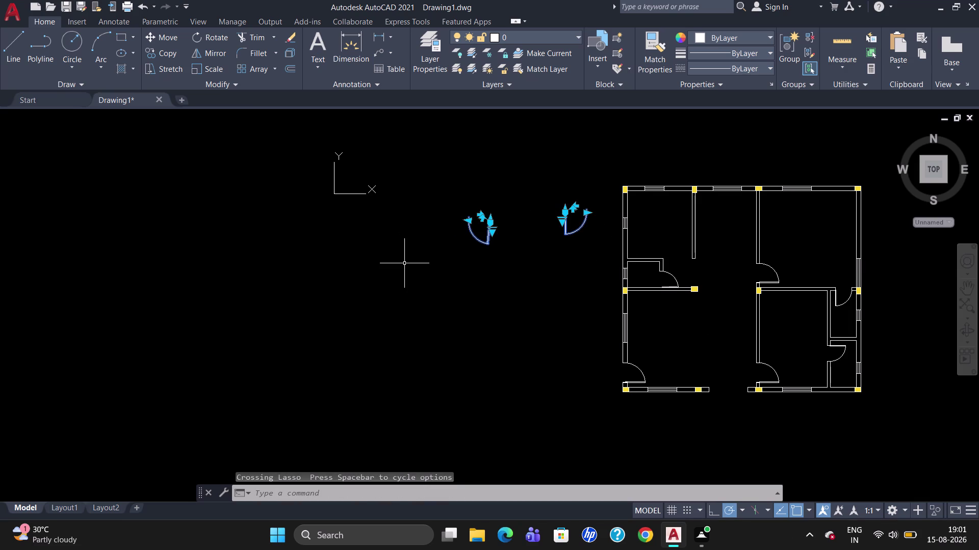
key(Delete)
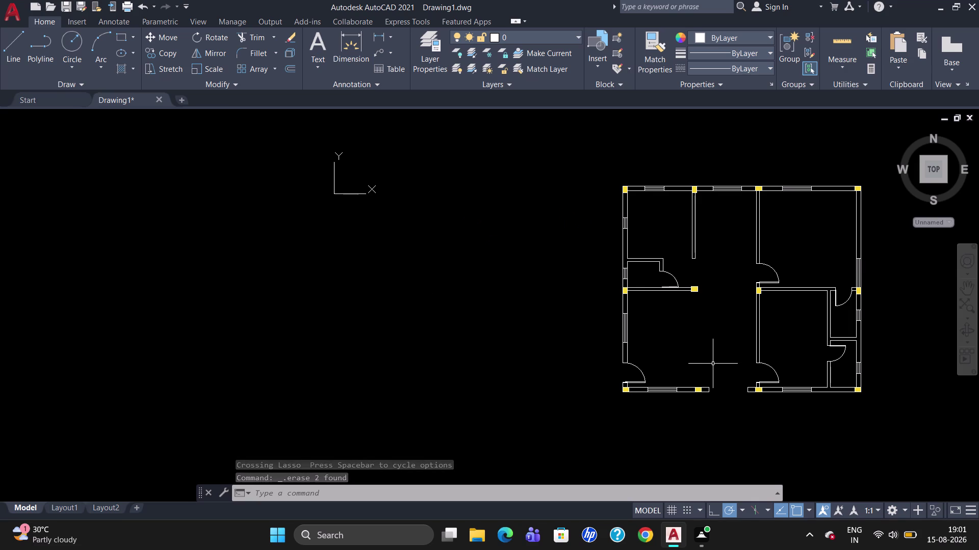
scroll(down, 3)
scroll(up, 3)
scroll(down, 3)
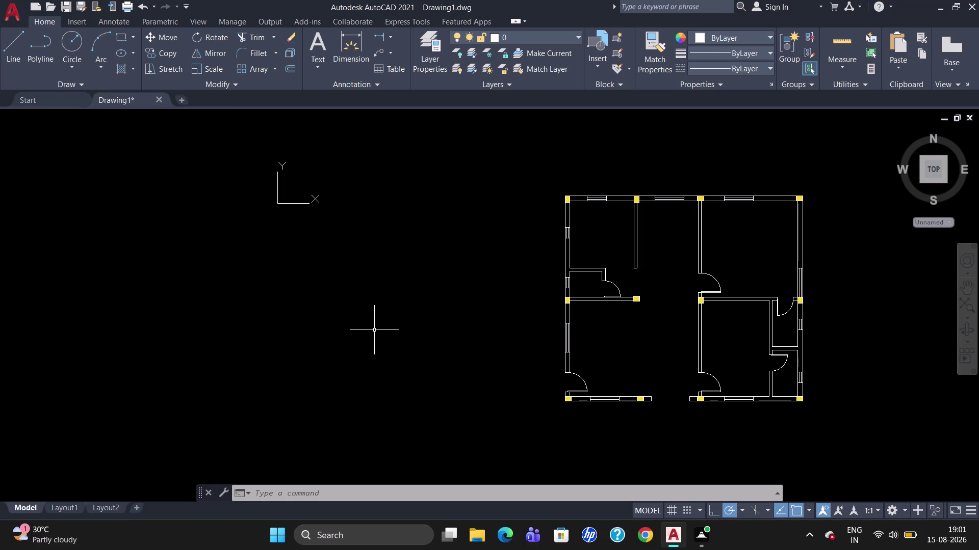
key(ctrl+2)
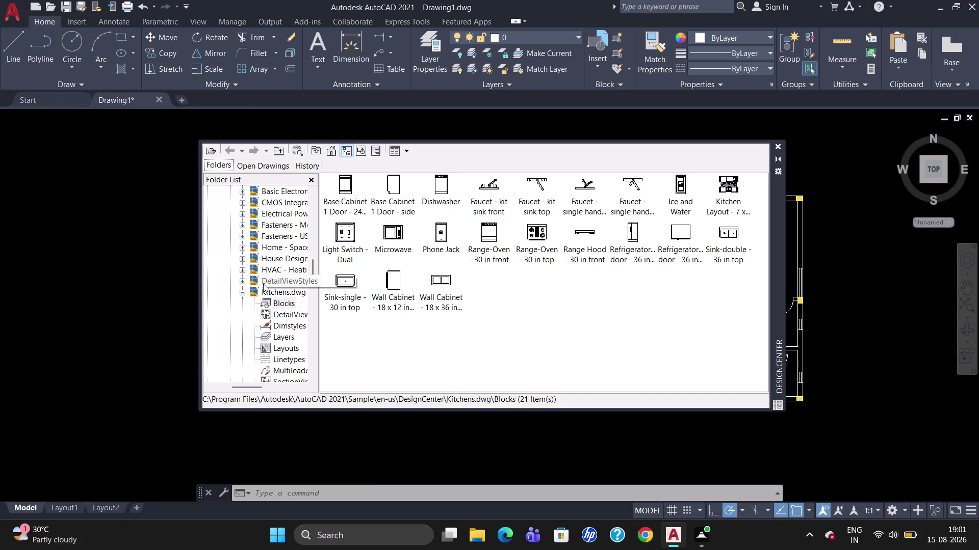
Drag Home - Space Planner's Dining Set - 36 x 72 in. block left of the plan.
click(265, 248)
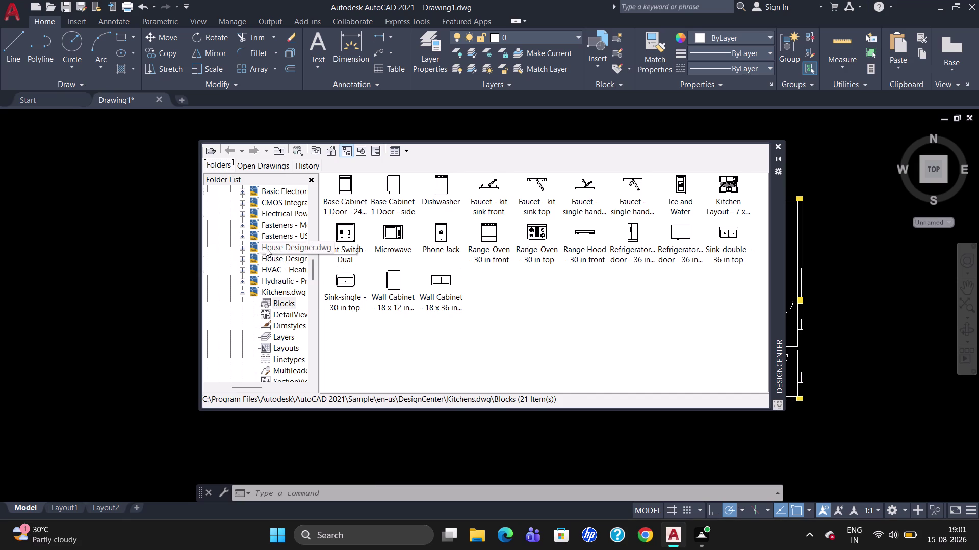
double_click(353, 193)
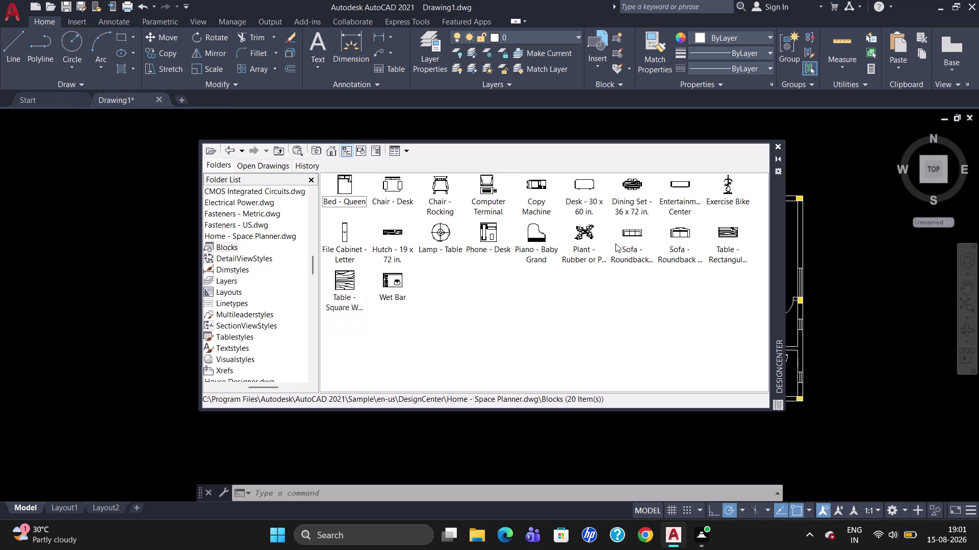
drag(627, 187, 114, 331)
click(114, 331)
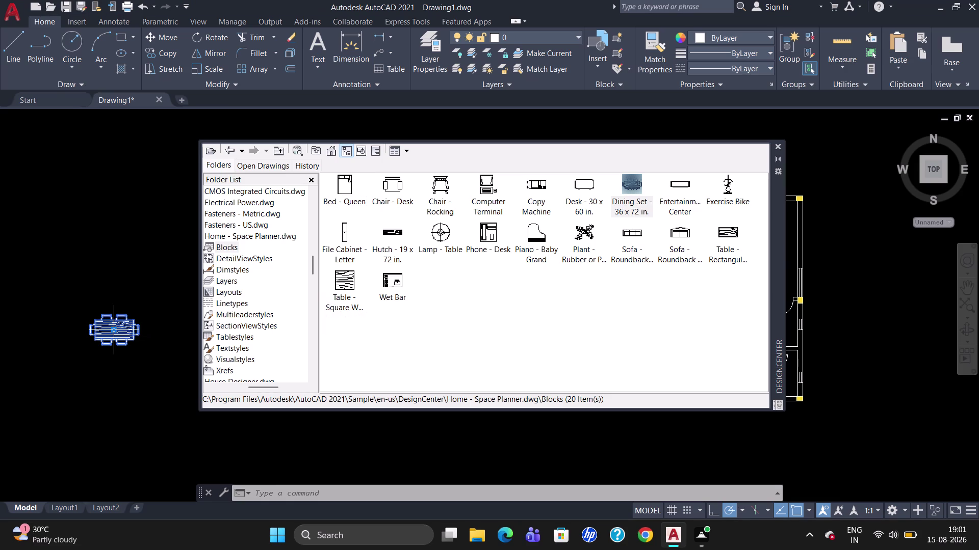
key(Escape)
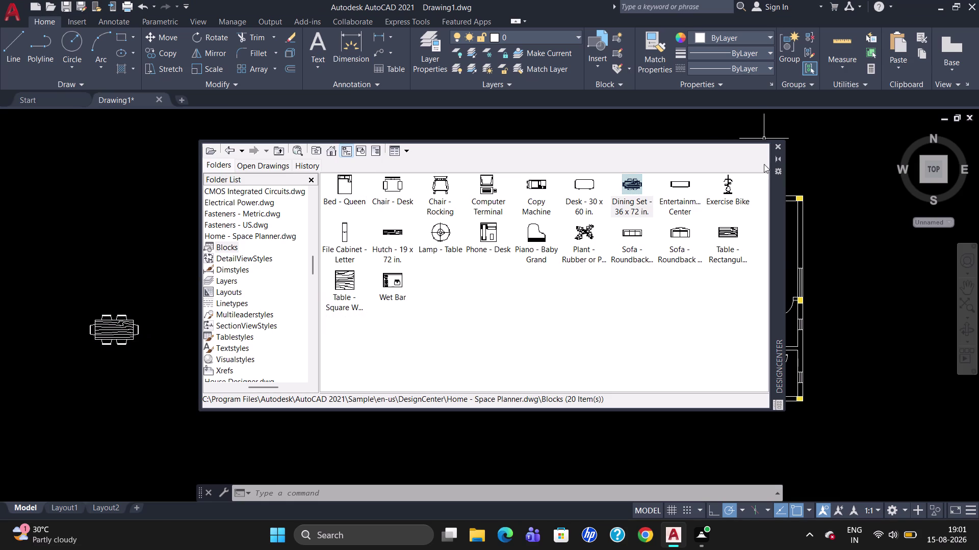
click(778, 148)
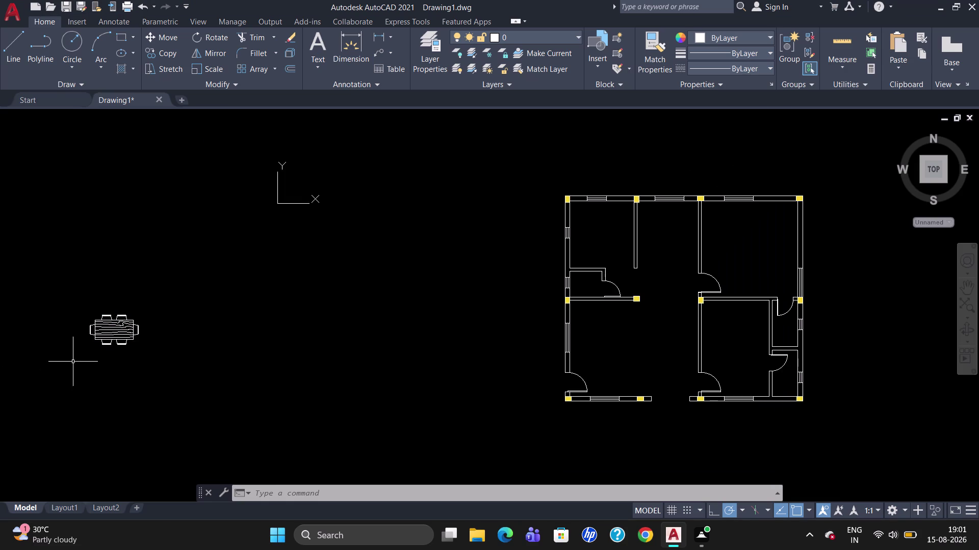
click(106, 327)
text(RO)
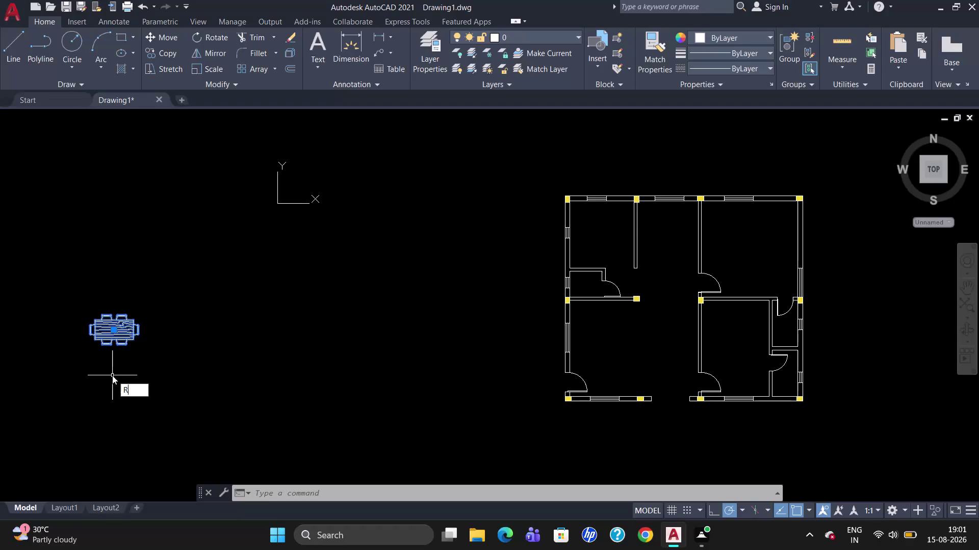
key(Return)
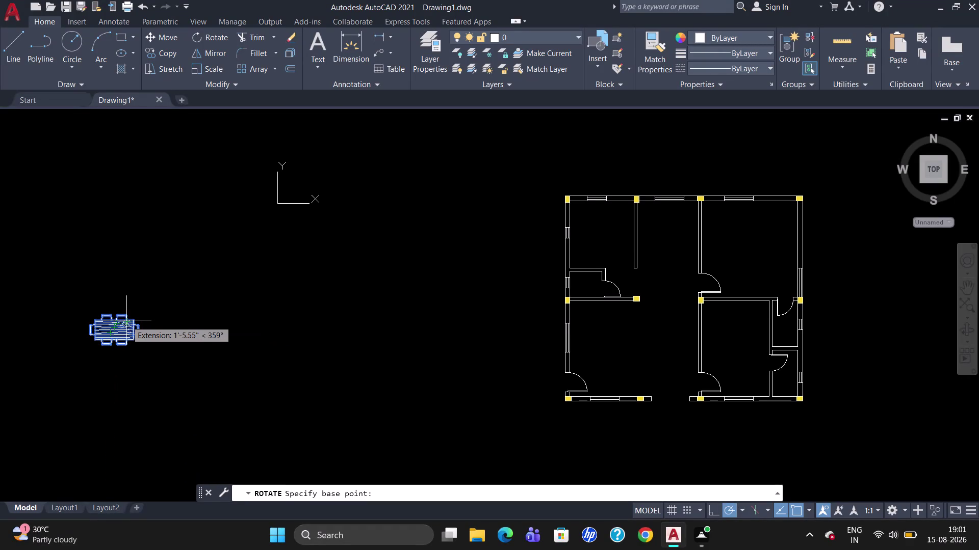
Rotate the dining set block 90 degrees about a pivot on the block.
click(136, 324)
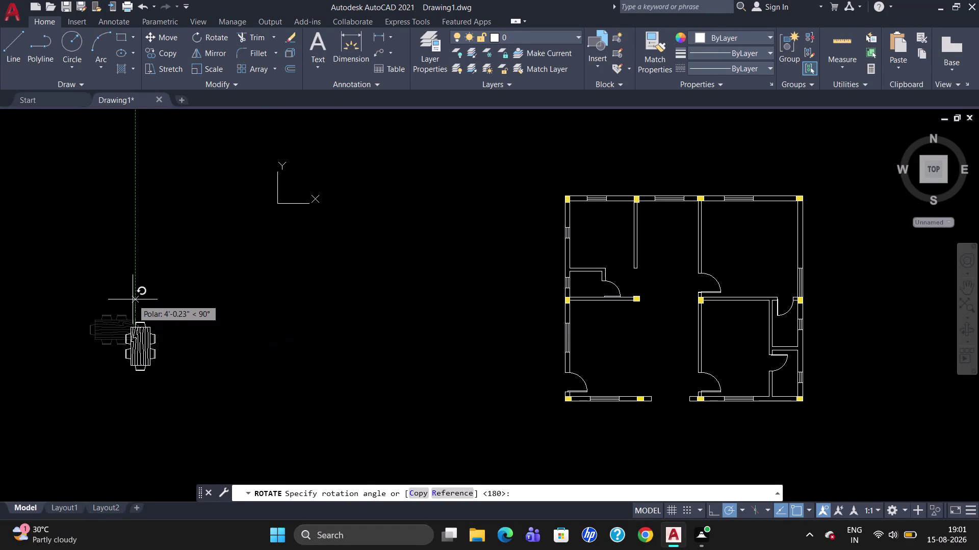
click(132, 298)
click(140, 341)
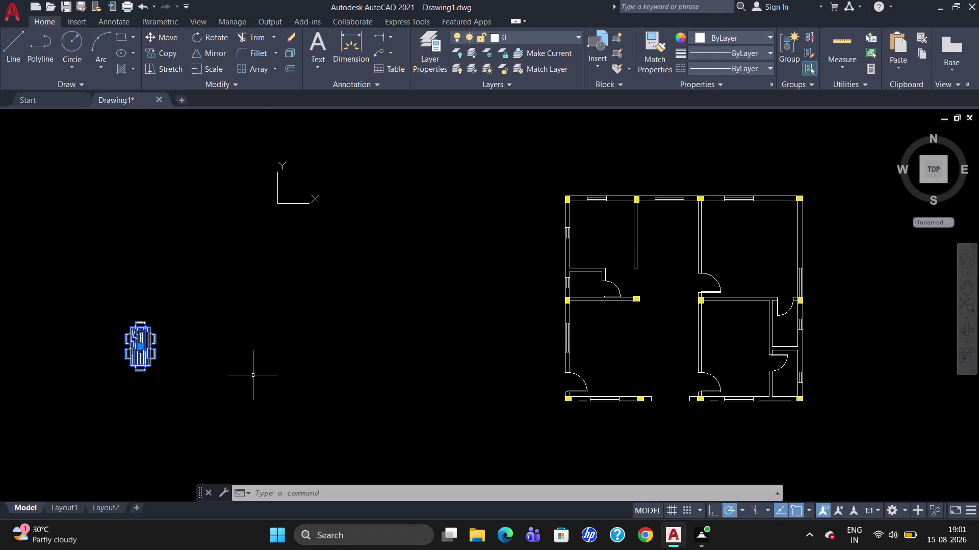
text(CO)
key(Return)
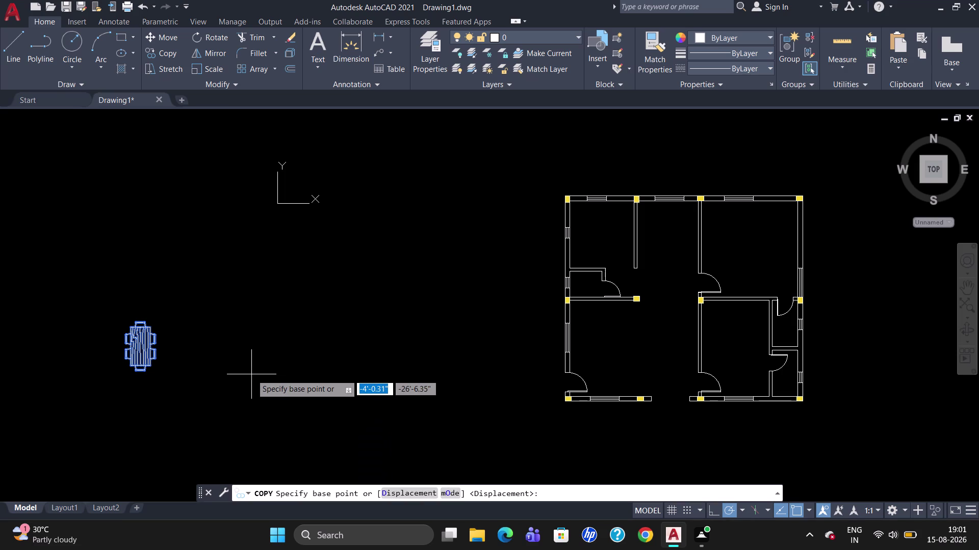
Copy the dining set into the top middle room and erase the original outside the plan.
click(146, 322)
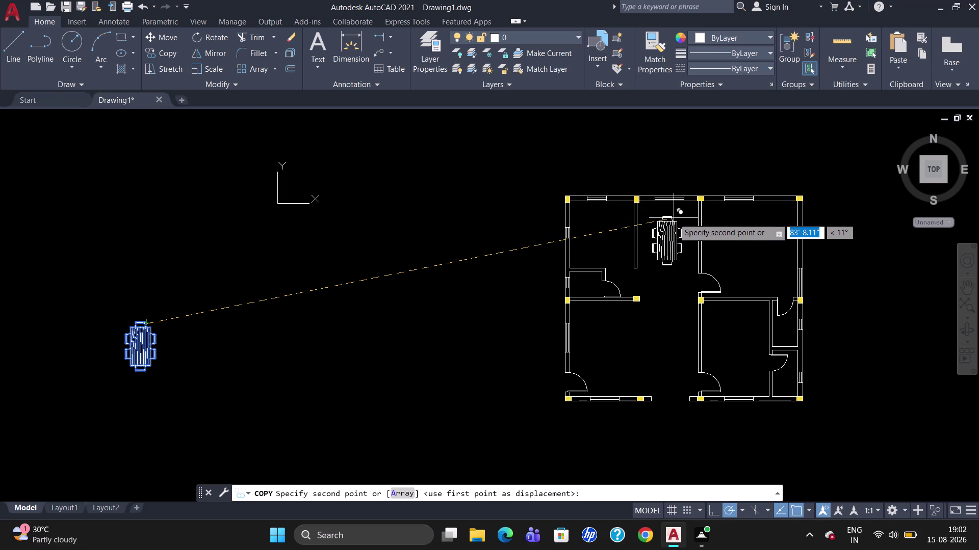
click(673, 218)
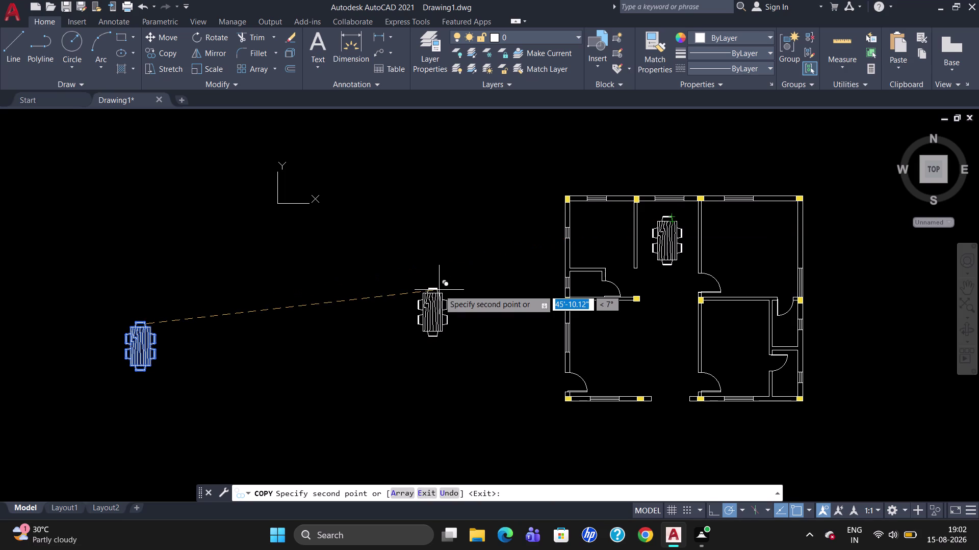
key(Escape)
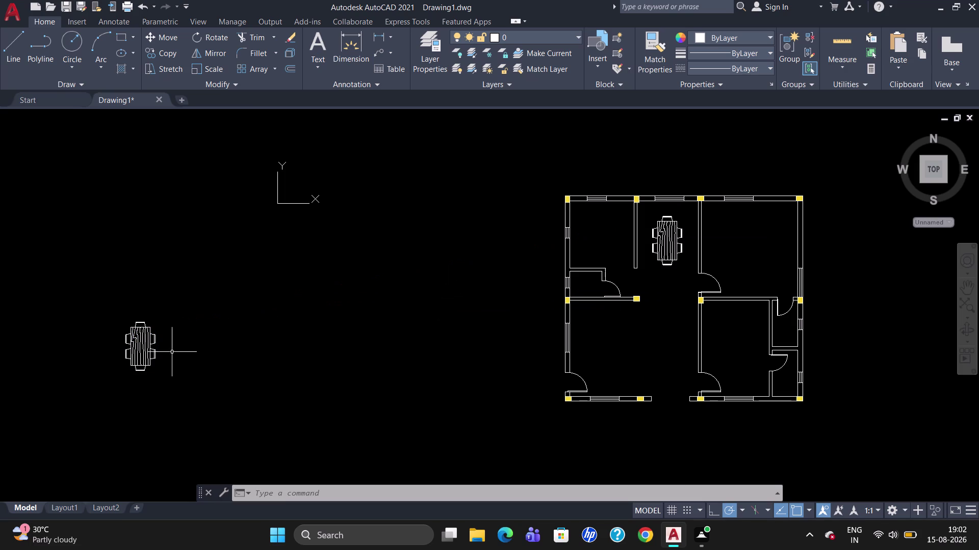
drag(228, 366, 67, 372)
key(Delete)
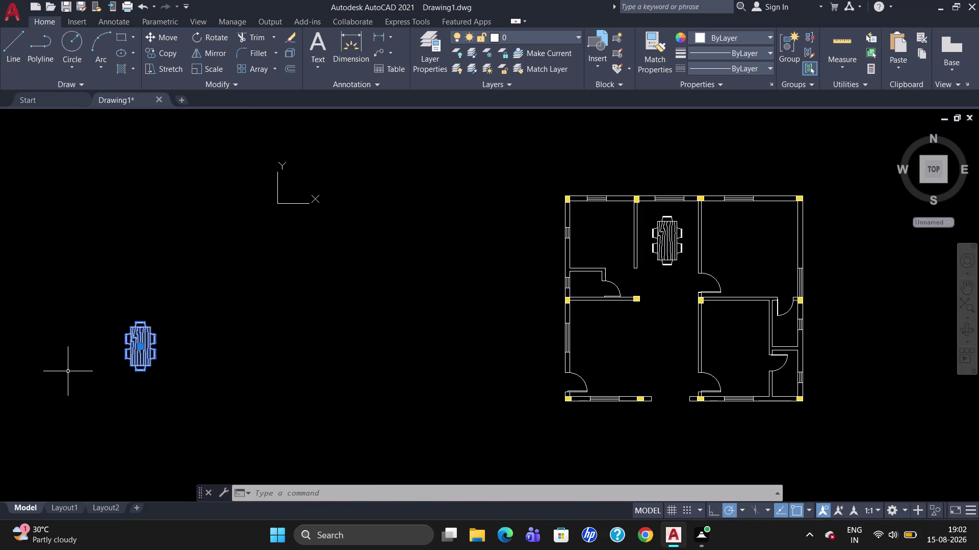
click(667, 229)
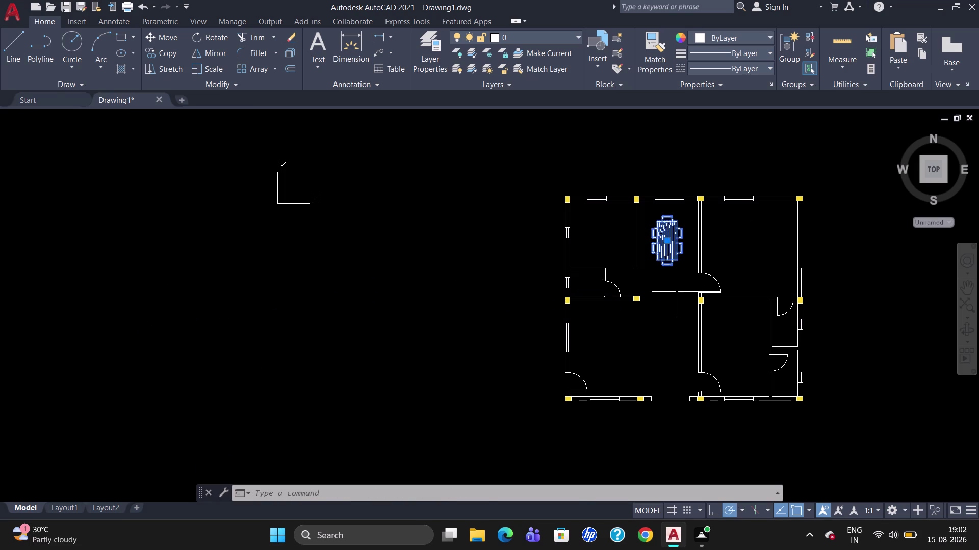
key(Escape)
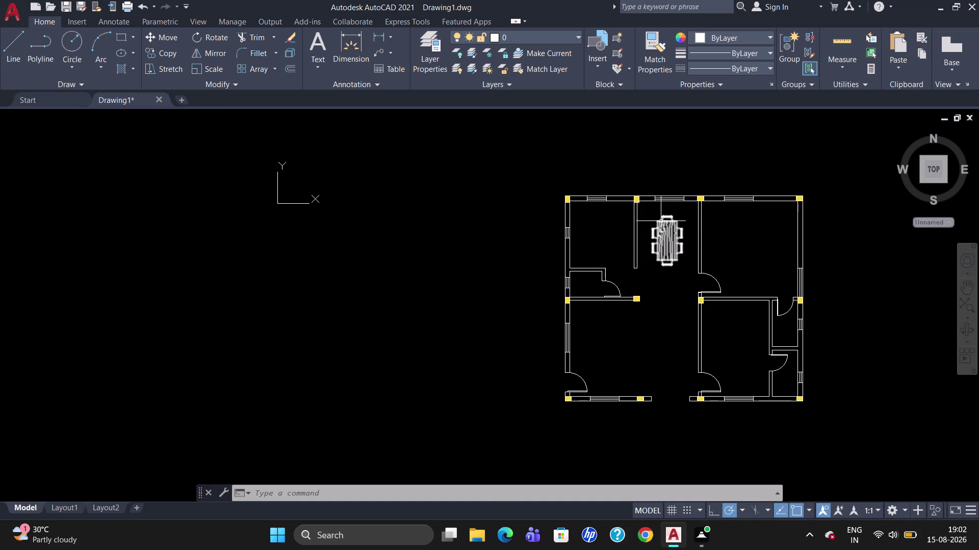
scroll(up, 3)
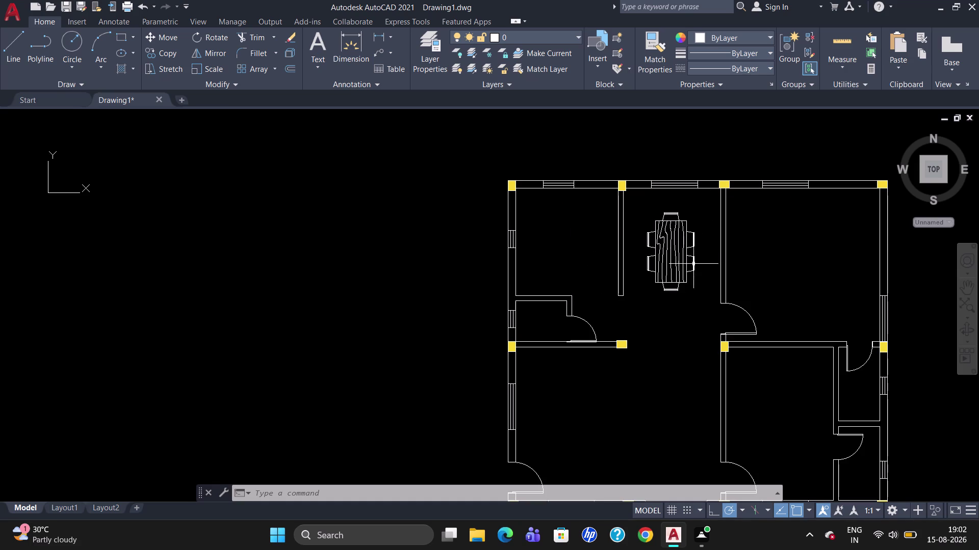
scroll(down, 3)
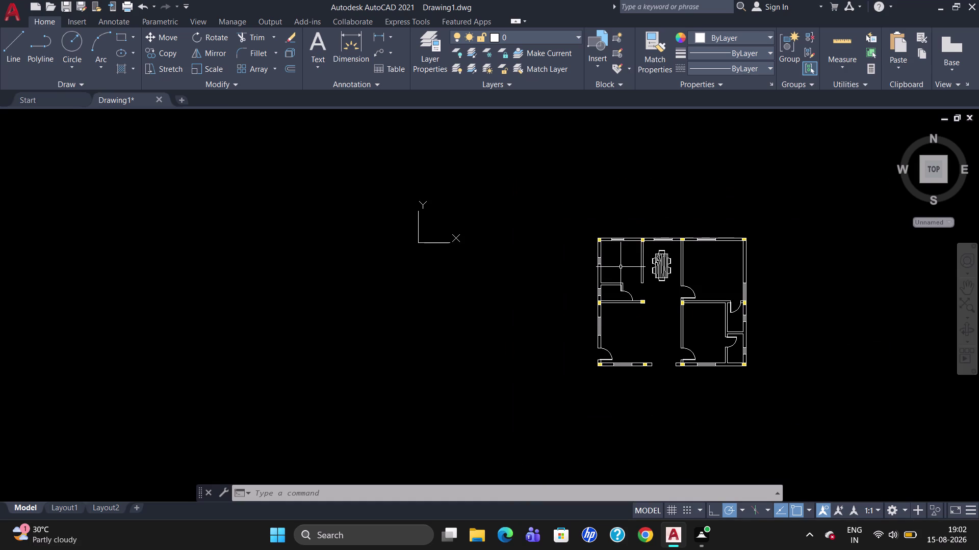
scroll(up, 3)
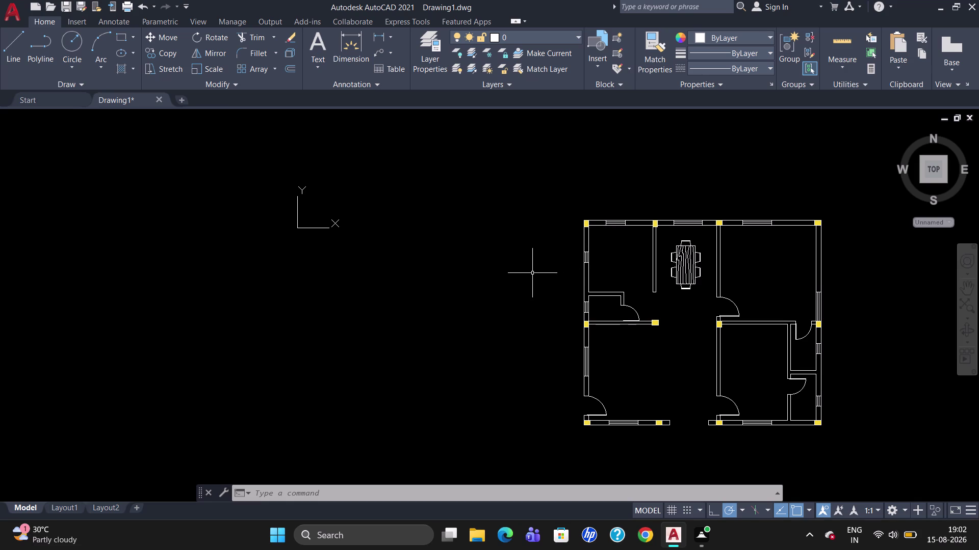
key(i)
key(Return)
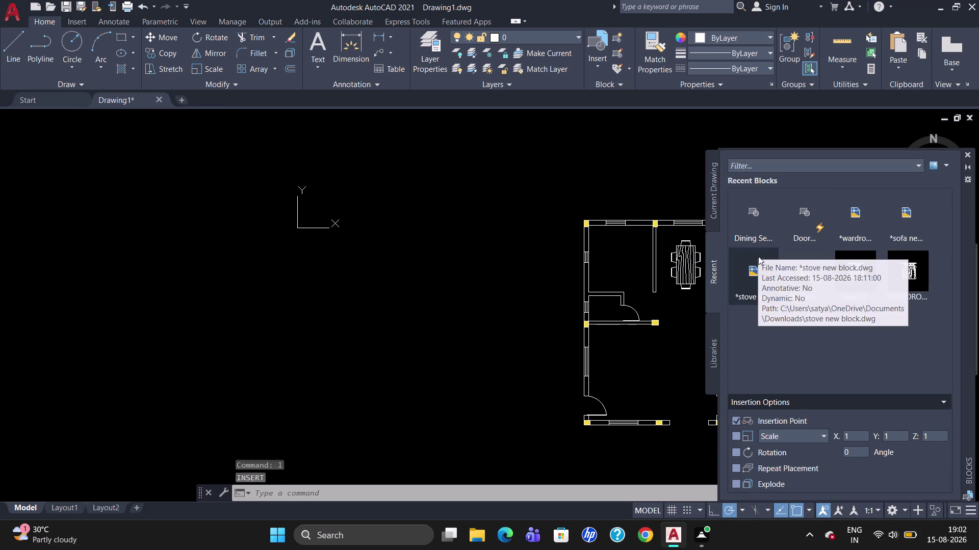
Place the gas stove block from the recent blocks into the drawing.
drag(750, 284, 429, 297)
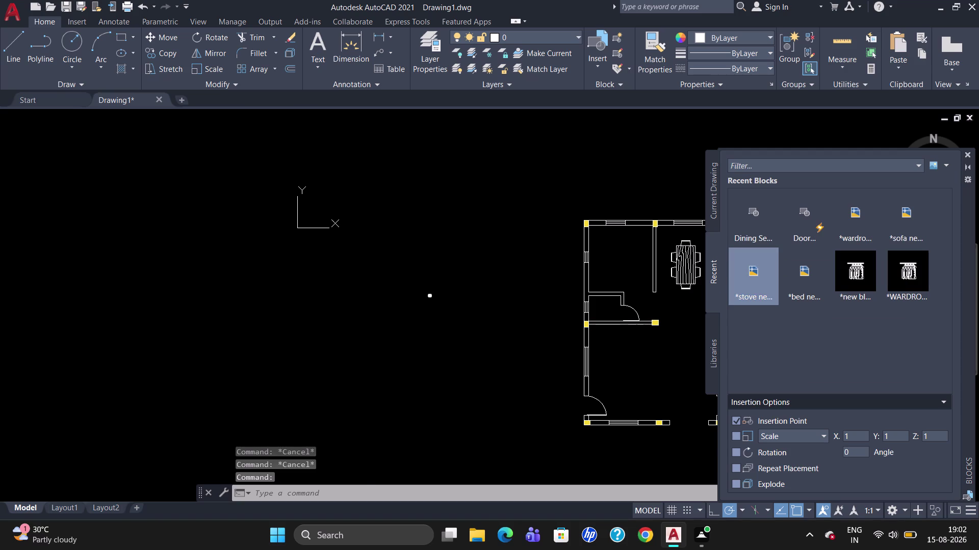
click(429, 297)
scroll(up, 3)
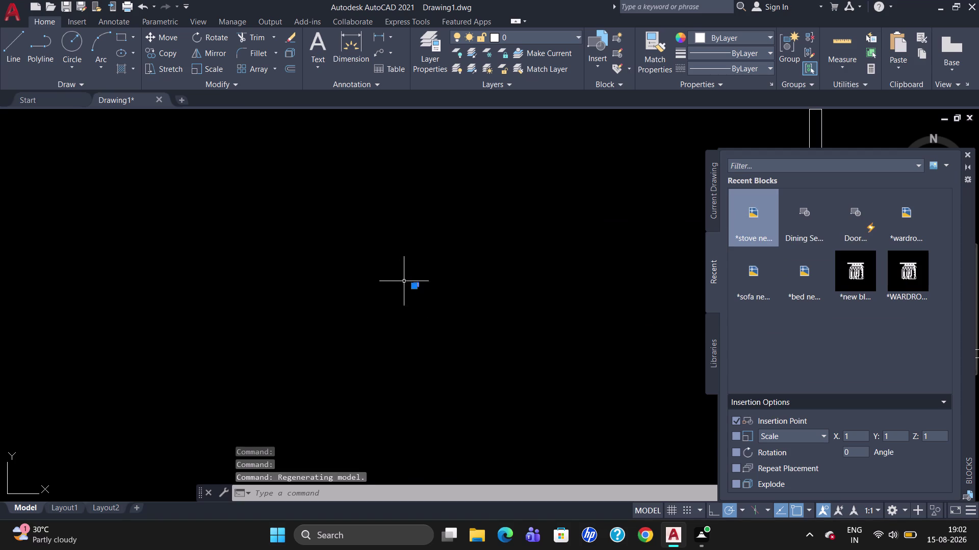
key(Escape)
scroll(up, 3)
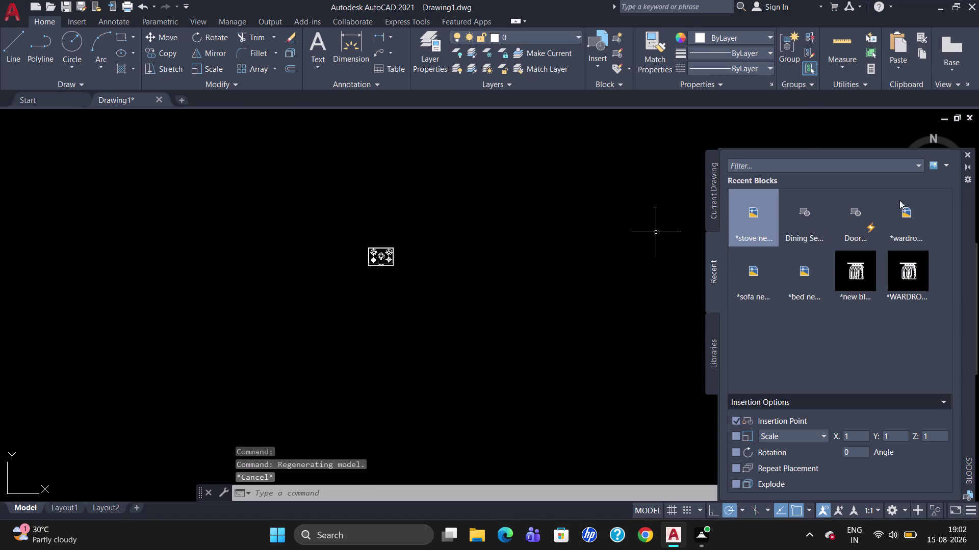
Begin scaling the stove, cancel the scale, and close the Blocks palette.
click(376, 253)
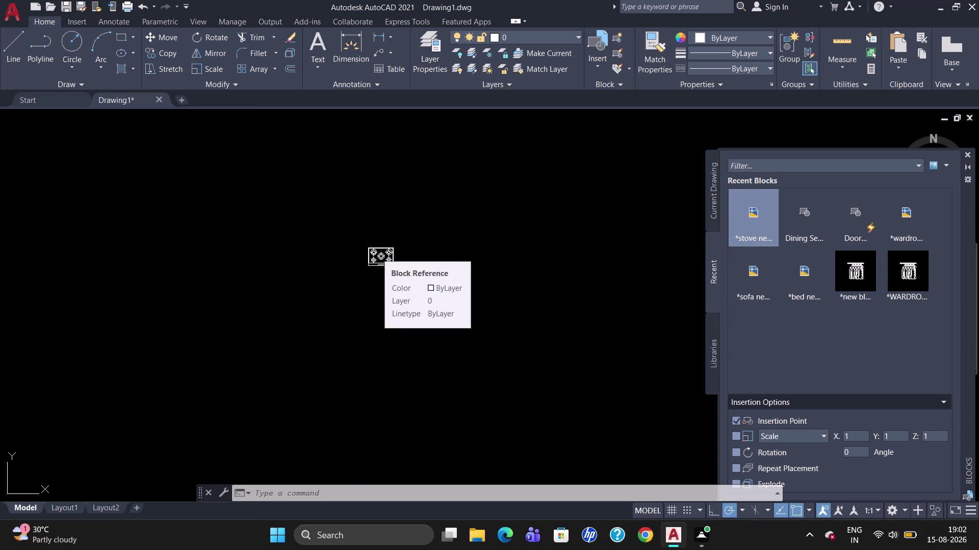
text(SC)
key(Return)
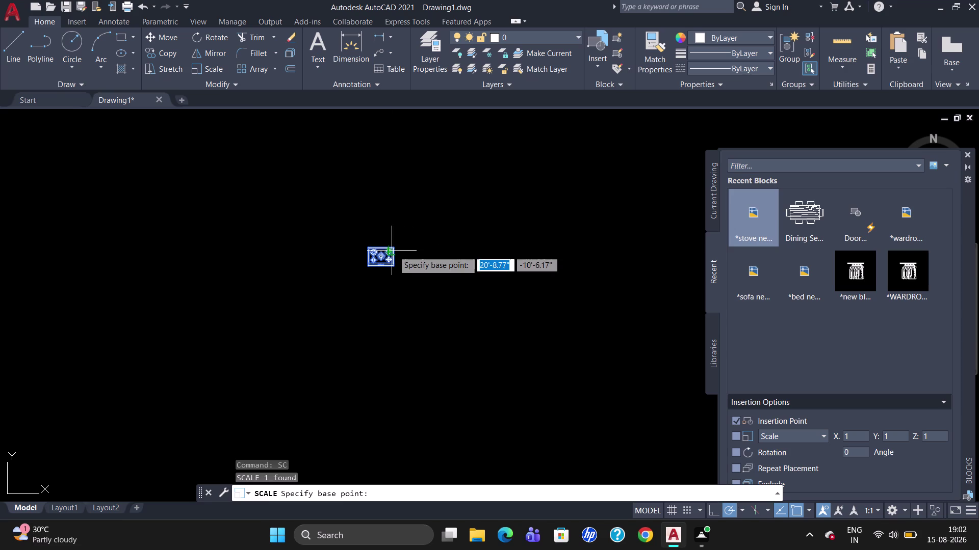
scroll(up, 3)
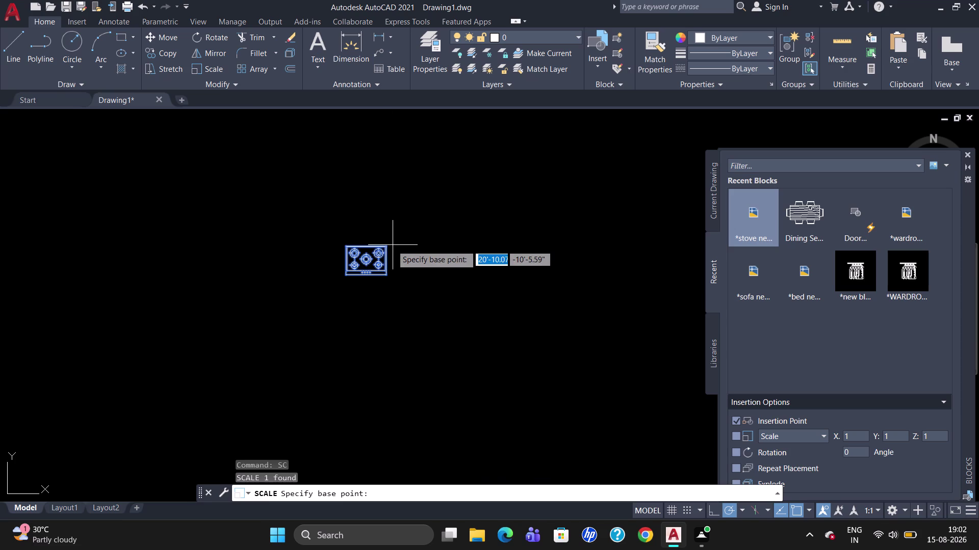
click(389, 244)
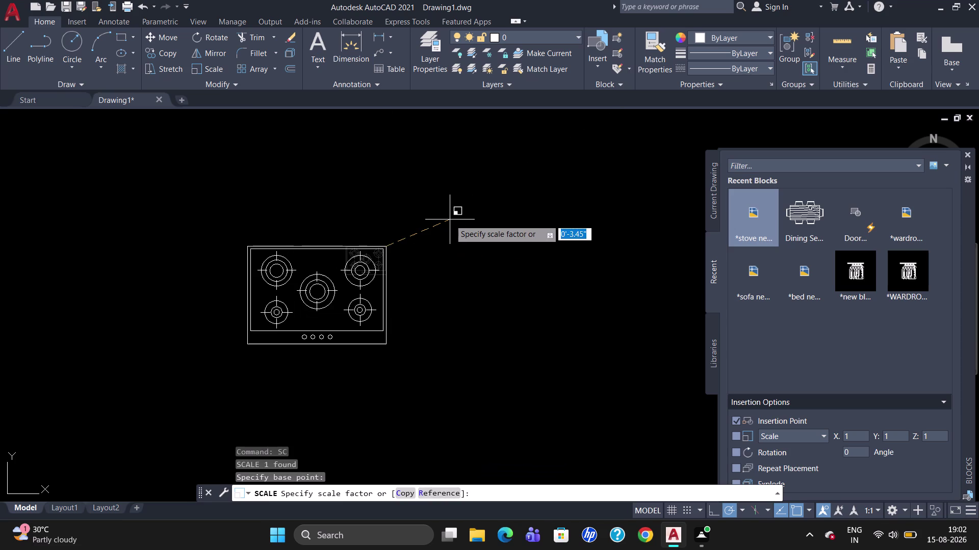
click(450, 220)
key(Escape)
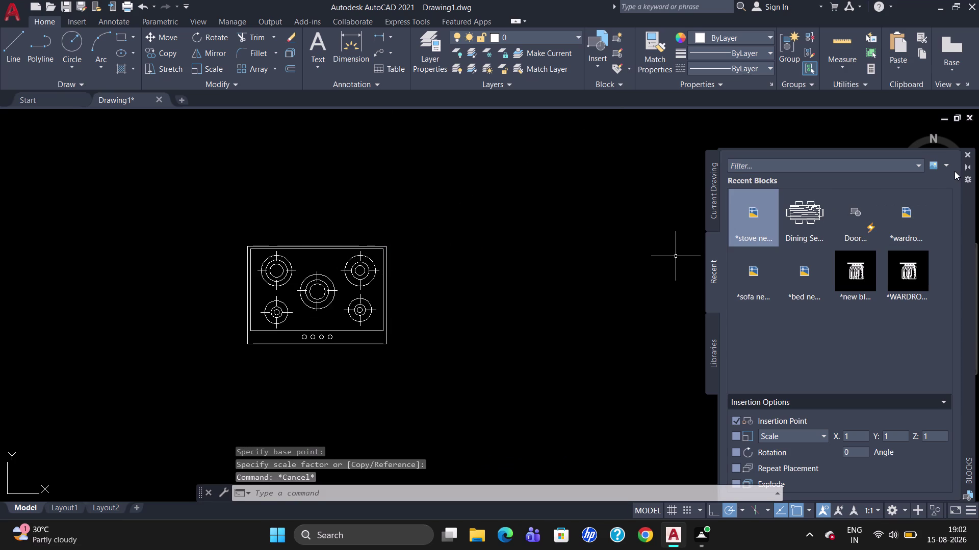
click(967, 155)
click(968, 154)
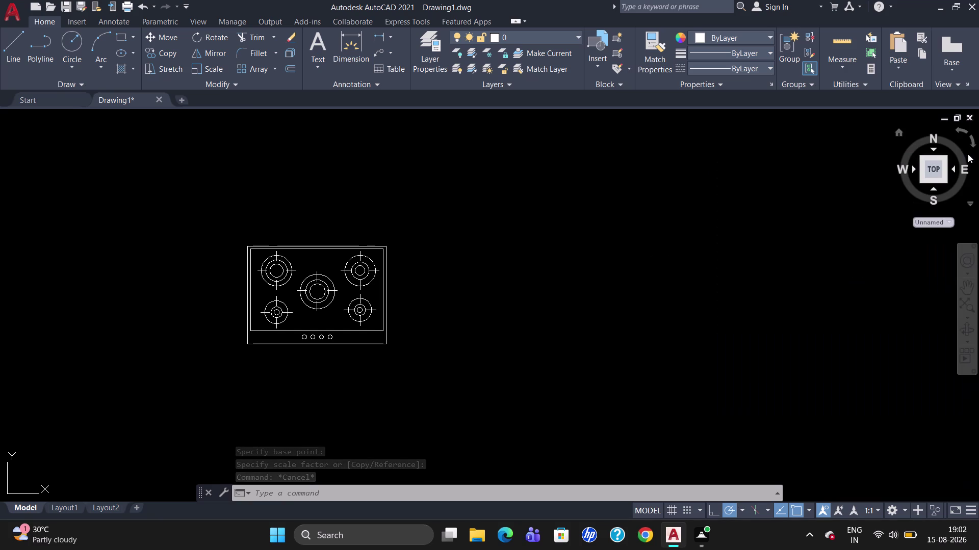
Rotate the gas stove block 90 degrees about a pivot on its edge.
scroll(down, 3)
scroll(down, 3)
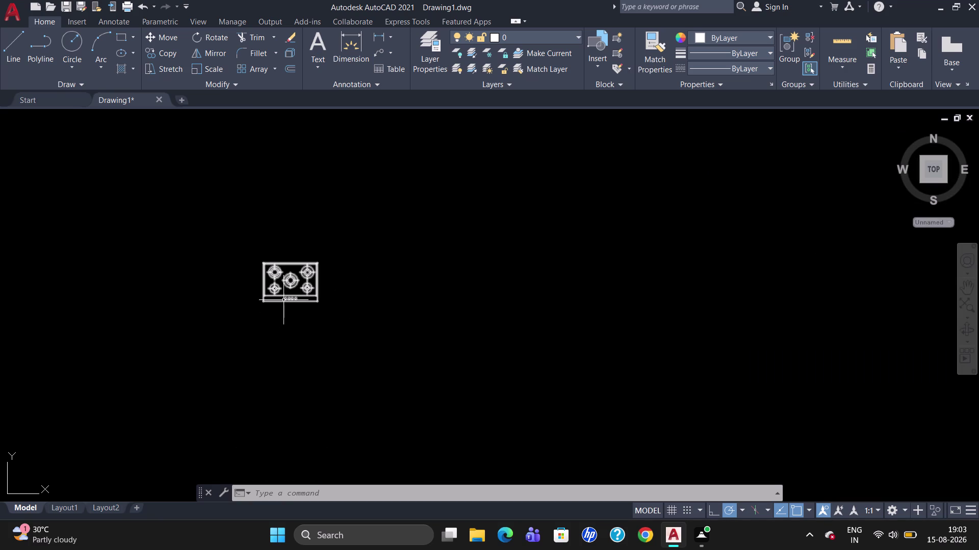
scroll(down, 3)
scroll(down, 3)
scroll(up, 3)
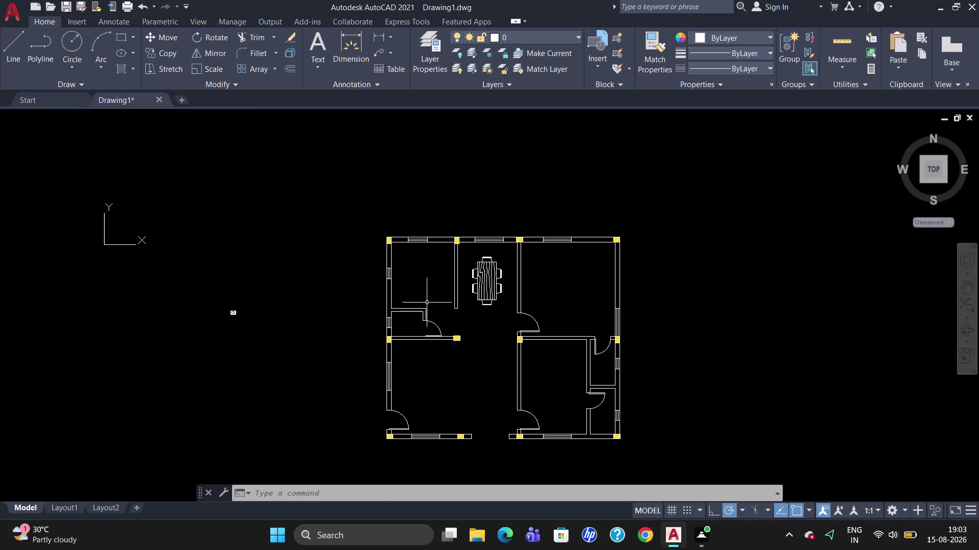
scroll(up, 3)
scroll(up, 3)
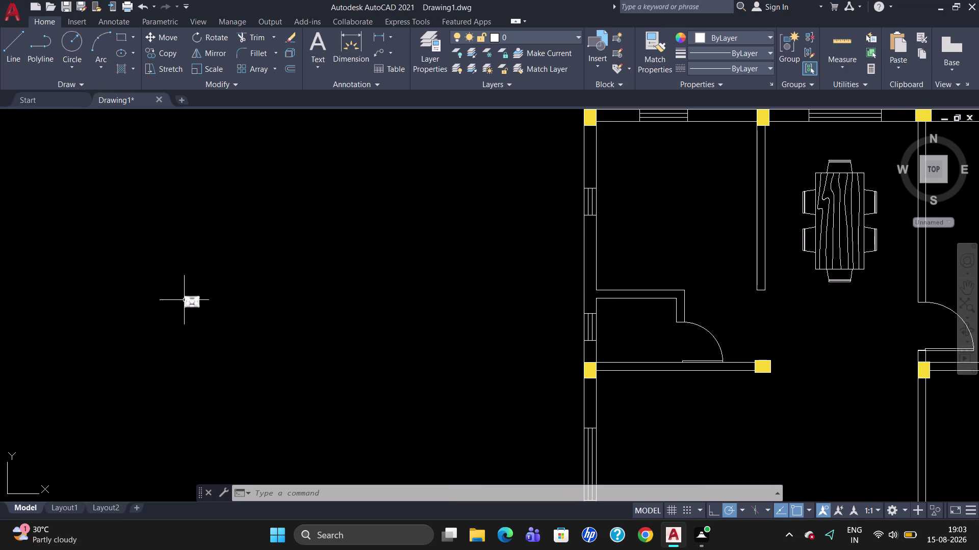
click(185, 300)
key(c)
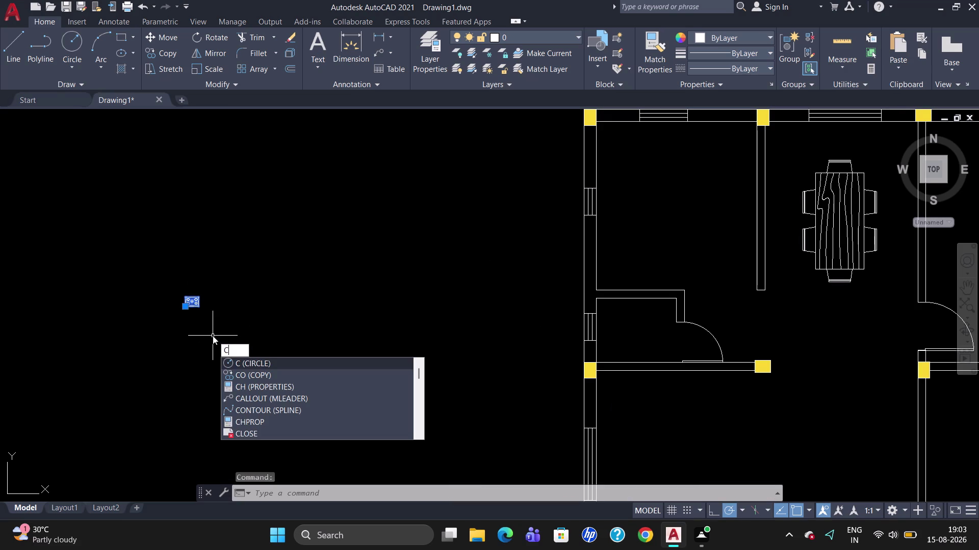
key(BackSpace)
text(RO)
key(Return)
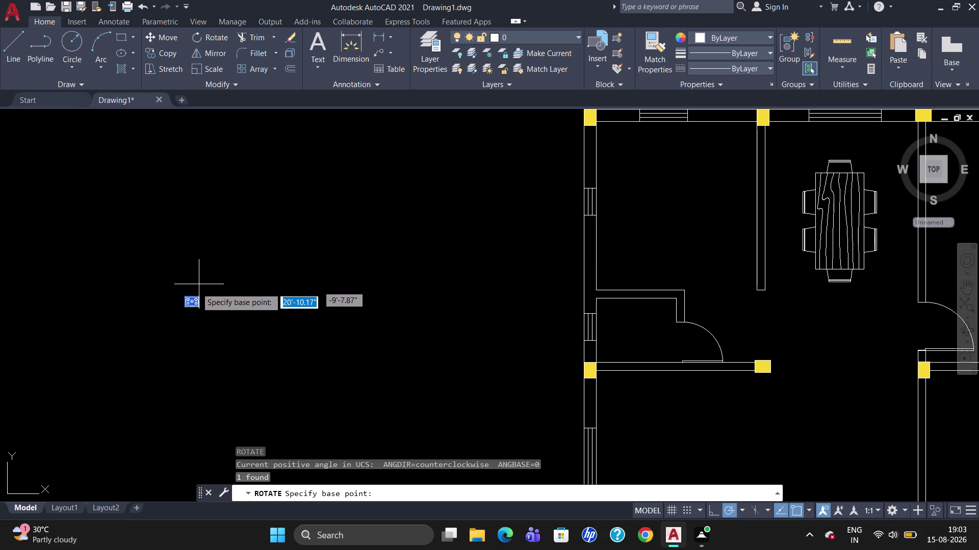
click(206, 311)
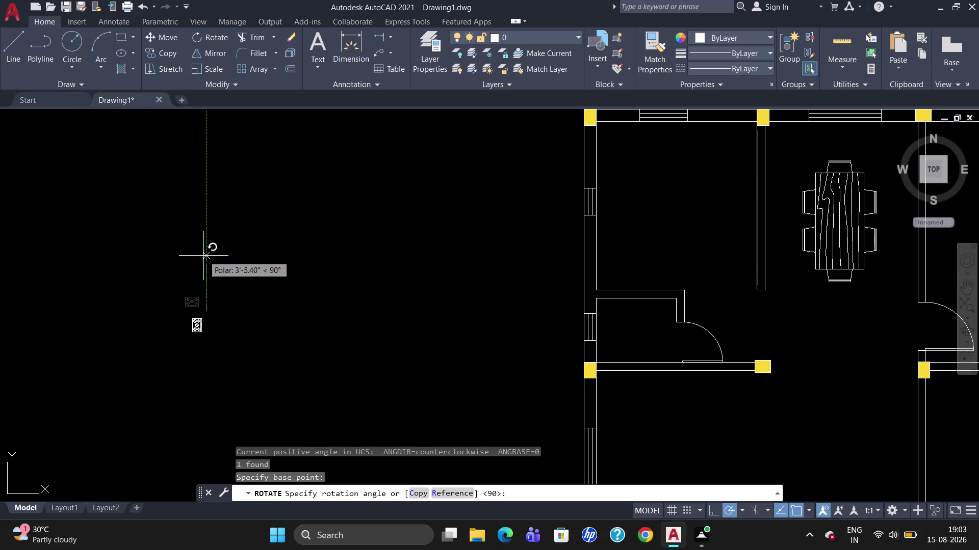
click(203, 256)
key(Escape)
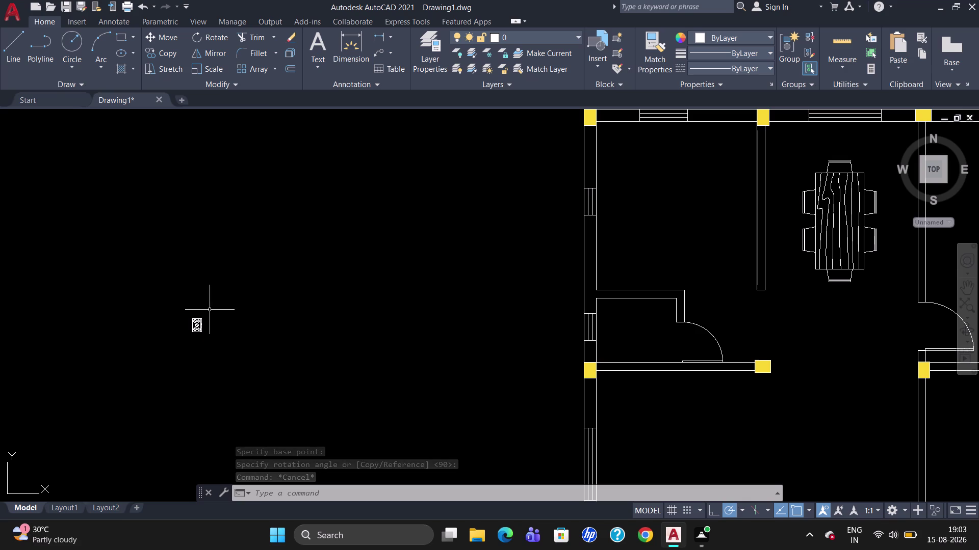
scroll(up, 3)
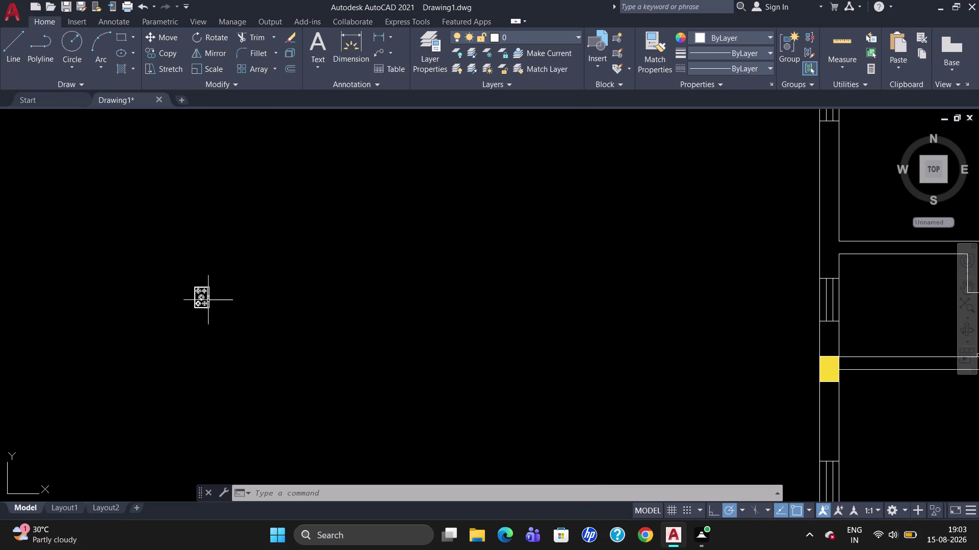
Window-select the gas stove and start moving it, zooming out to view the plan.
click(211, 290)
click(203, 300)
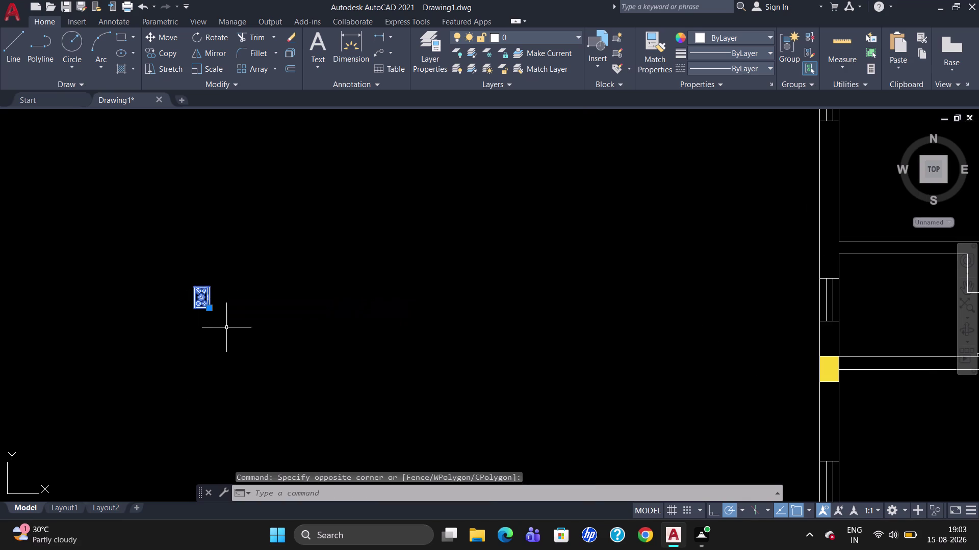
key(m)
key(Return)
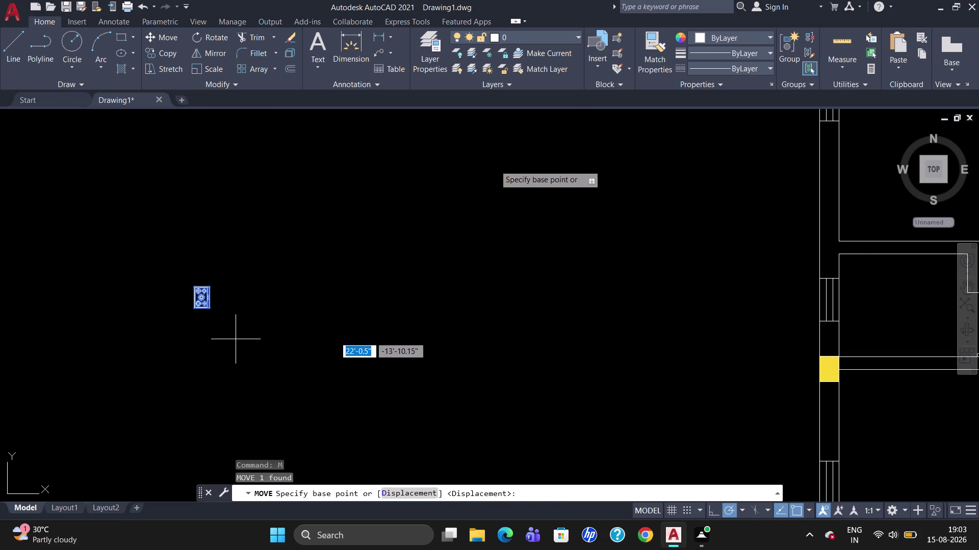
scroll(down, 3)
scroll(up, 3)
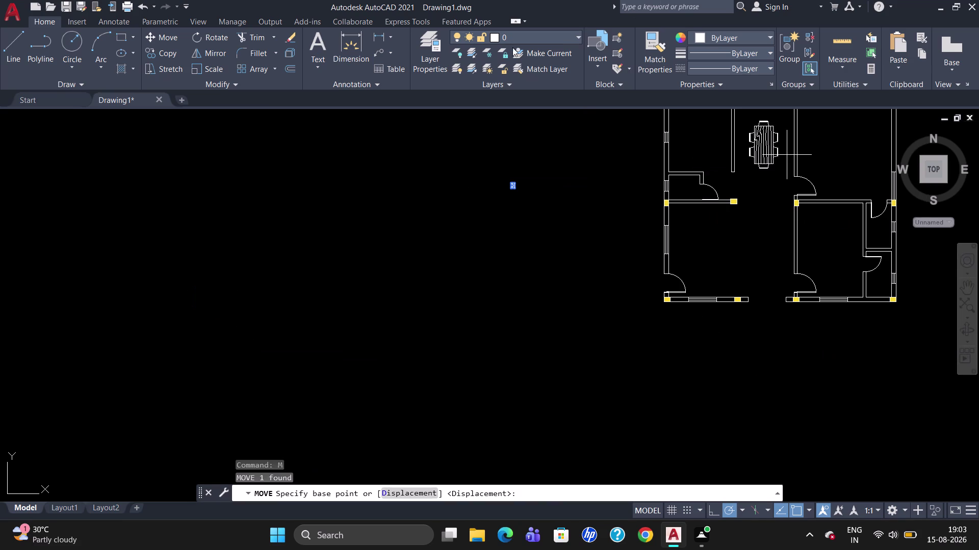
scroll(up, 3)
scroll(down, 3)
scroll(down, 3)
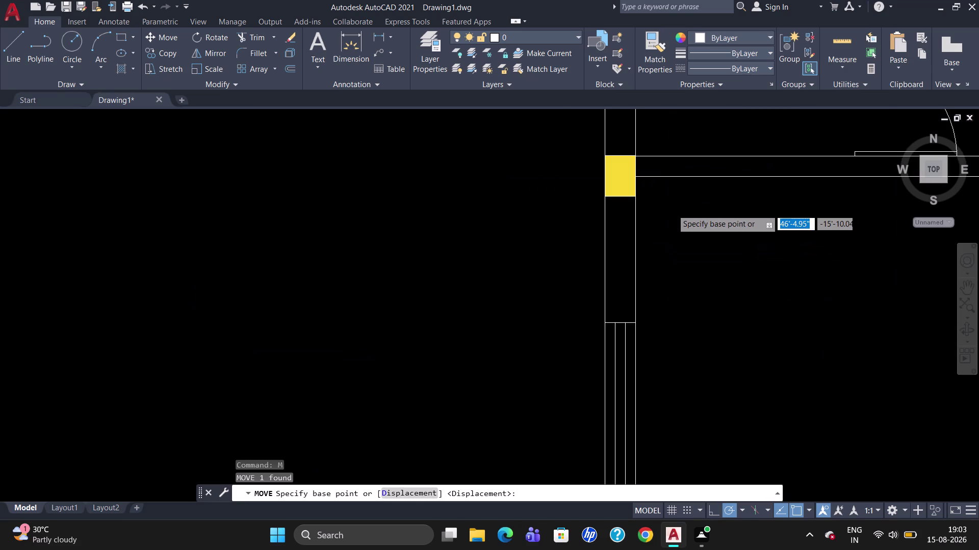
scroll(down, 3)
scroll(up, 3)
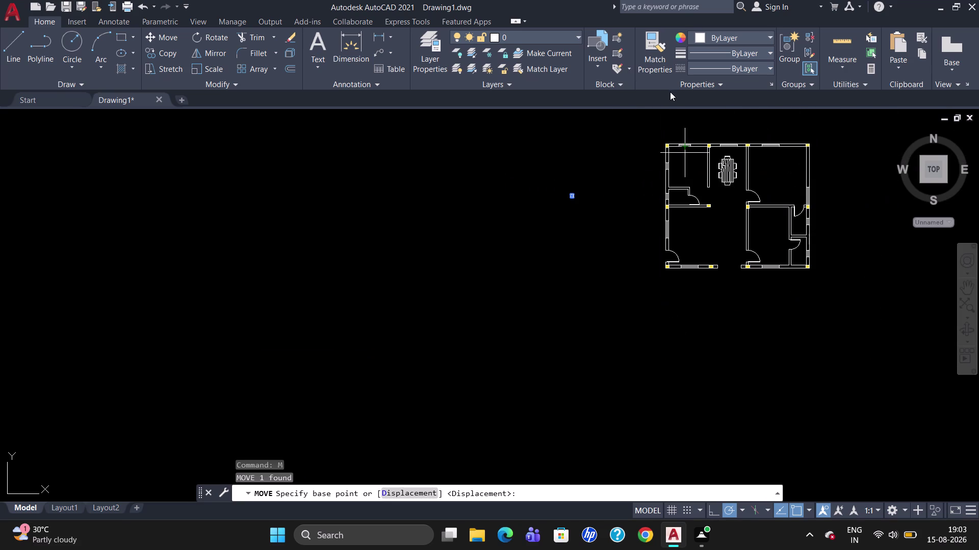
scroll(up, 3)
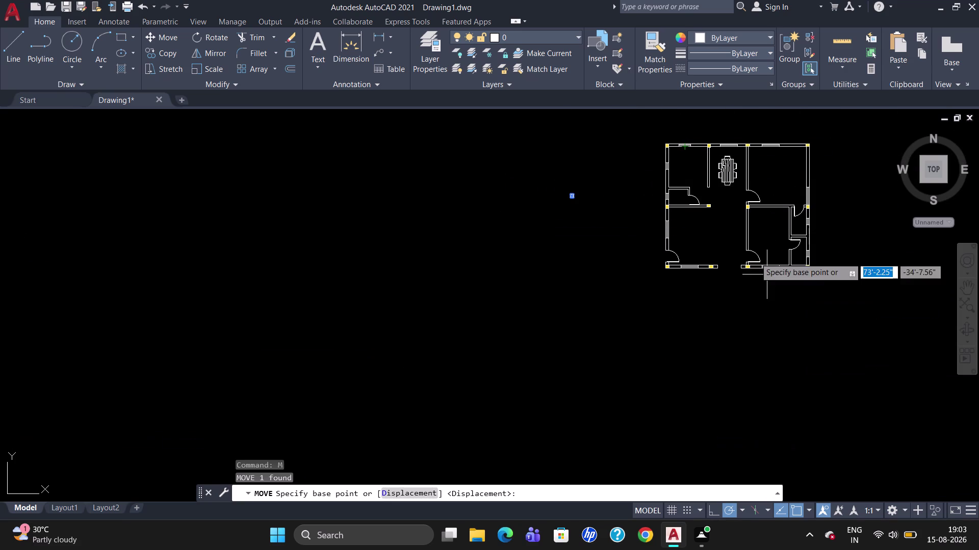
scroll(up, 3)
scroll(down, 3)
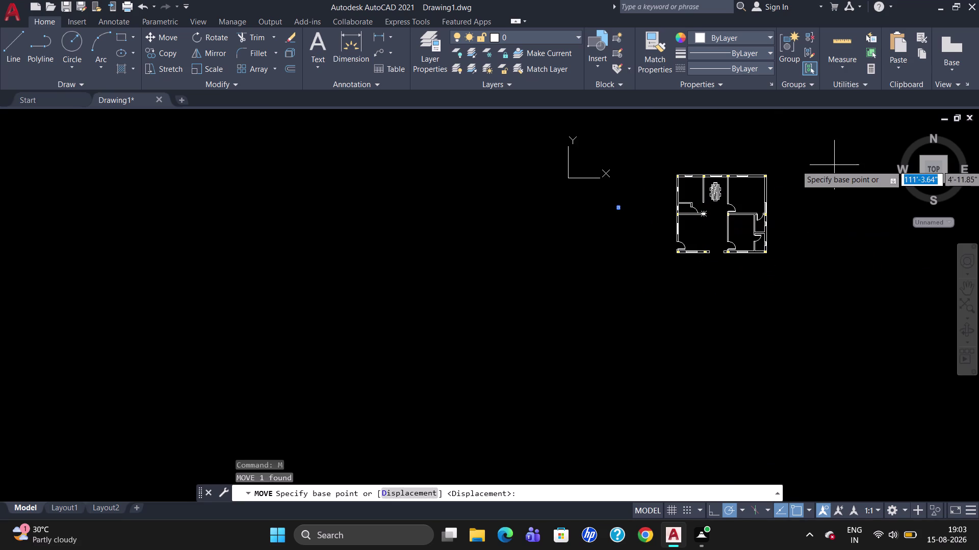
scroll(up, 3)
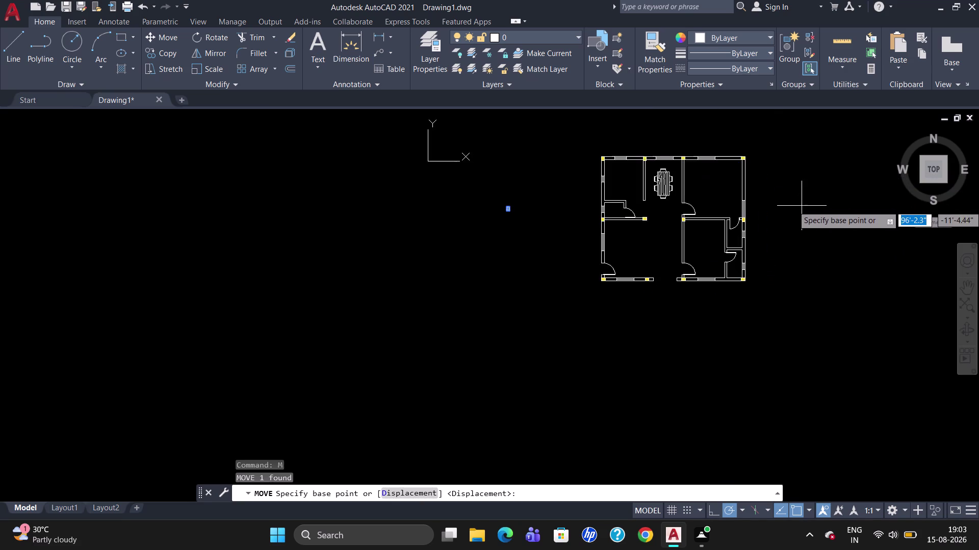
scroll(up, 3)
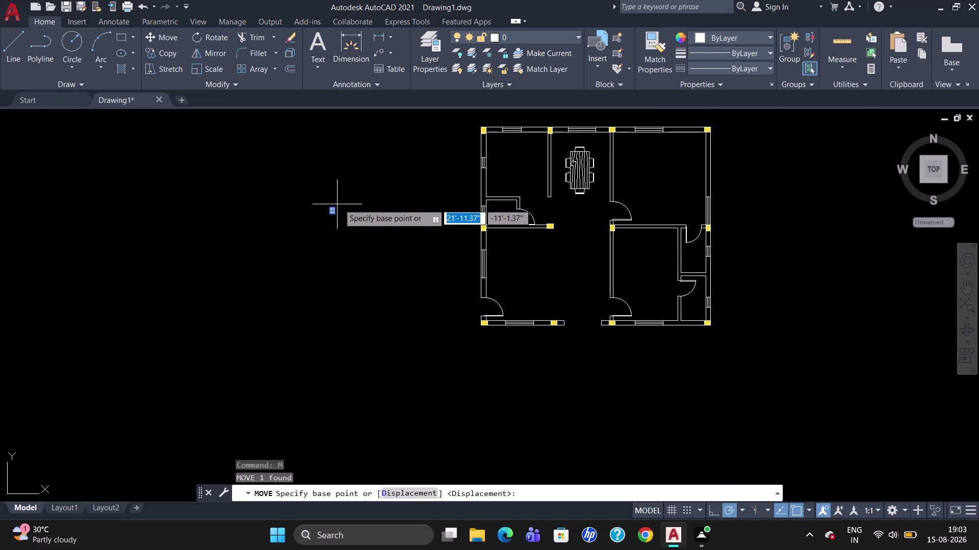
Drop the stove inside the top-left room and reselect it.
click(334, 209)
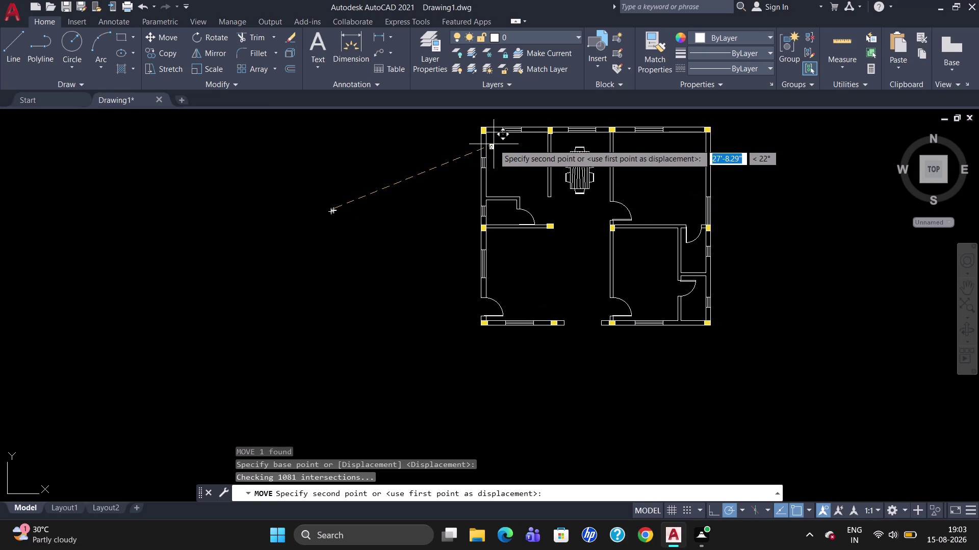
click(494, 144)
key(Escape)
scroll(up, 3)
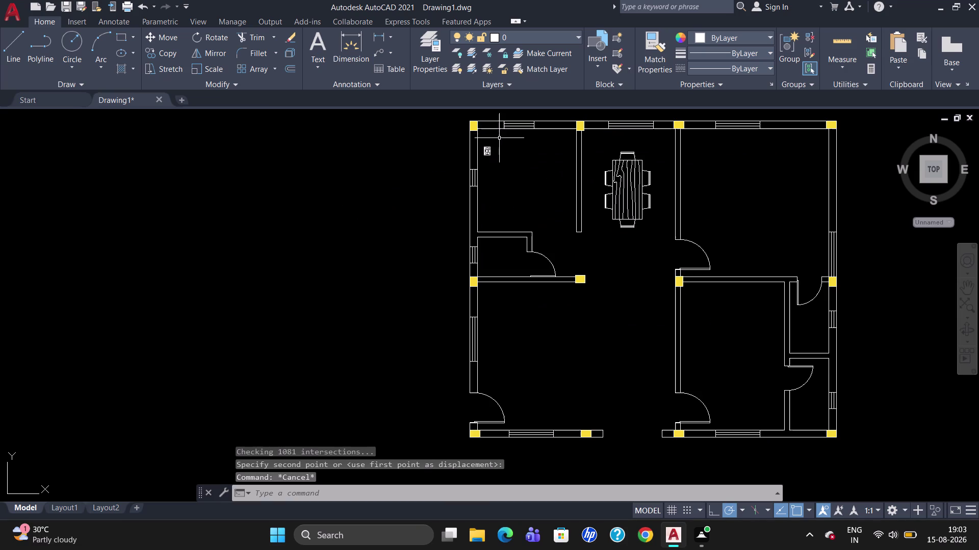
click(491, 147)
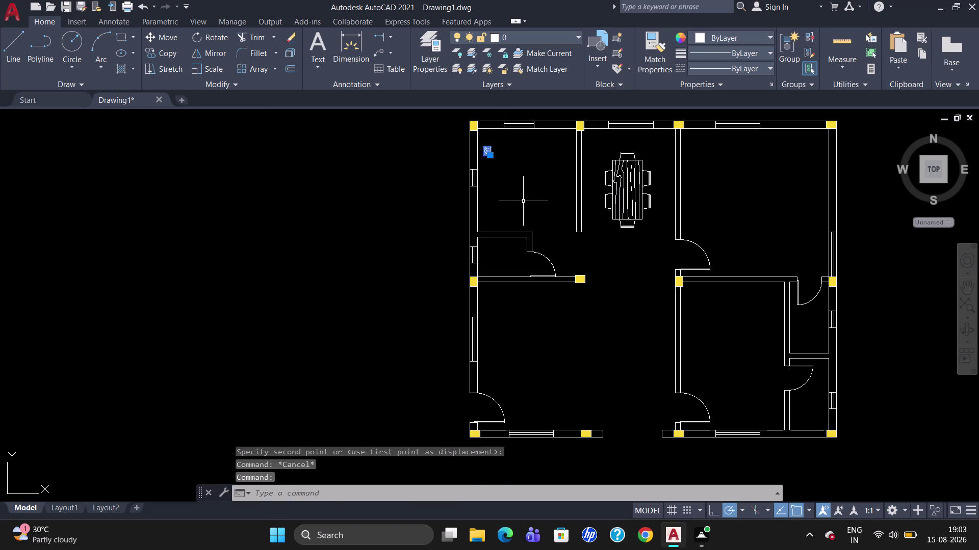
Enlarge the stove with SCALE from a base point at its edge.
text(SC)
key(Return)
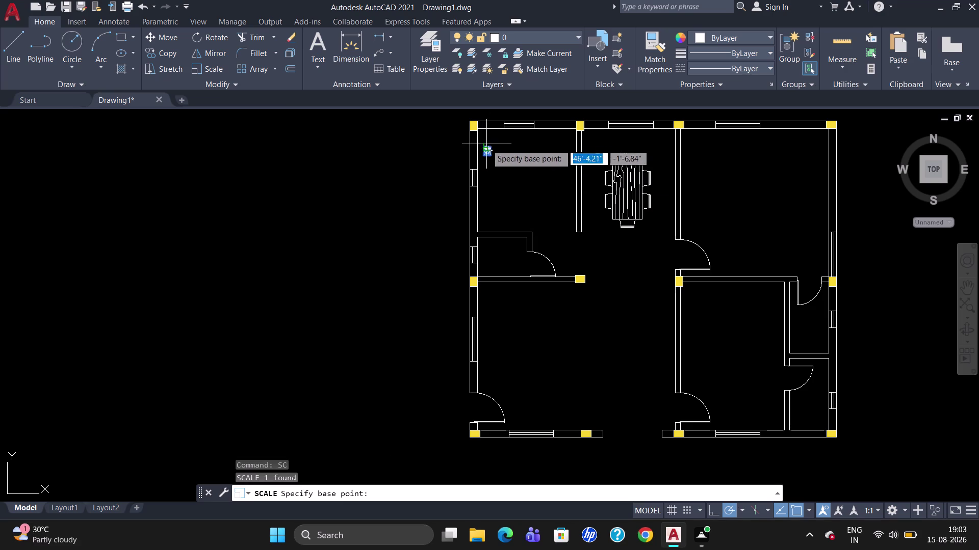
click(485, 145)
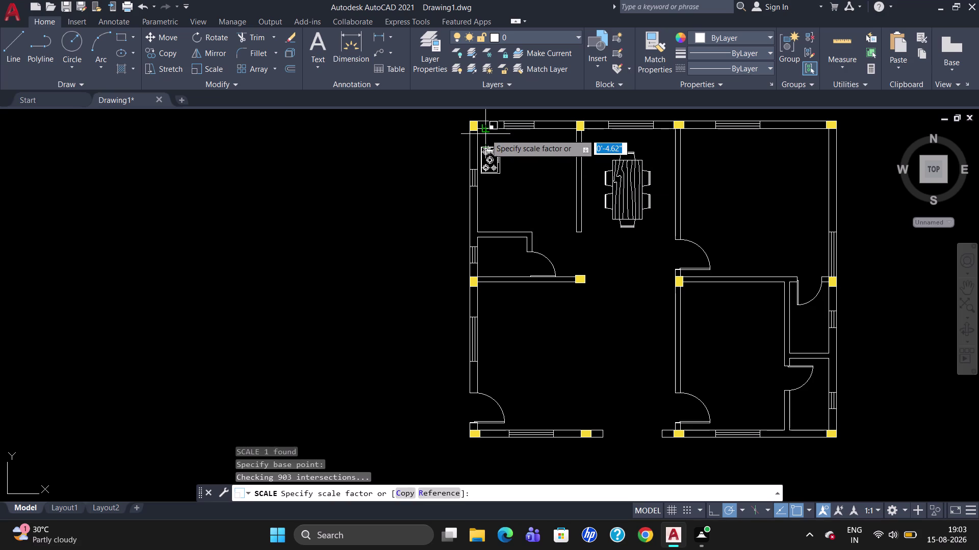
click(485, 134)
key(Escape)
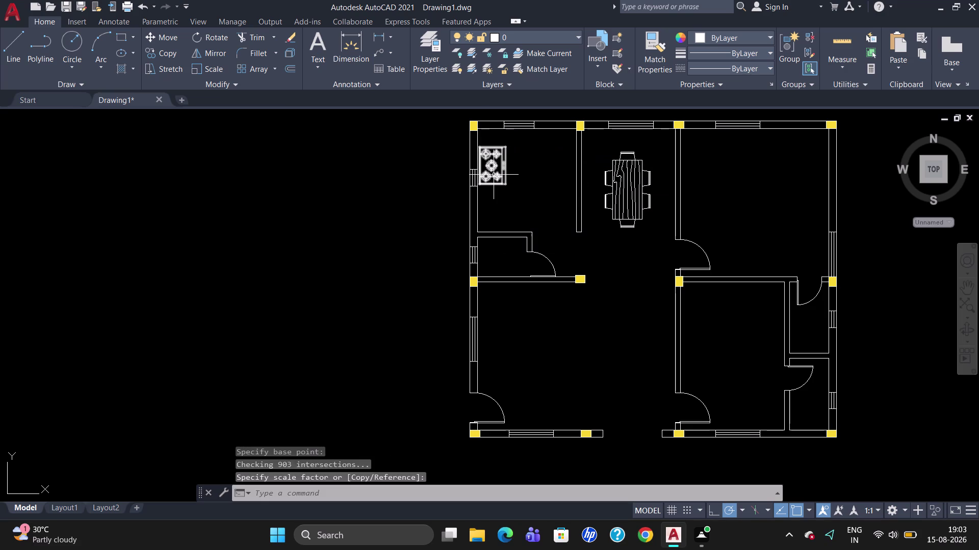
Move the enlarged stove flush against the top wall in the room corner.
click(493, 148)
key(m)
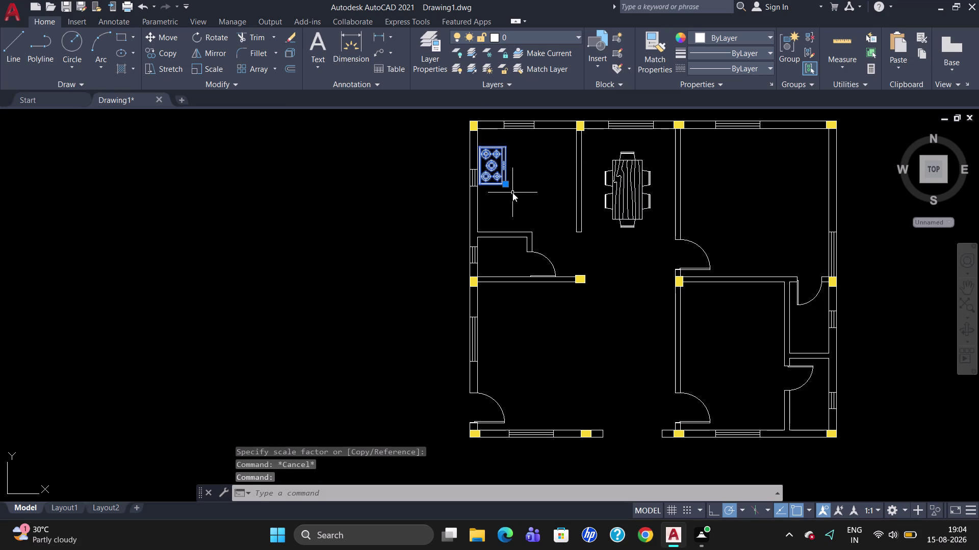
key(Return)
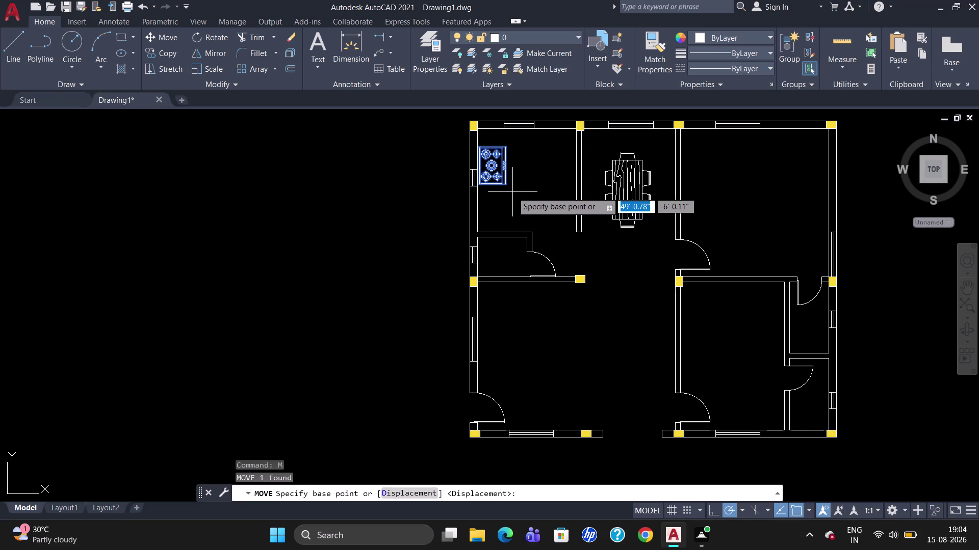
click(504, 147)
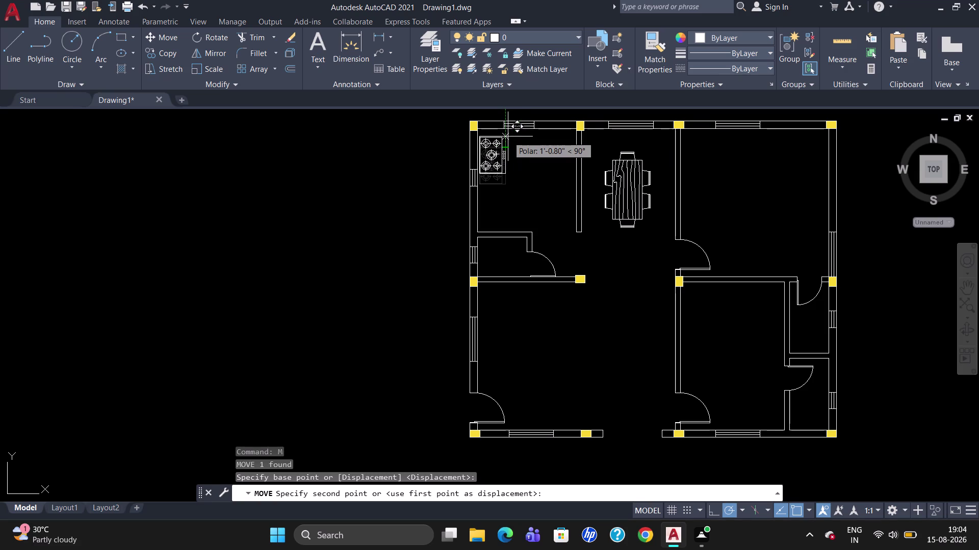
click(507, 137)
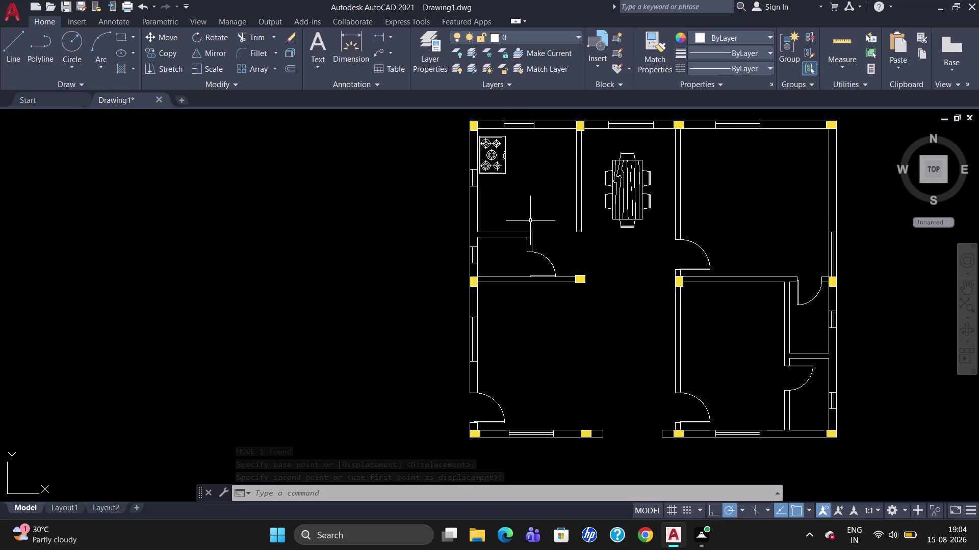
key(ctrl+2)
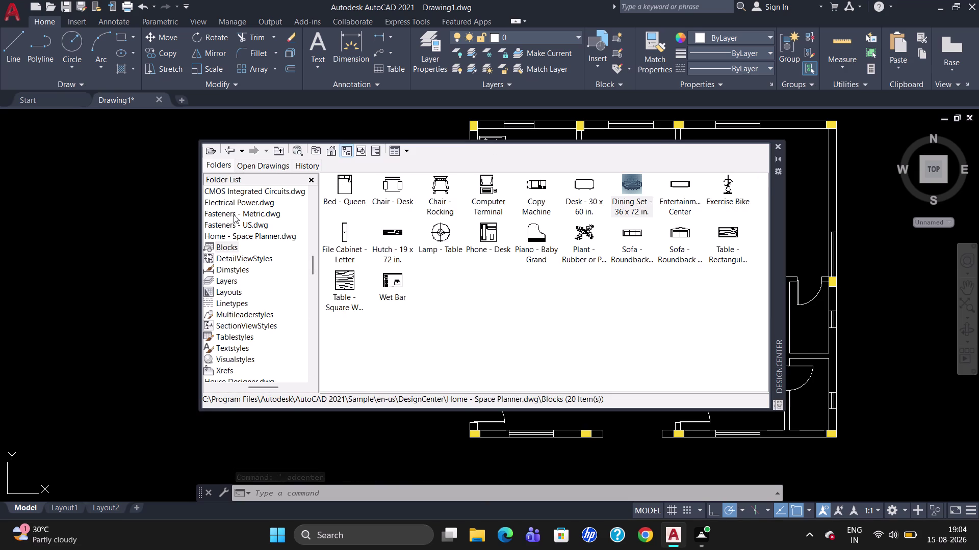
Open the Blocks list of Kitchens.dwg in DesignCenter.
scroll(up, 3)
scroll(up, 3)
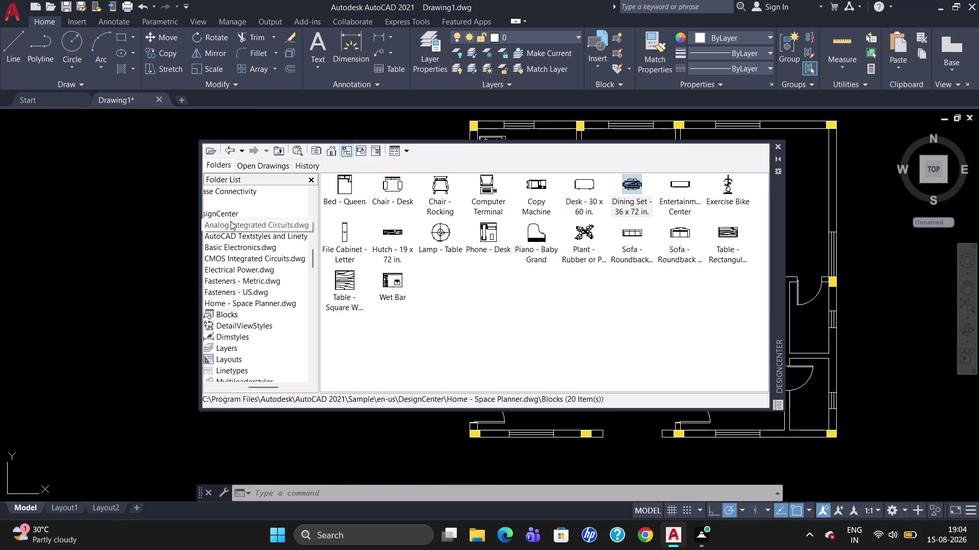
scroll(down, 3)
scroll(down, 3)
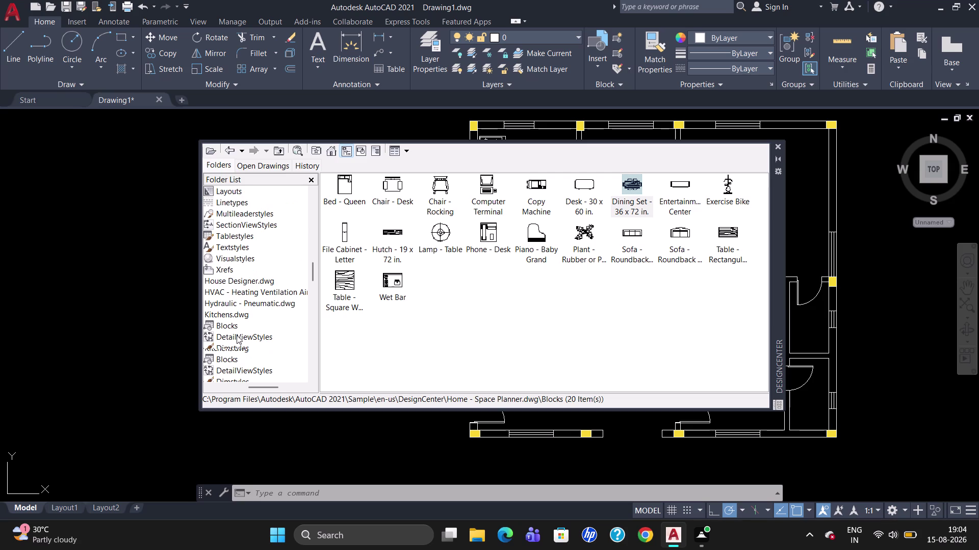
double_click(233, 313)
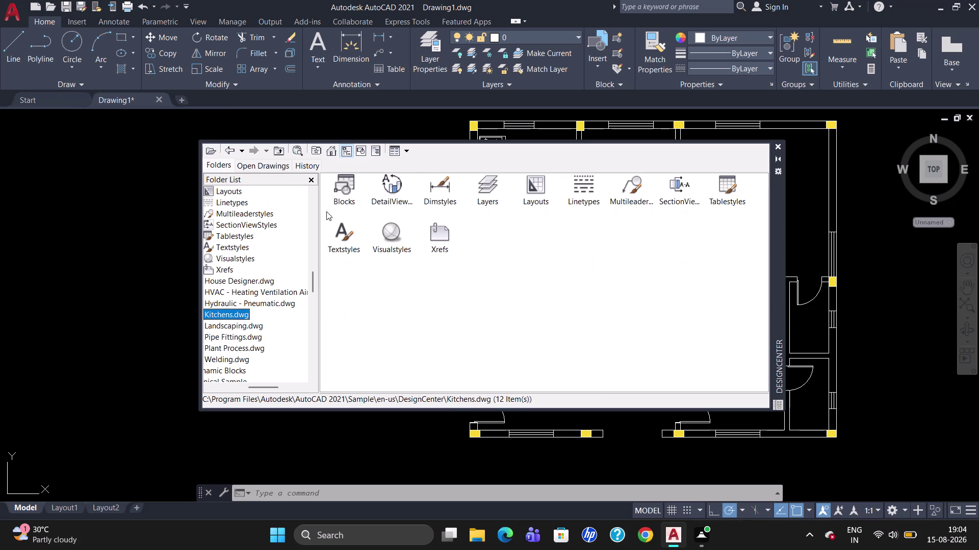
double_click(348, 196)
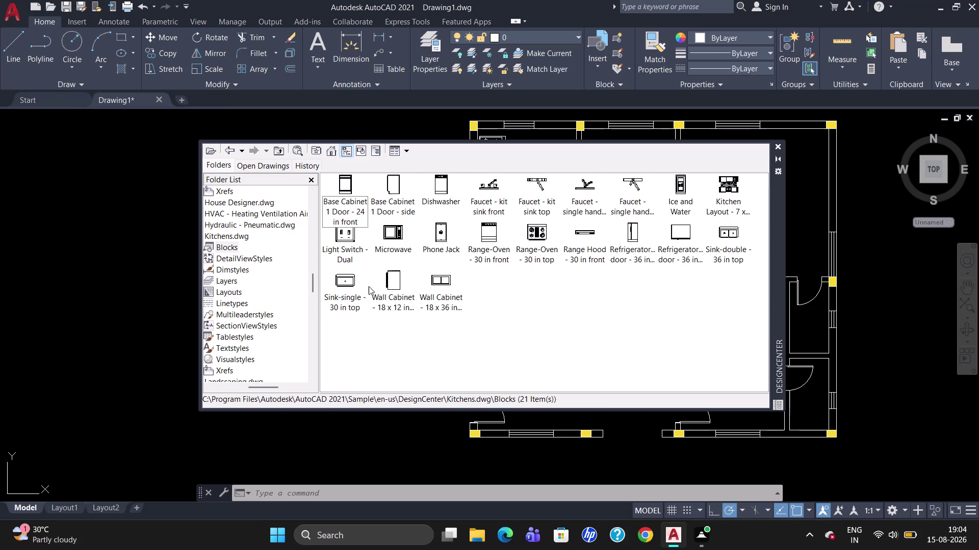
Insert the 'Sink-single - 30 in top' block beside the floor plan.
drag(351, 286, 347, 289)
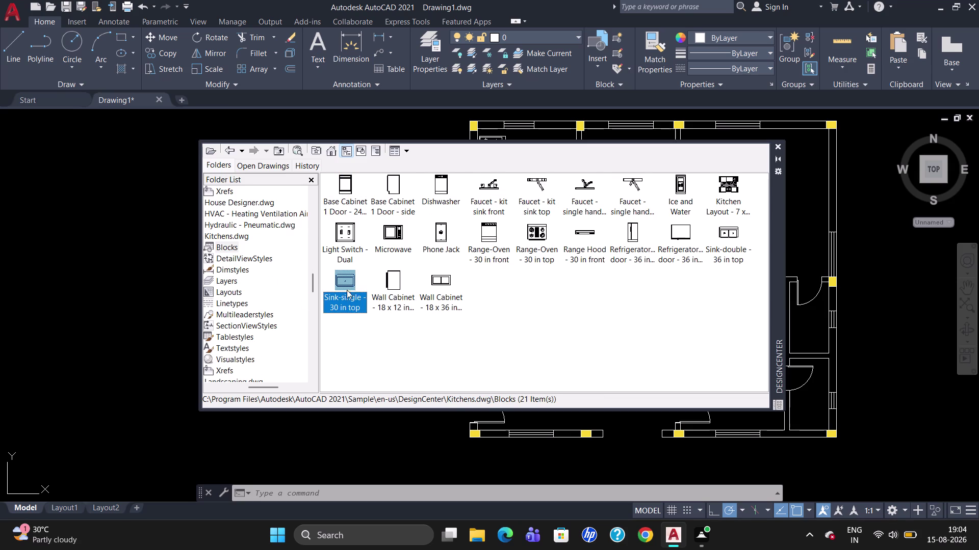
drag(347, 289, 147, 307)
click(143, 306)
key(Escape)
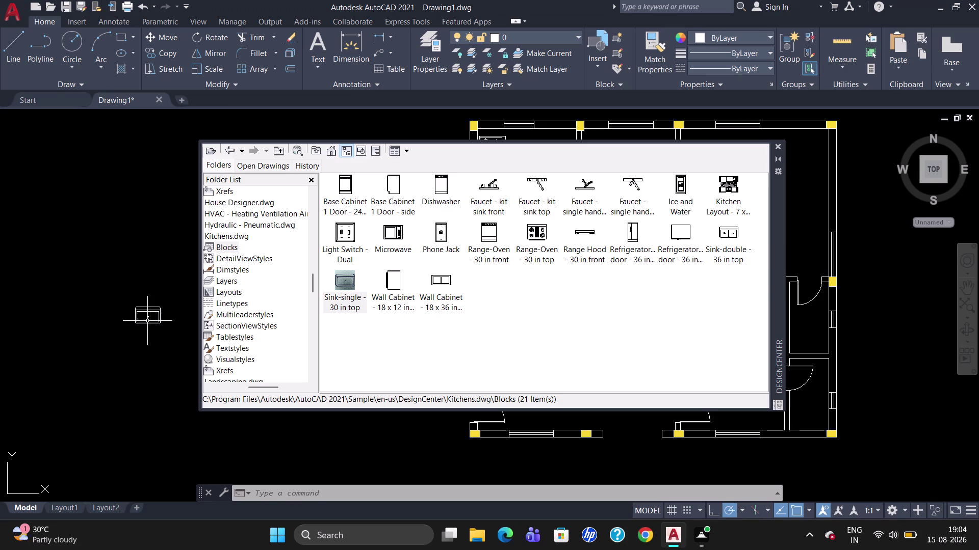
Close the DesignCenter palette and select the inserted sink.
click(776, 148)
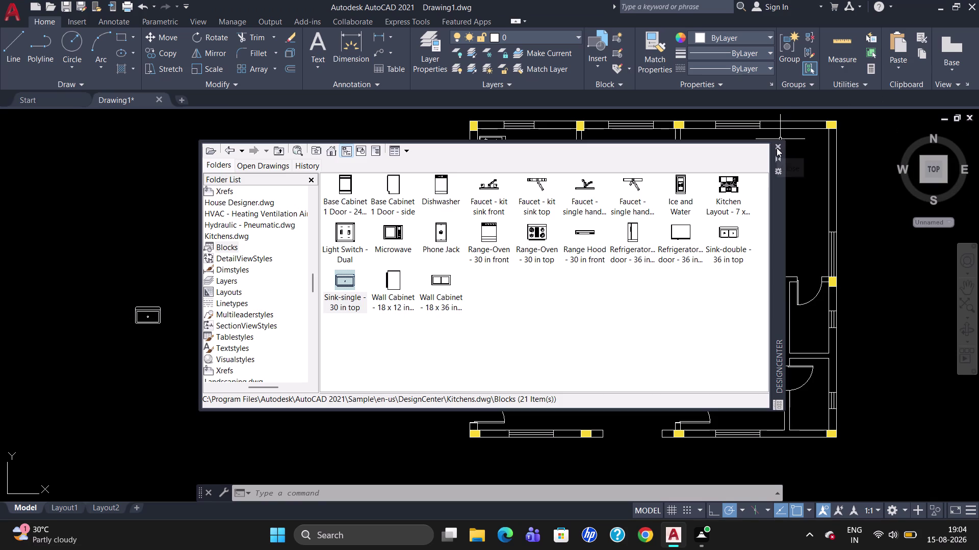
click(776, 146)
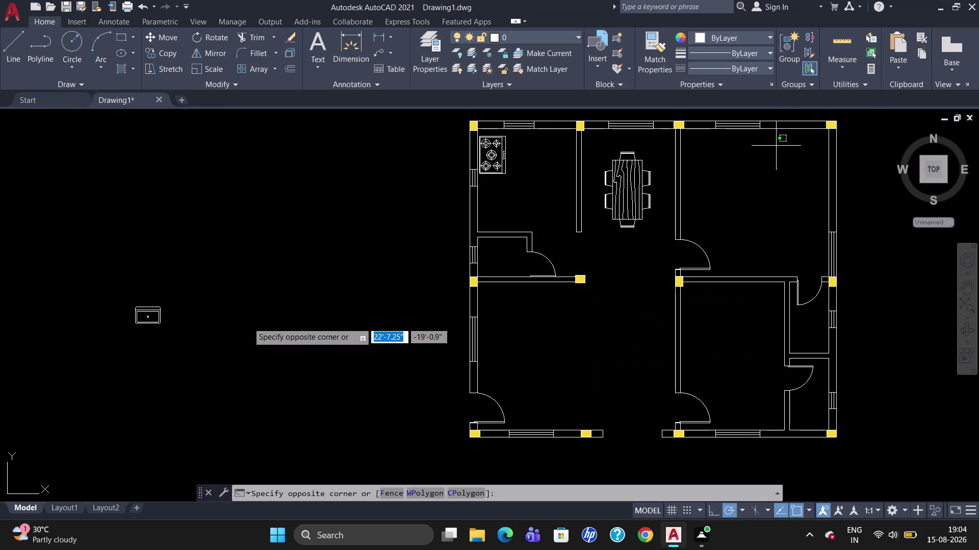
key(Escape)
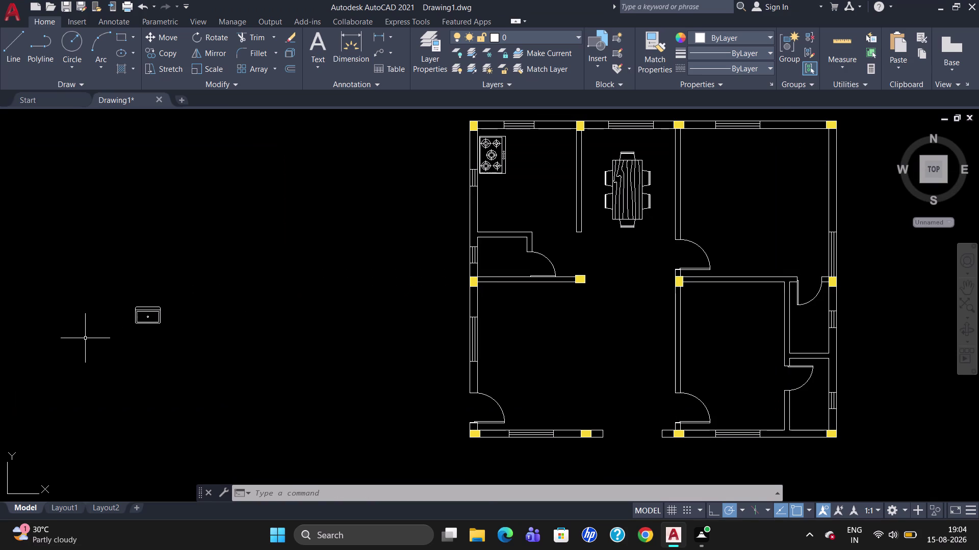
click(160, 312)
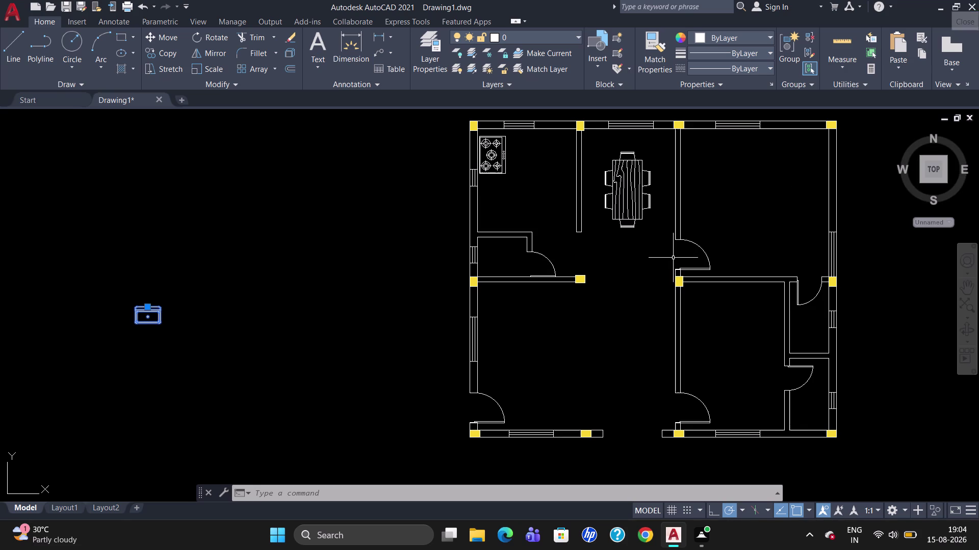
Rotate the sink 90 degrees with ROTATE.
click(159, 307)
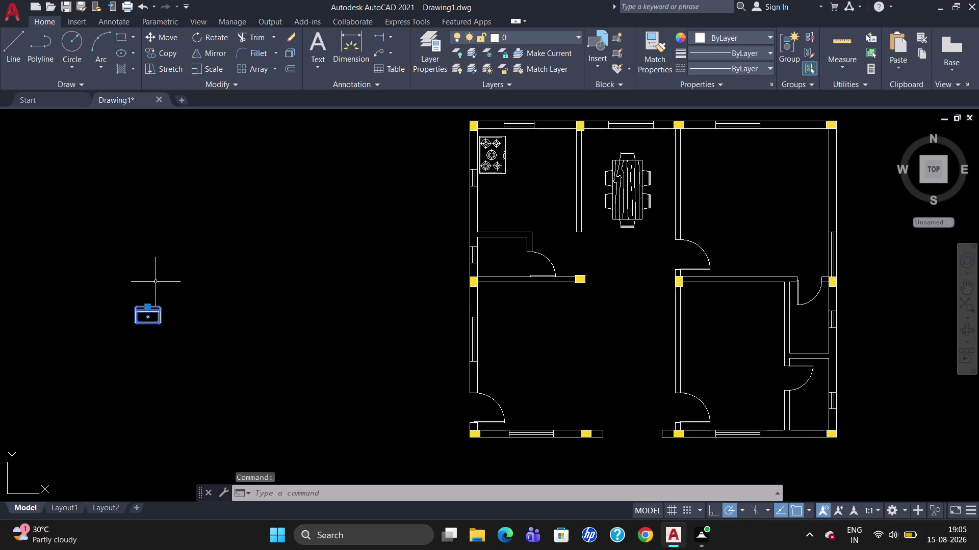
key(r)
key(o)
key(Return)
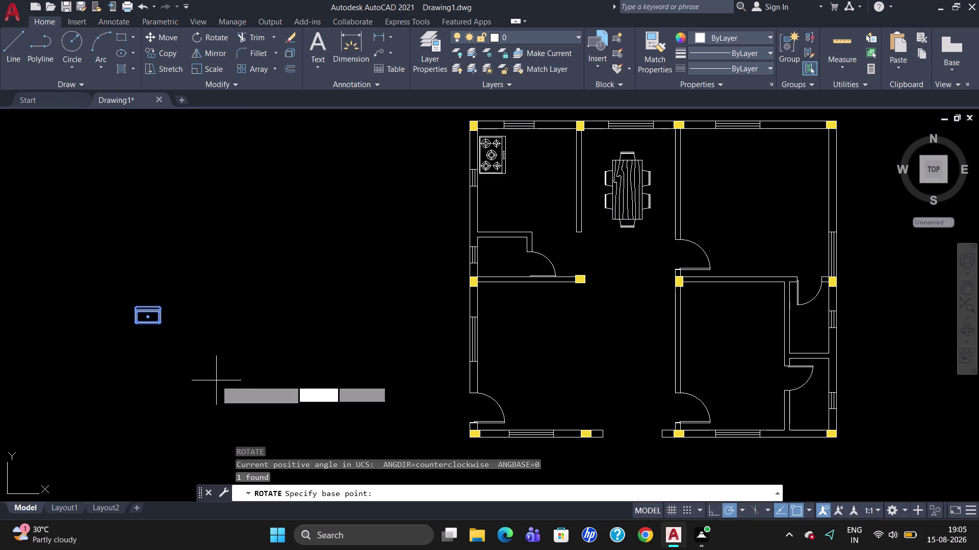
click(162, 307)
click(155, 279)
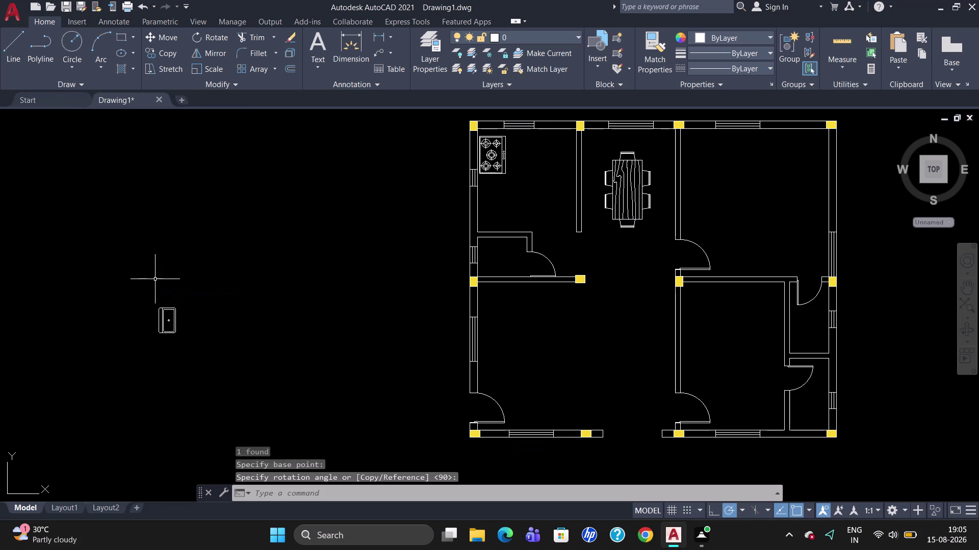
key(Escape)
click(167, 316)
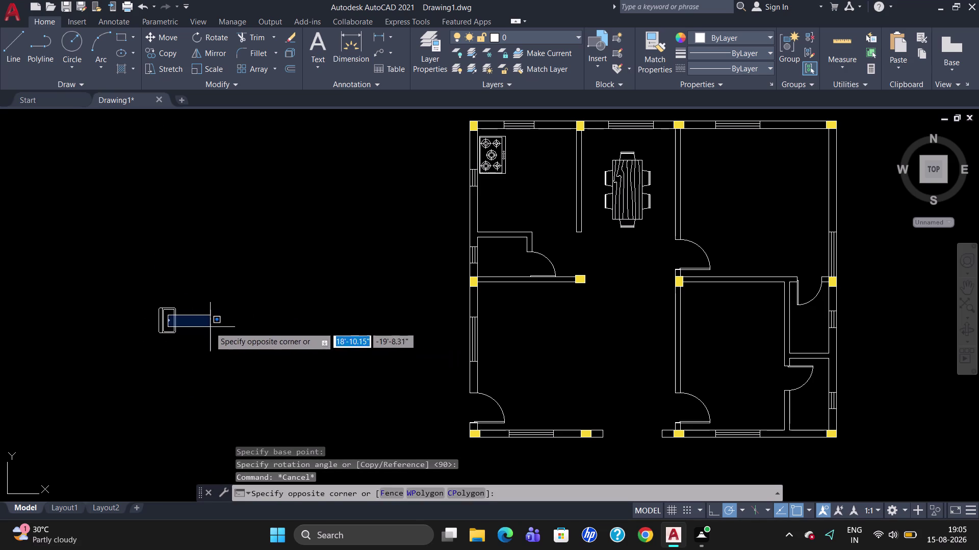
key(Escape)
Move the sink against the kitchen's left wall below the stove, nudging it flush.
click(164, 310)
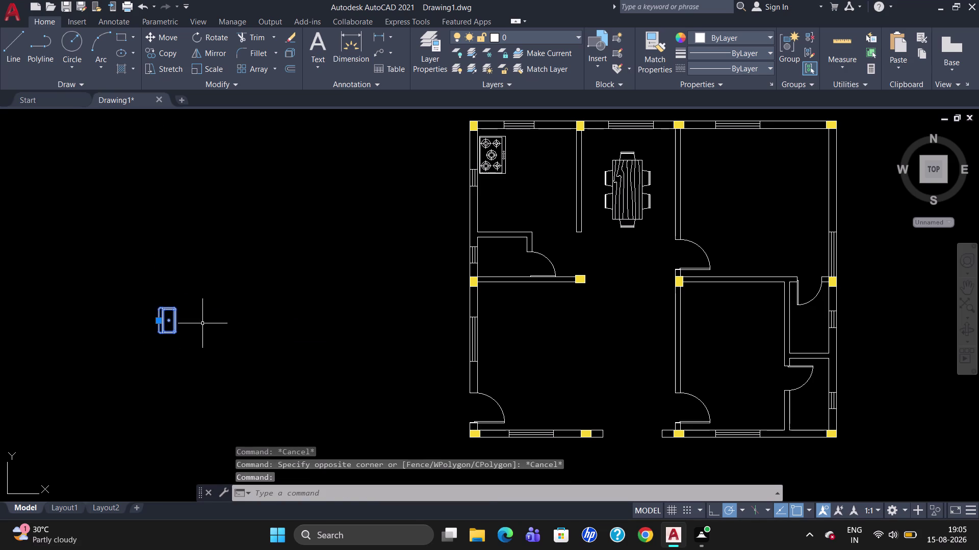
key(m)
key(Return)
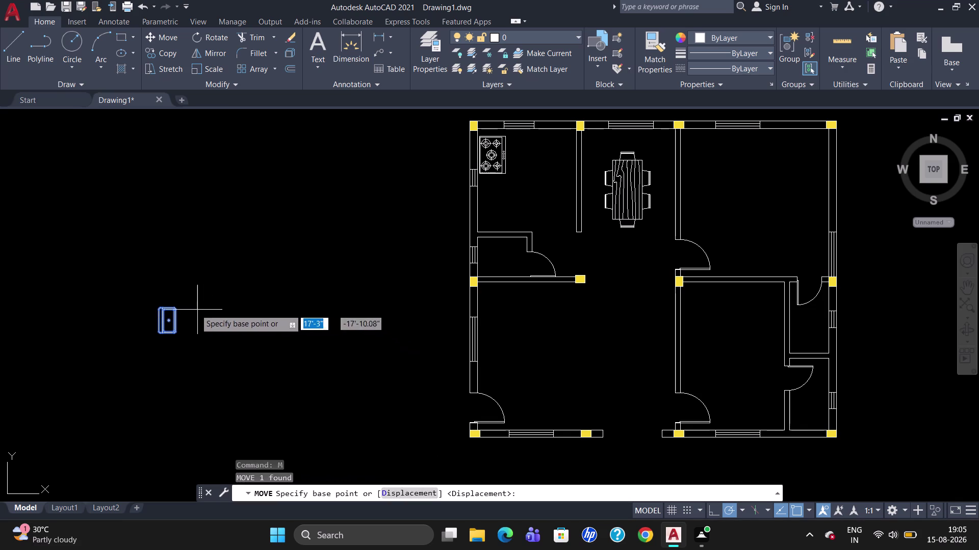
click(155, 307)
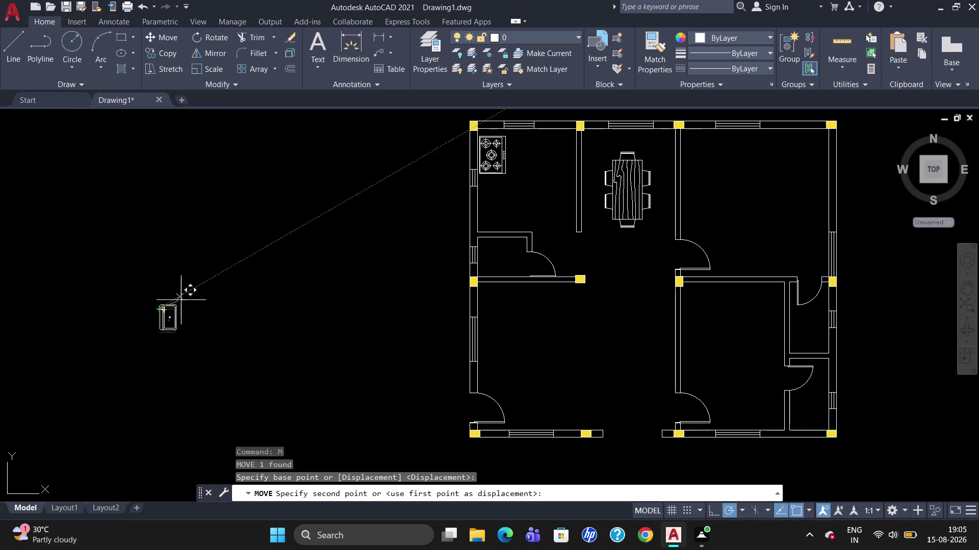
click(480, 203)
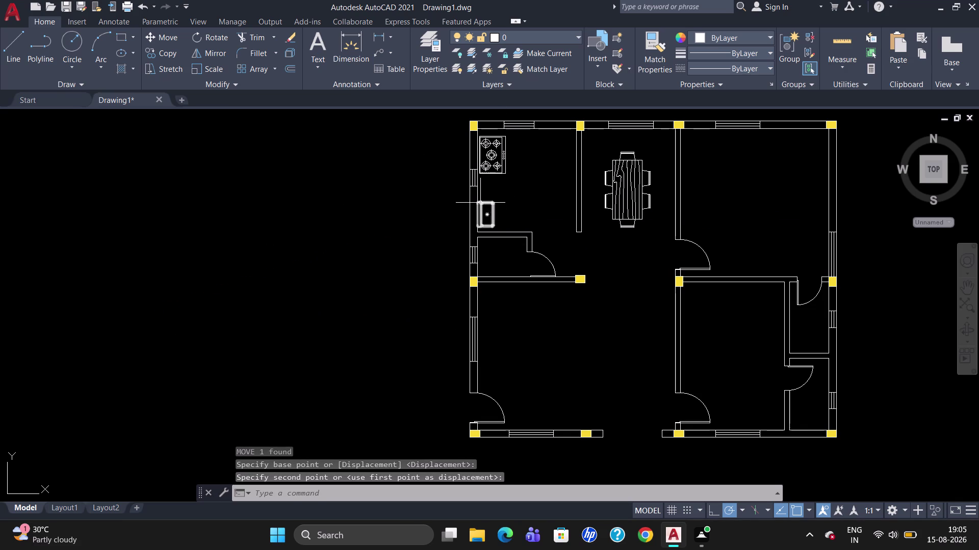
click(480, 203)
key(m)
key(Return)
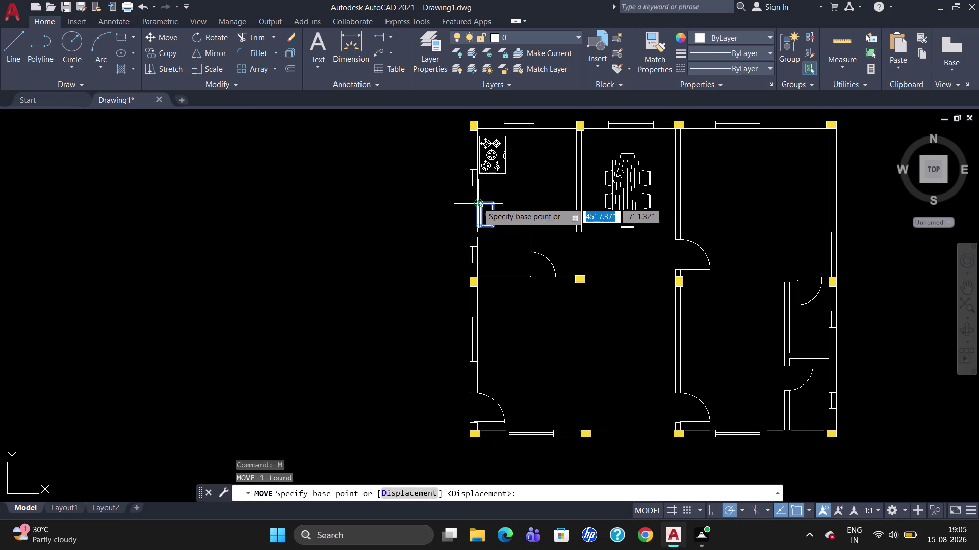
click(478, 202)
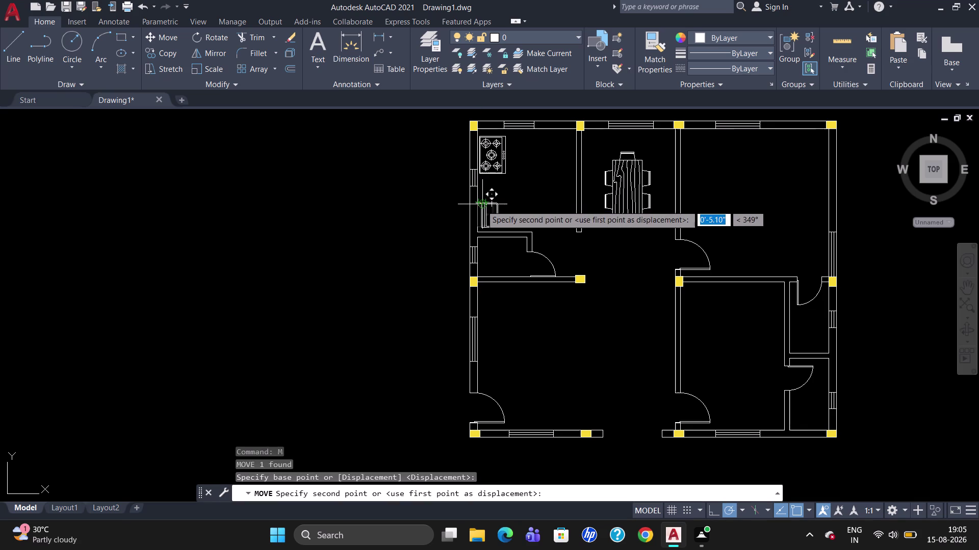
click(482, 205)
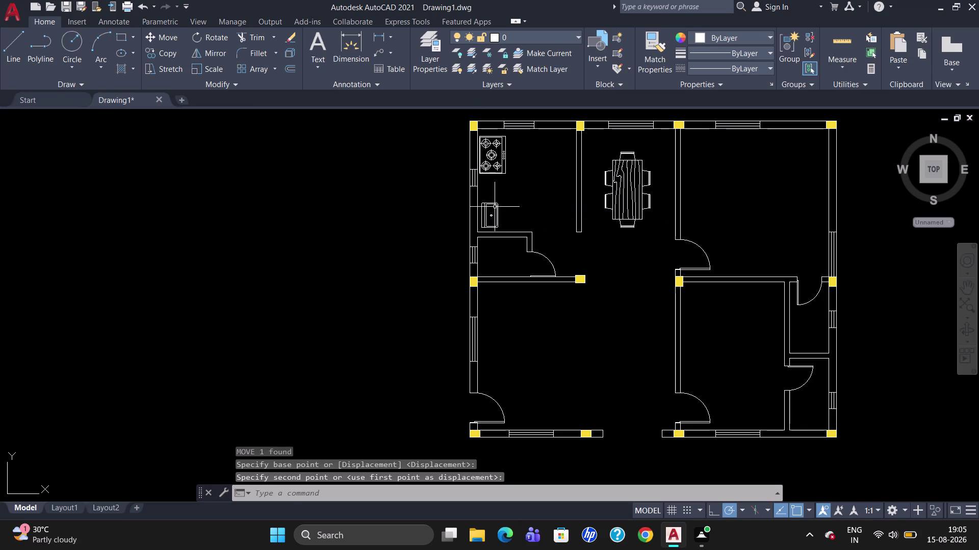
Copy the sink to the top of the dining area, right of the partition wall.
click(495, 207)
text(CO)
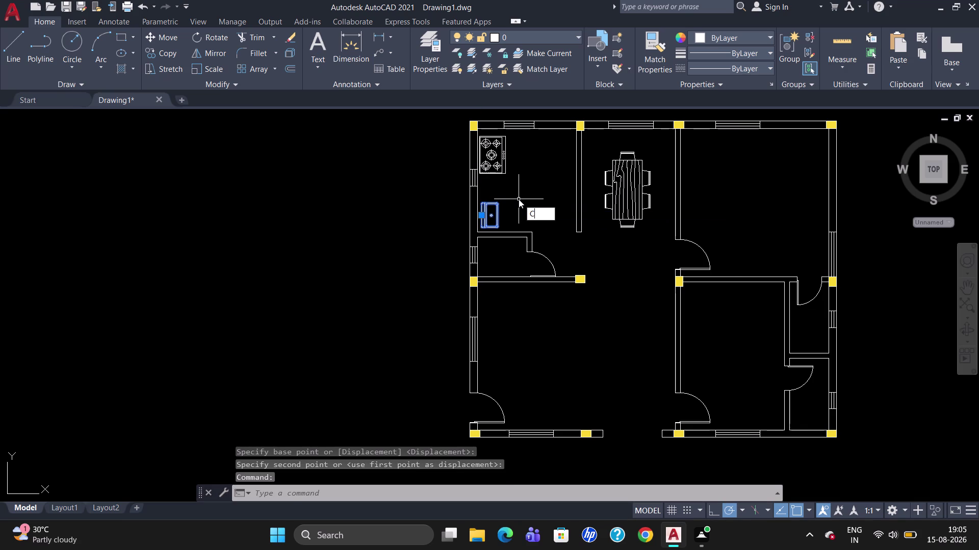
key(Return)
click(498, 204)
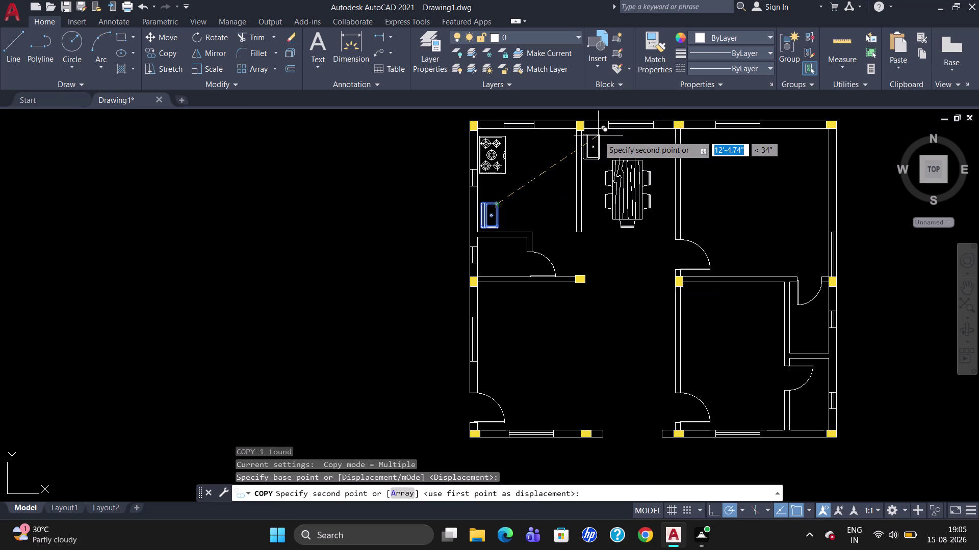
click(600, 133)
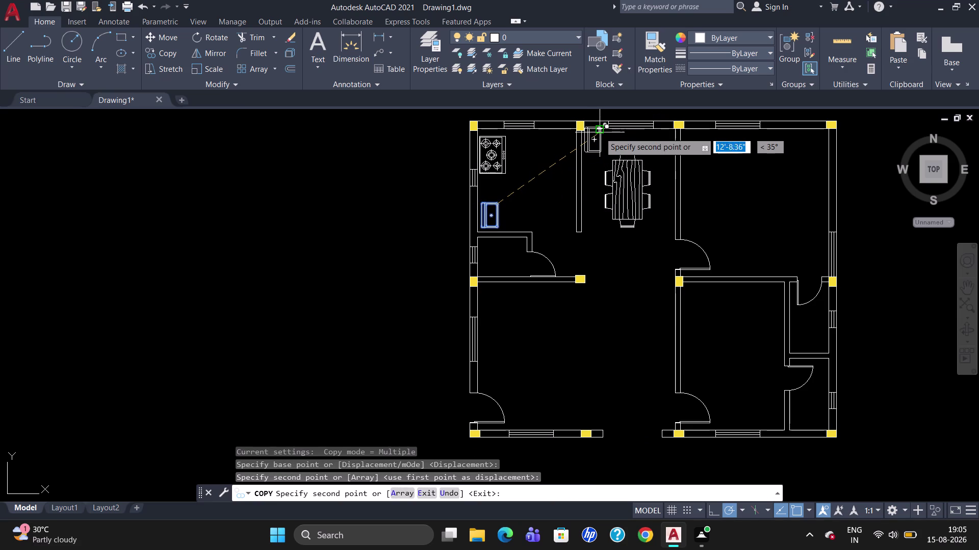
key(Escape)
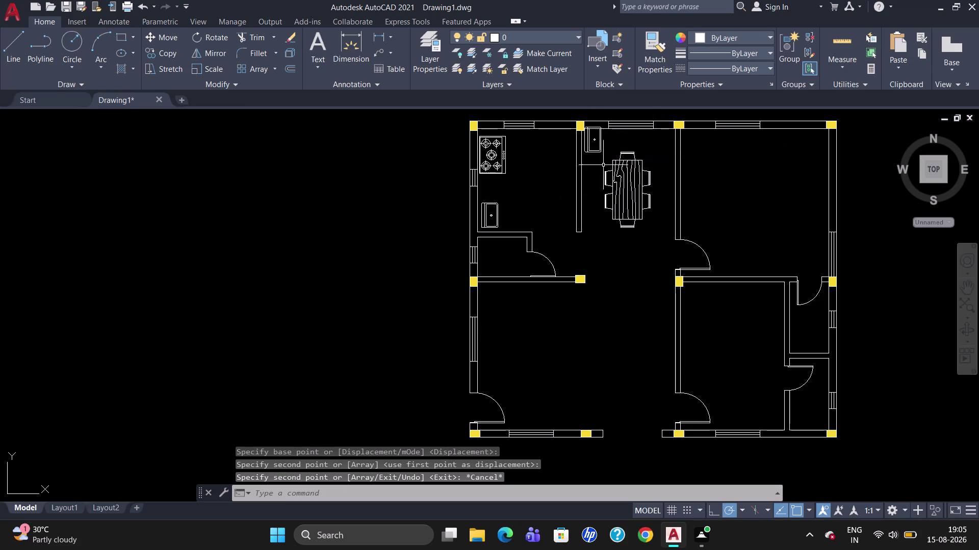
Lower the sink copy slightly below the top wall.
click(600, 152)
key(m)
key(Return)
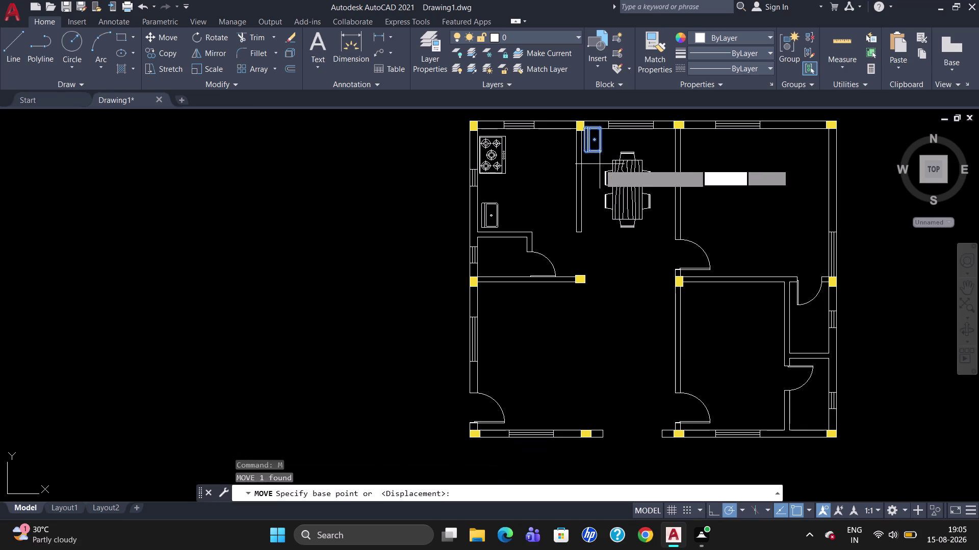
click(601, 155)
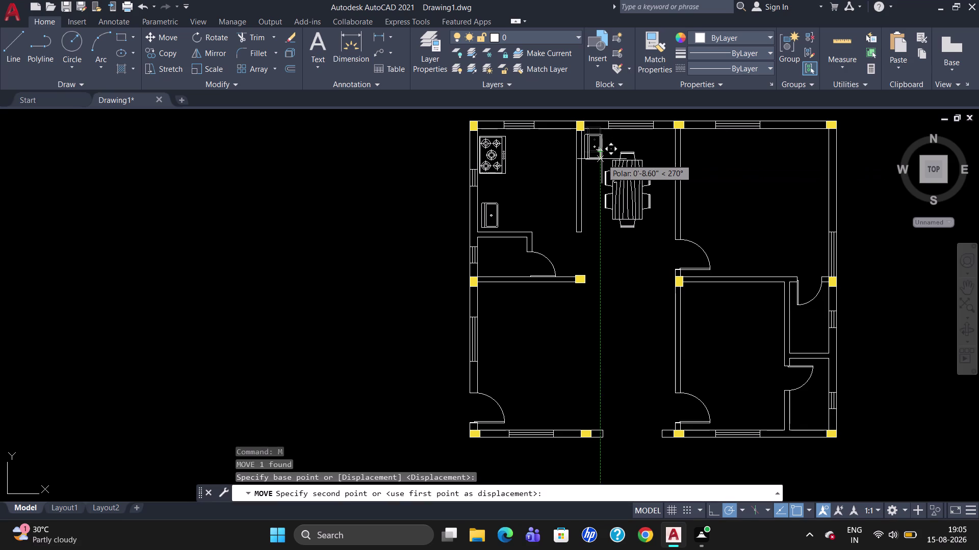
click(602, 159)
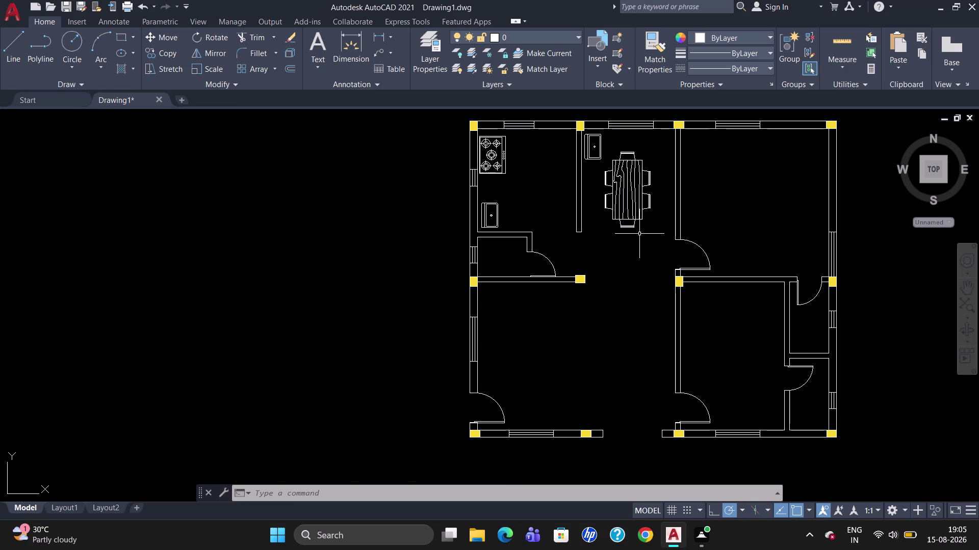
text(SC)
key(Return)
Scale the sink copy down sharply from a base point at its top.
click(594, 135)
key(Return)
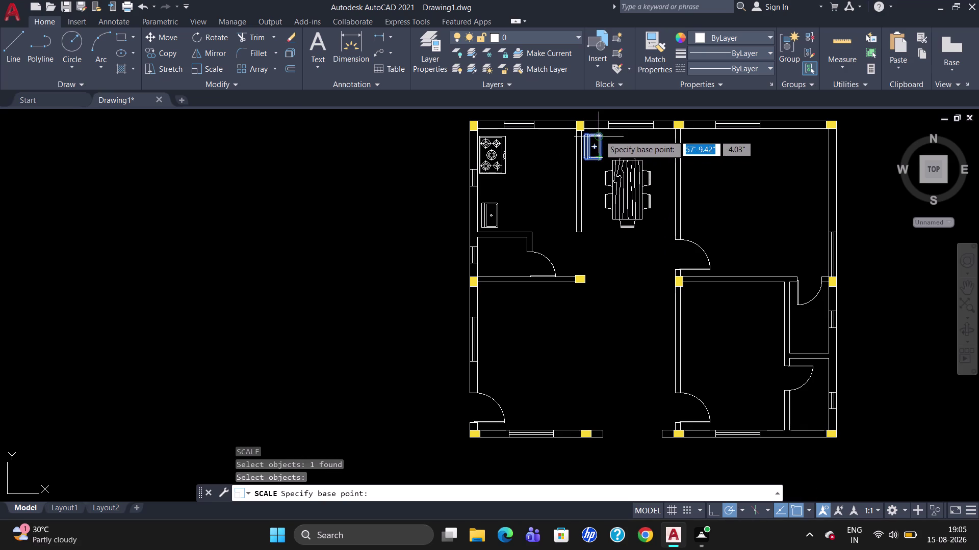
click(601, 132)
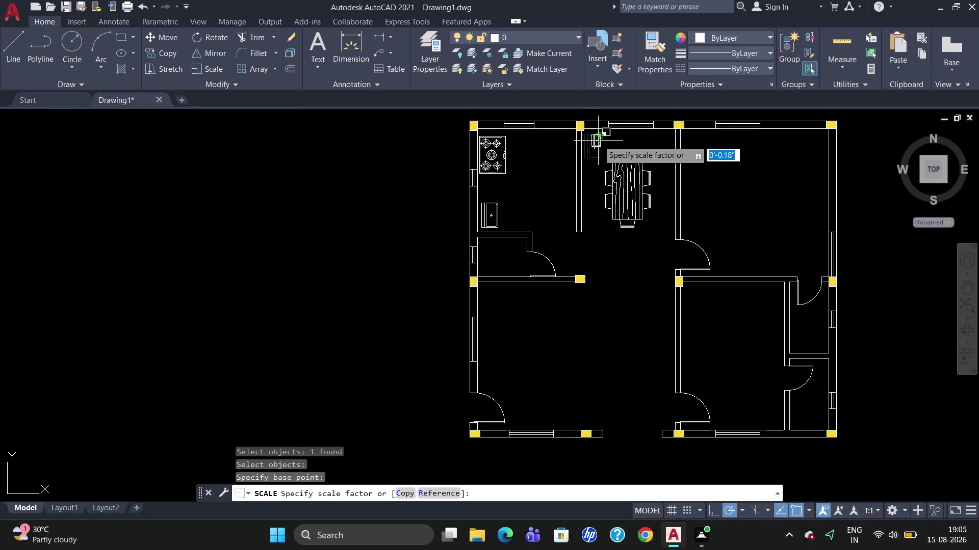
click(598, 141)
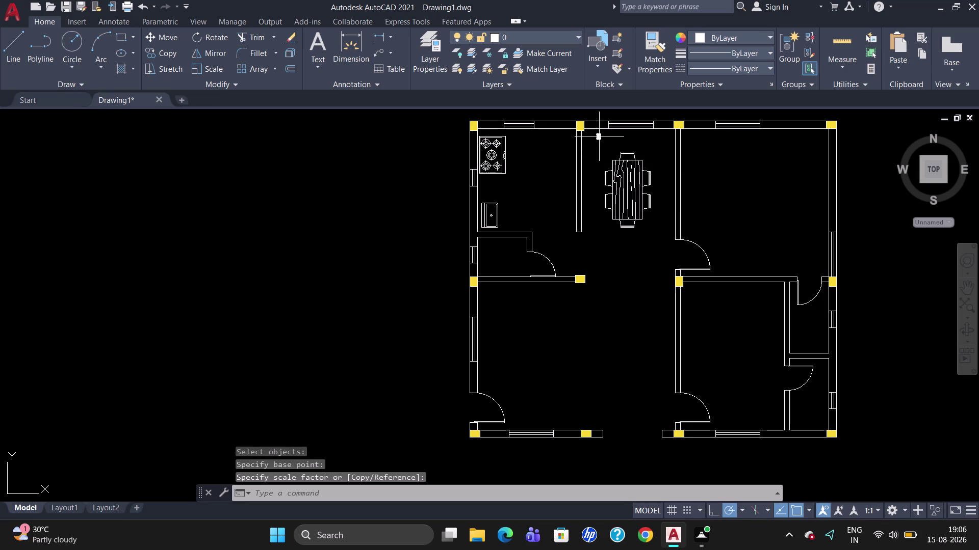
key(u)
key(Return)
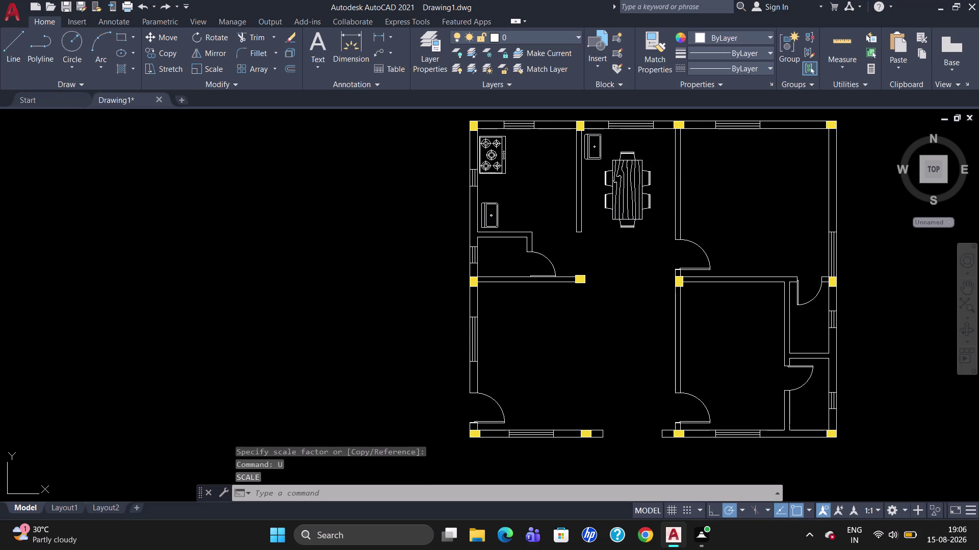
Rescale the small basin to its final size, anchored at its corner.
text(SC)
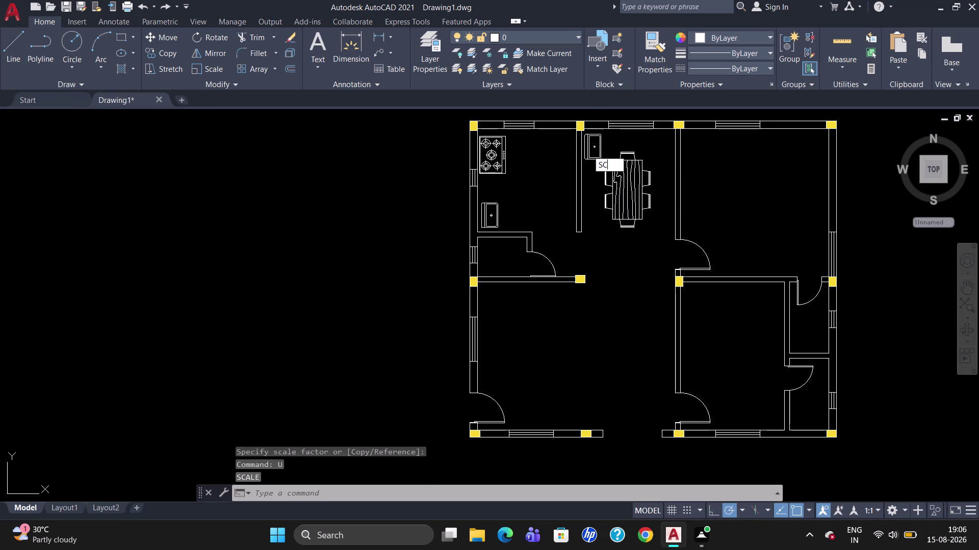
key(Return)
click(587, 151)
key(Return)
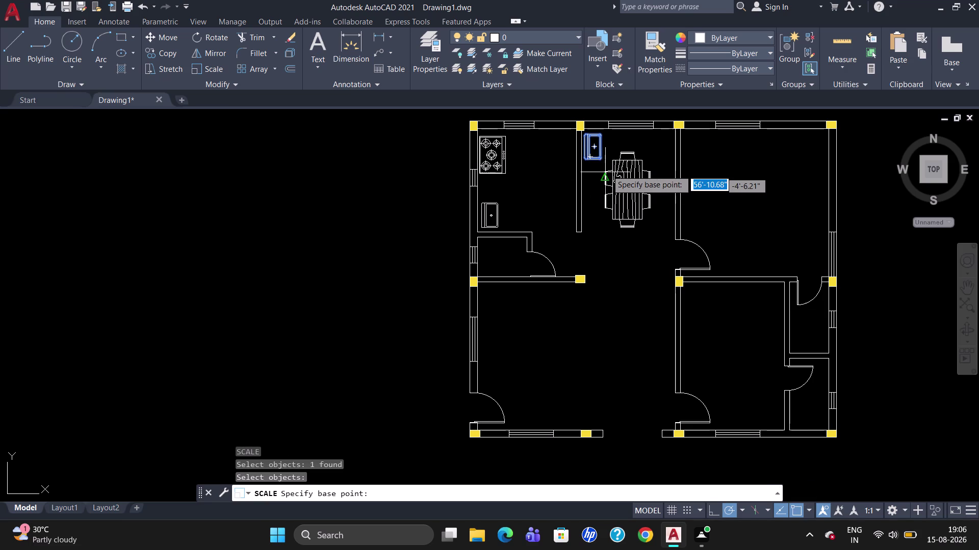
click(601, 160)
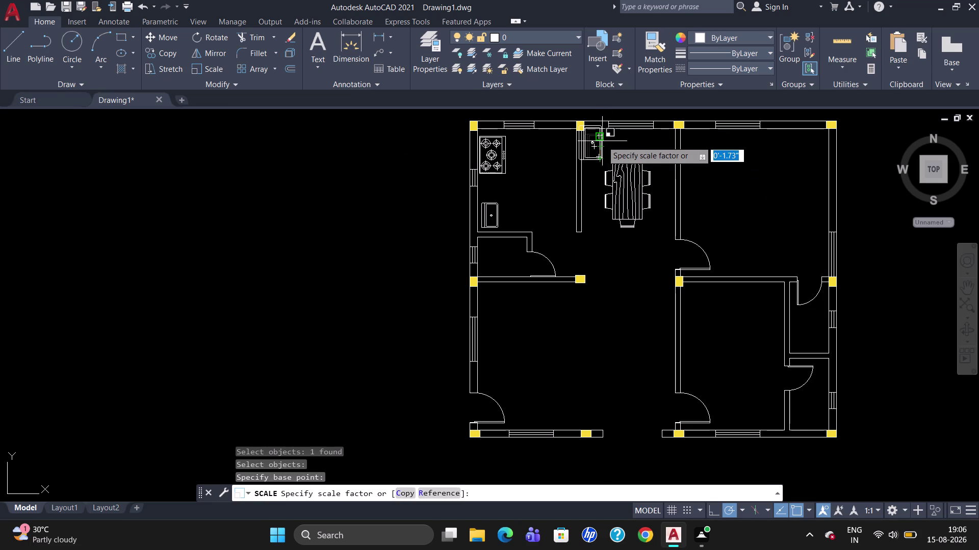
click(604, 144)
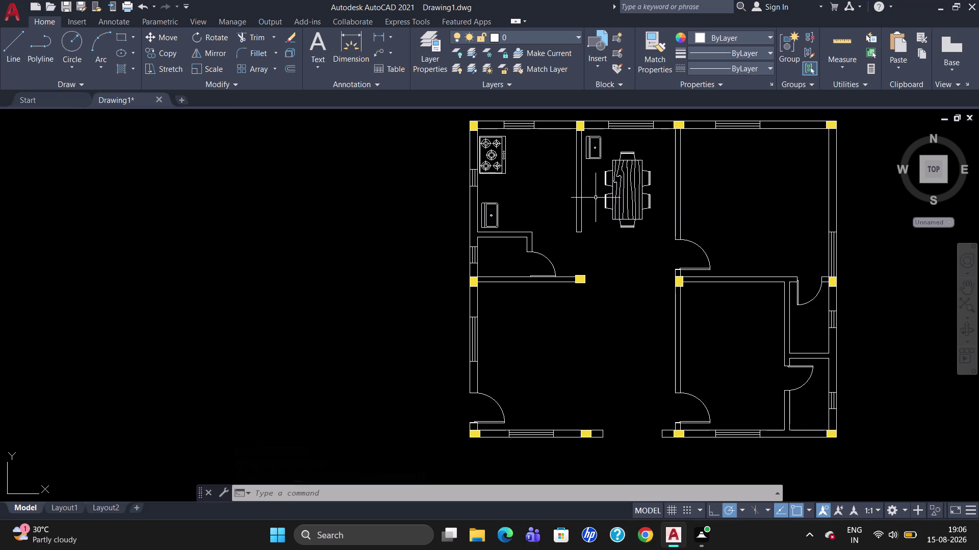
Move the basin into the top wall corner beside the partition.
key(m)
key(Return)
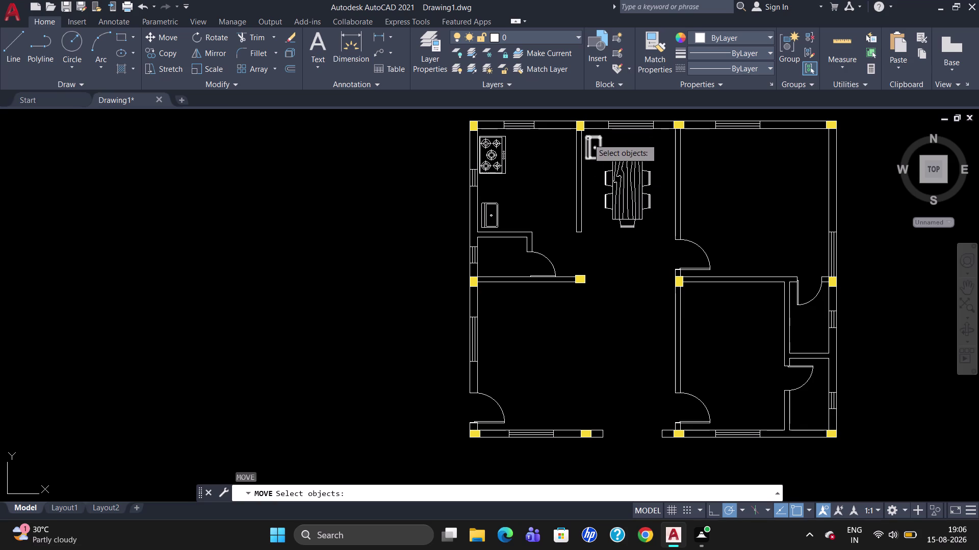
click(588, 138)
key(Return)
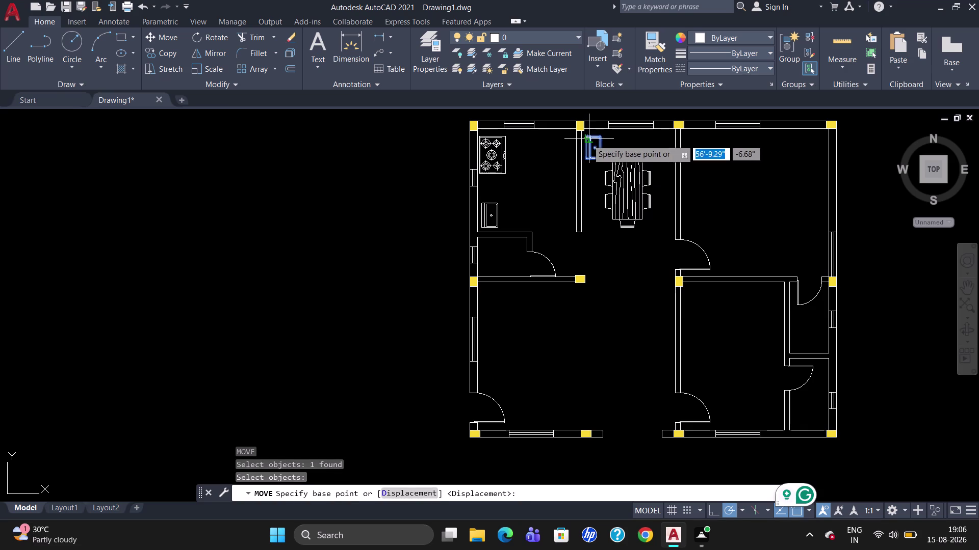
click(587, 139)
scroll(up, 3)
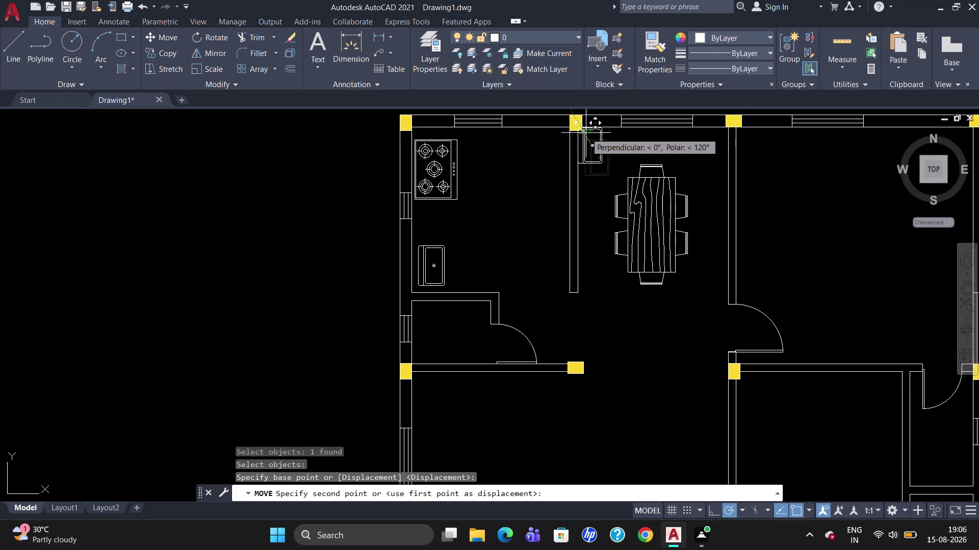
click(585, 134)
Pan down and open the recently used blocks with INSERT.
scroll(down, 3)
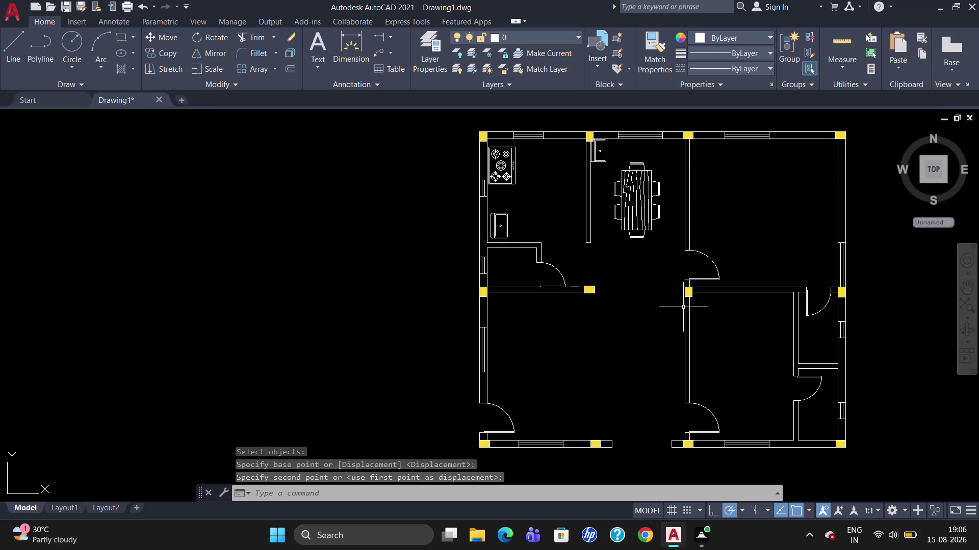
scroll(down, 3)
scroll(up, 3)
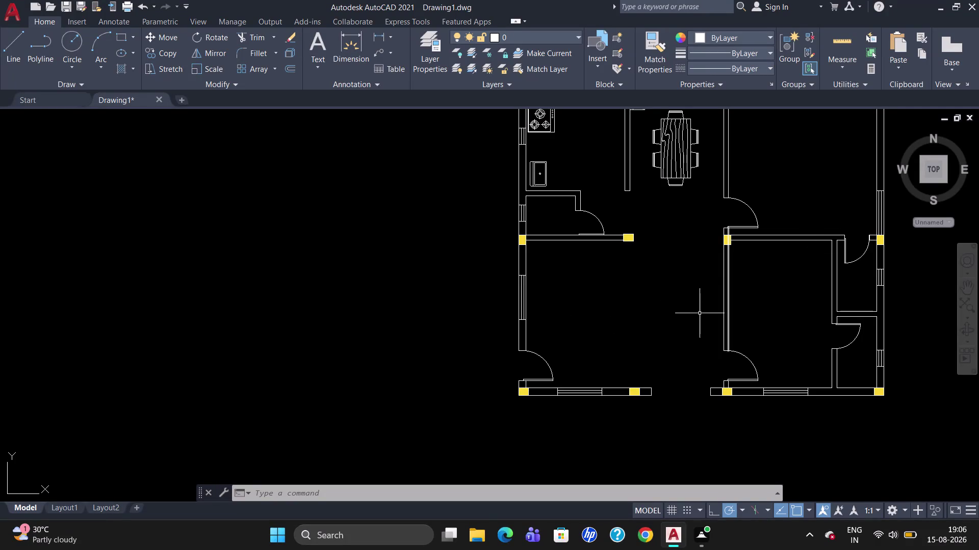
key(i)
key(Return)
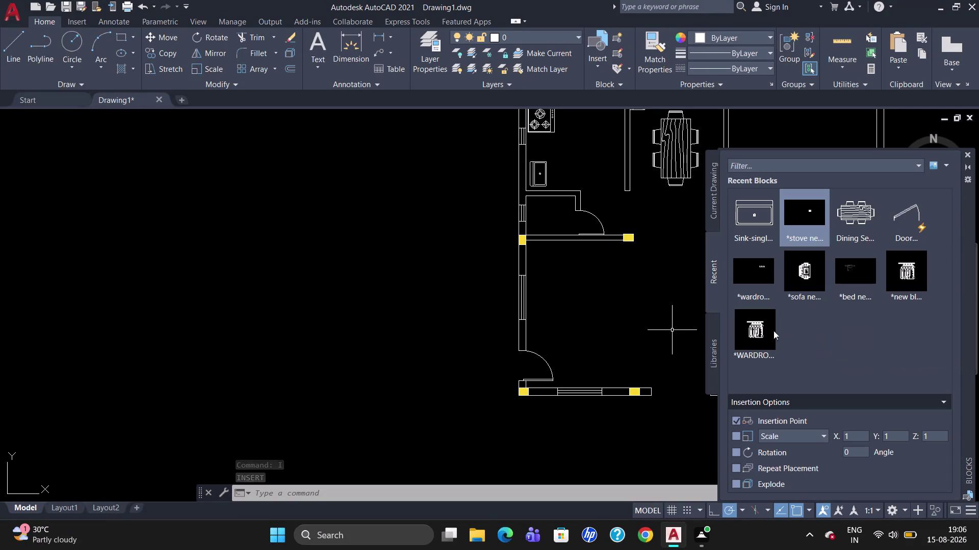
Insert the sofa block from the Recent blocks into the empty area left of the plan.
click(809, 284)
drag(809, 285, 300, 321)
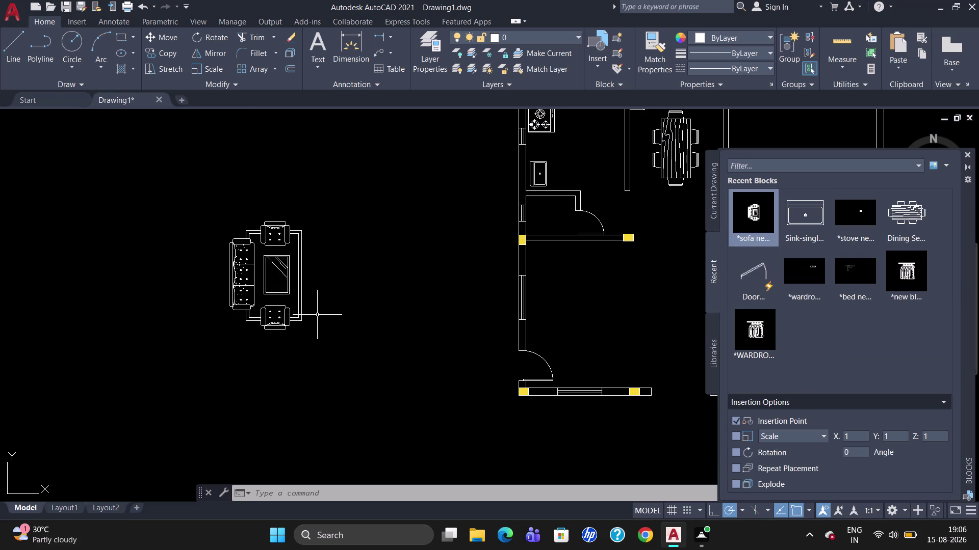
click(969, 151)
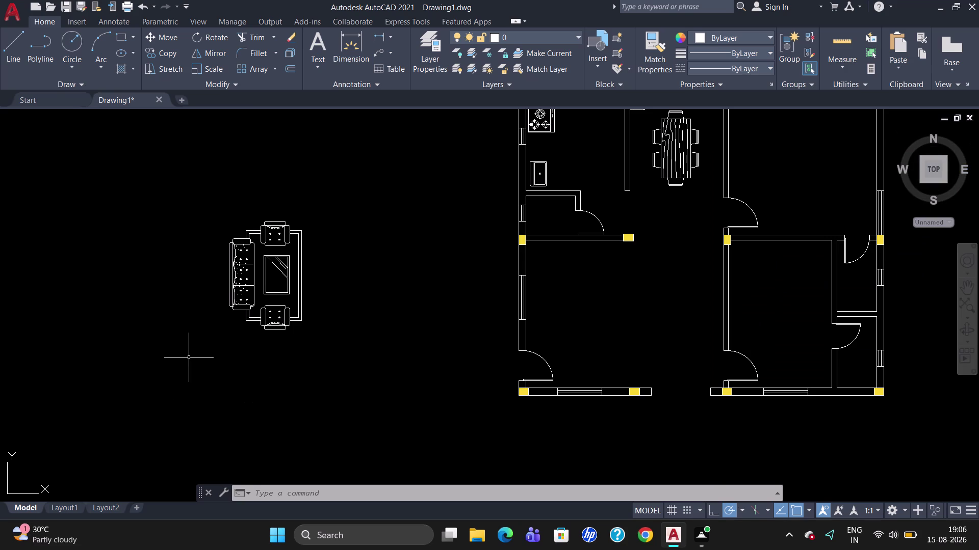
key(m)
key(Return)
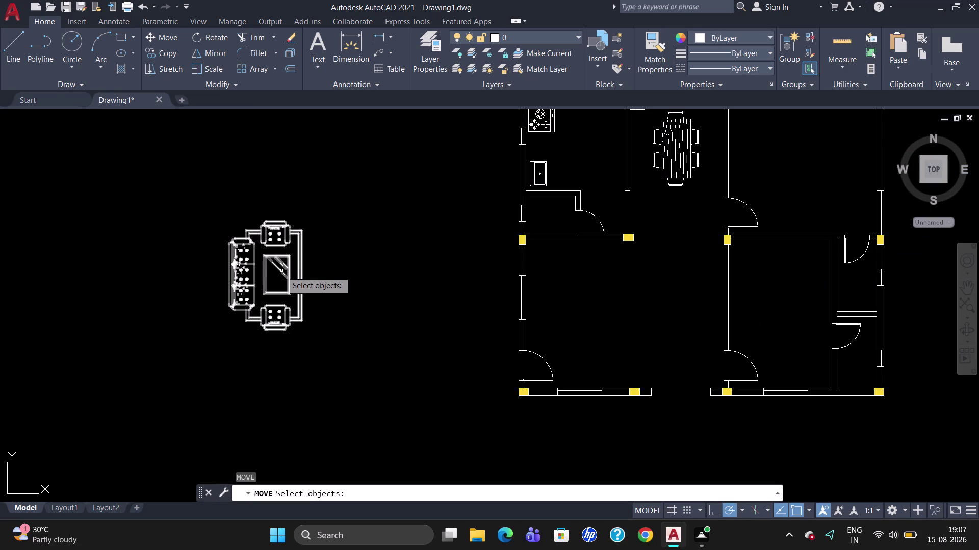
Start moving the sofa, then cancel the move.
click(281, 271)
key(Return)
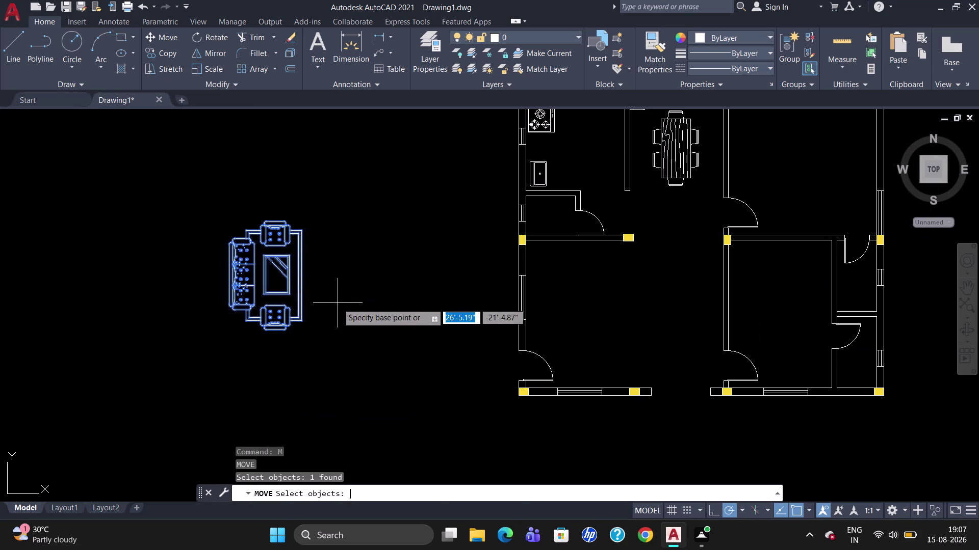
click(296, 278)
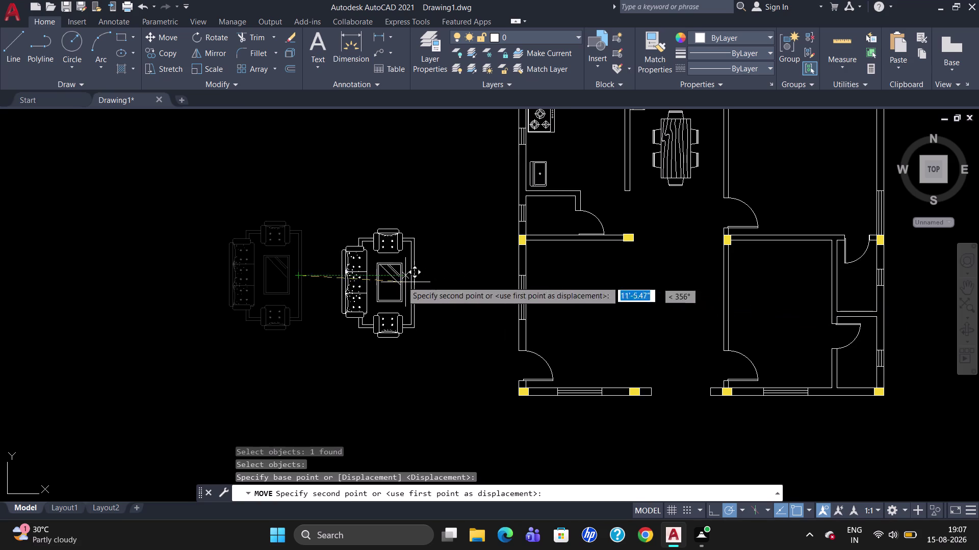
key(Escape)
Shrink the sofa with SCALE, anchored at its top corner.
text(S)
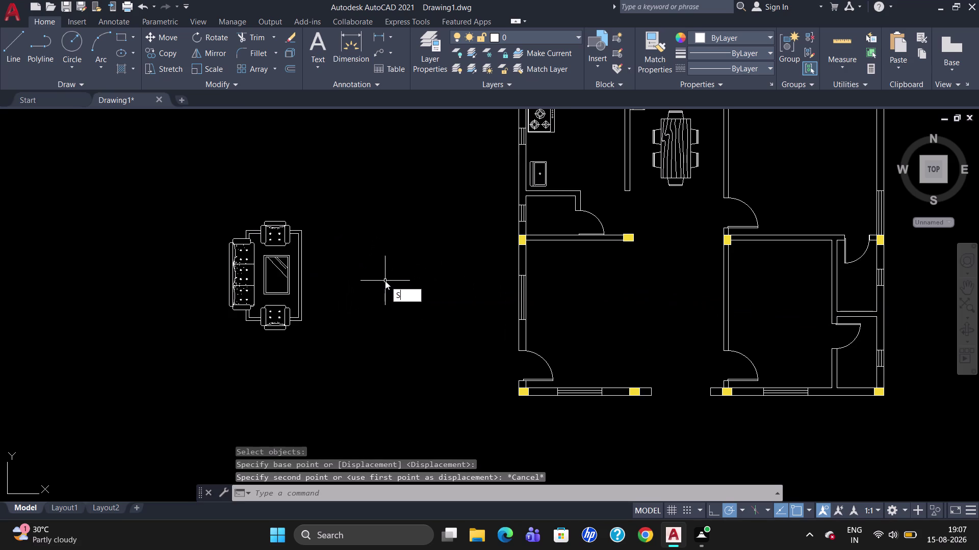
text(C)
key(Return)
click(282, 274)
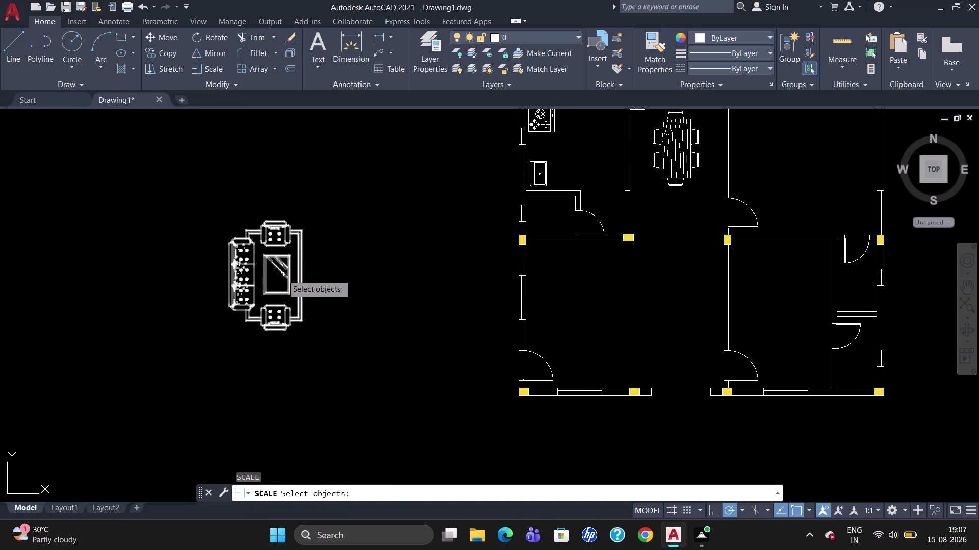
key(Return)
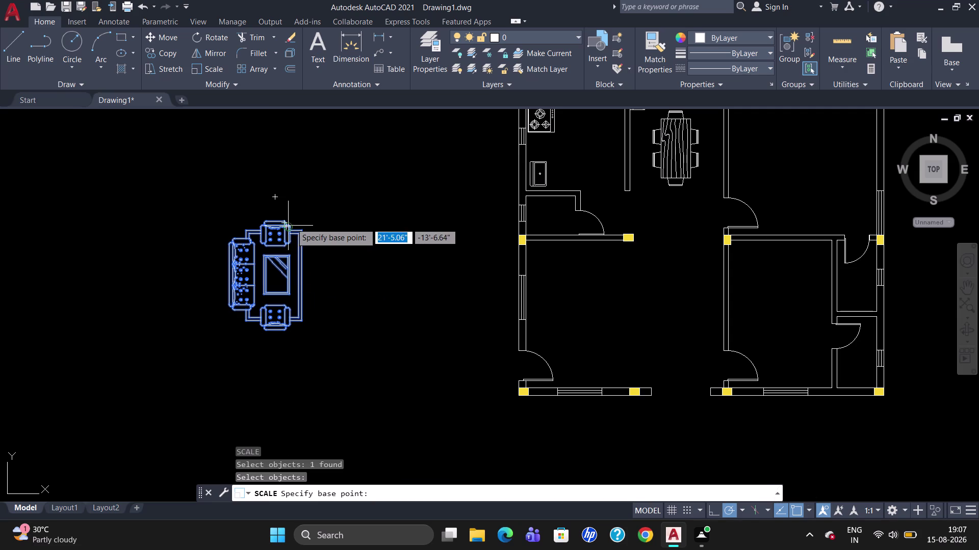
click(301, 228)
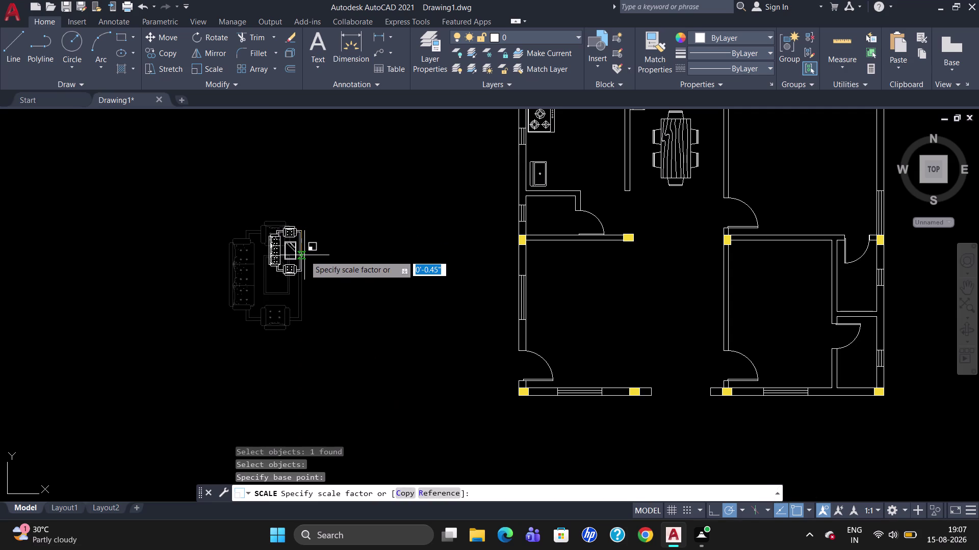
click(304, 255)
Move the shrunken sofa into the lower-left room and reselect it.
click(295, 261)
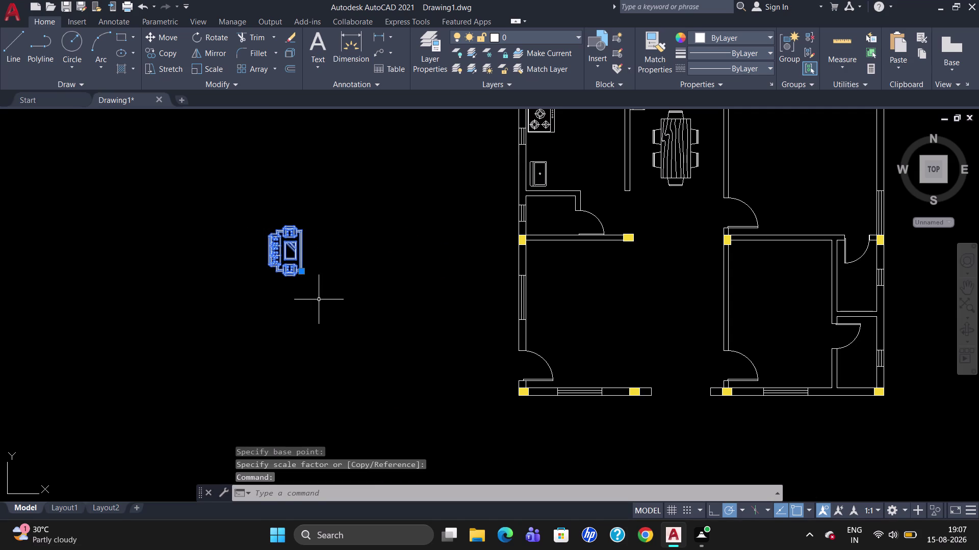
key(m)
key(Return)
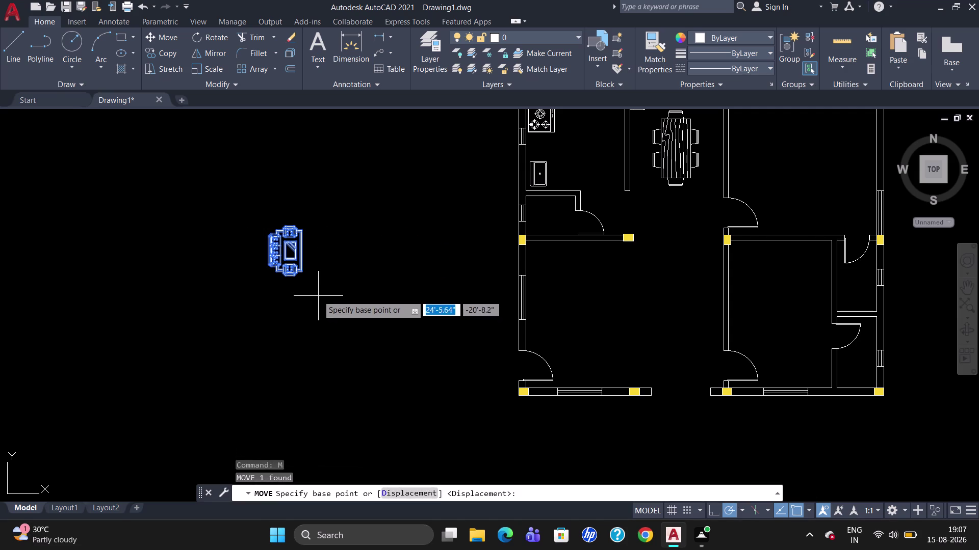
click(304, 234)
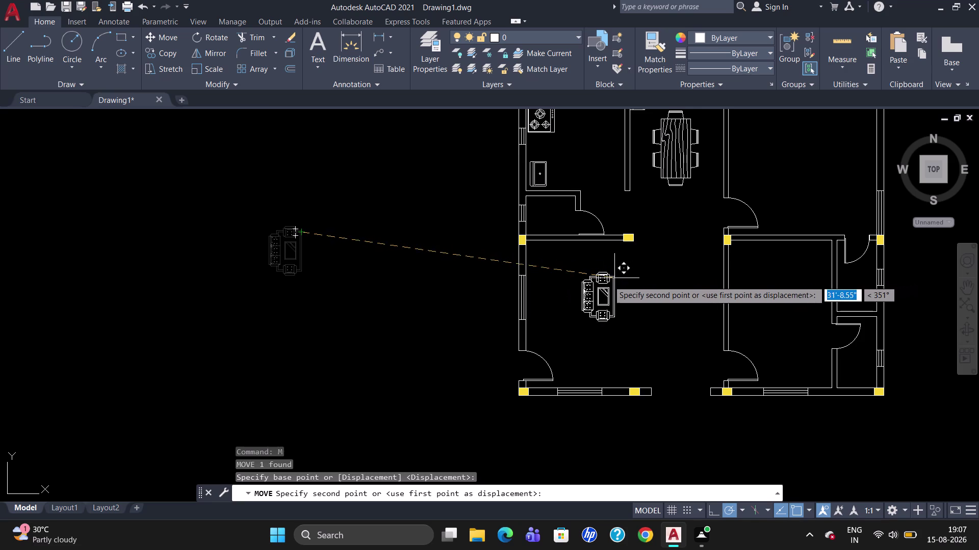
click(581, 276)
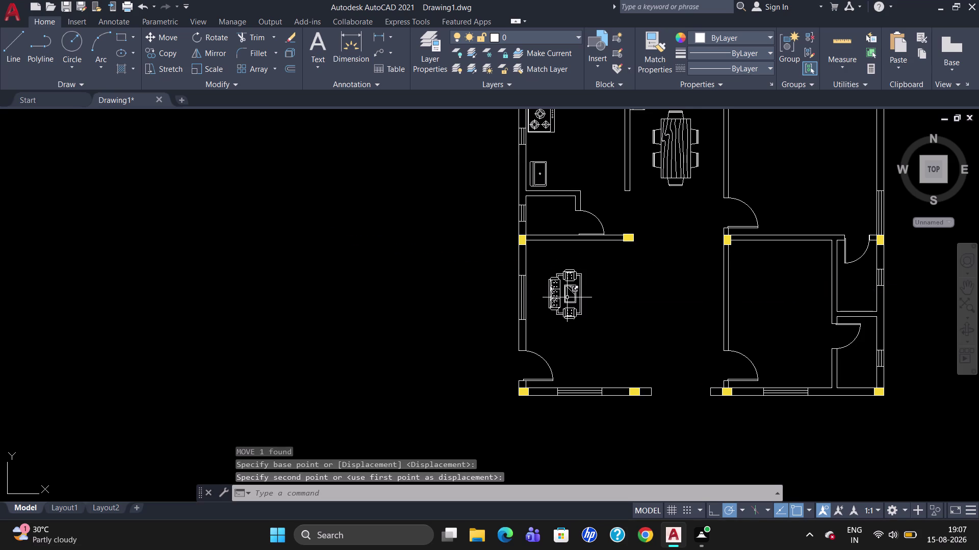
click(565, 298)
text(S)
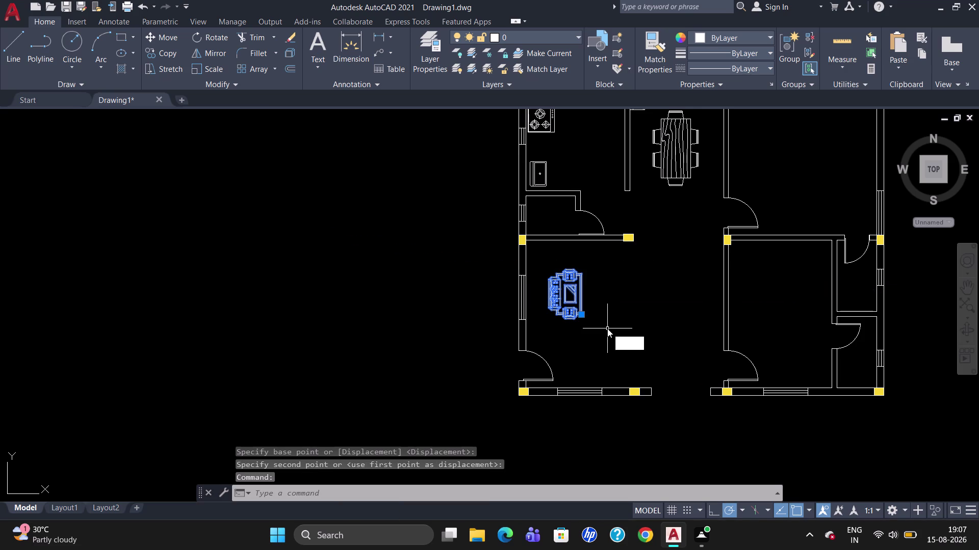
text(C)
key(Return)
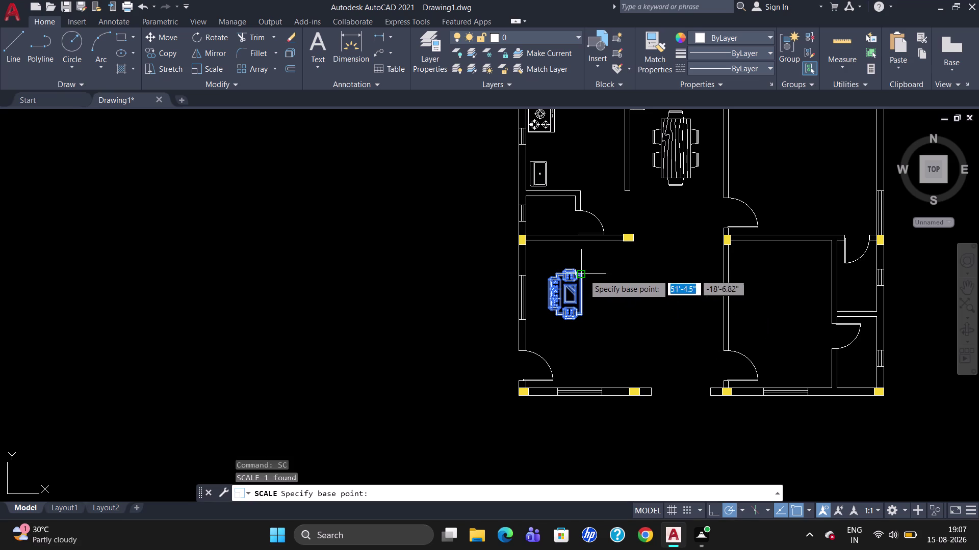
click(583, 275)
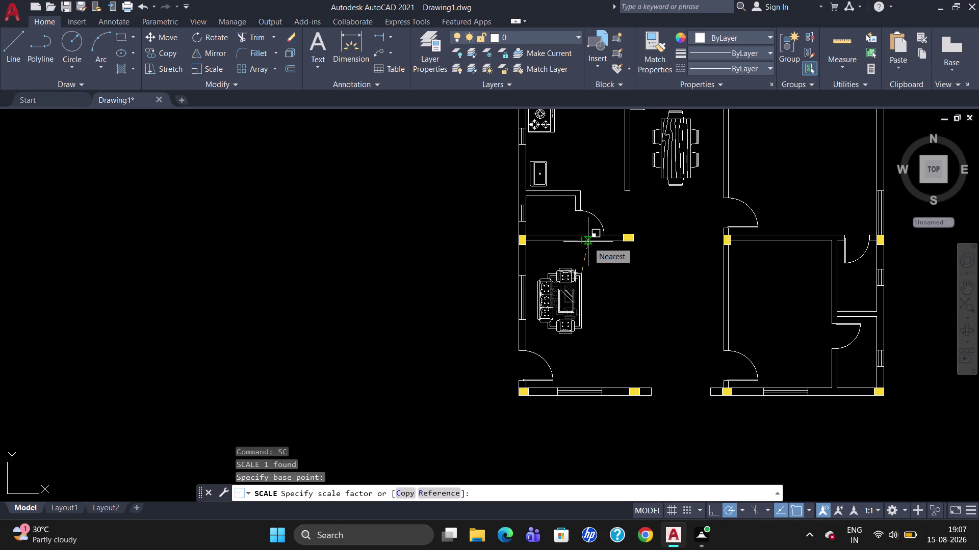
click(587, 241)
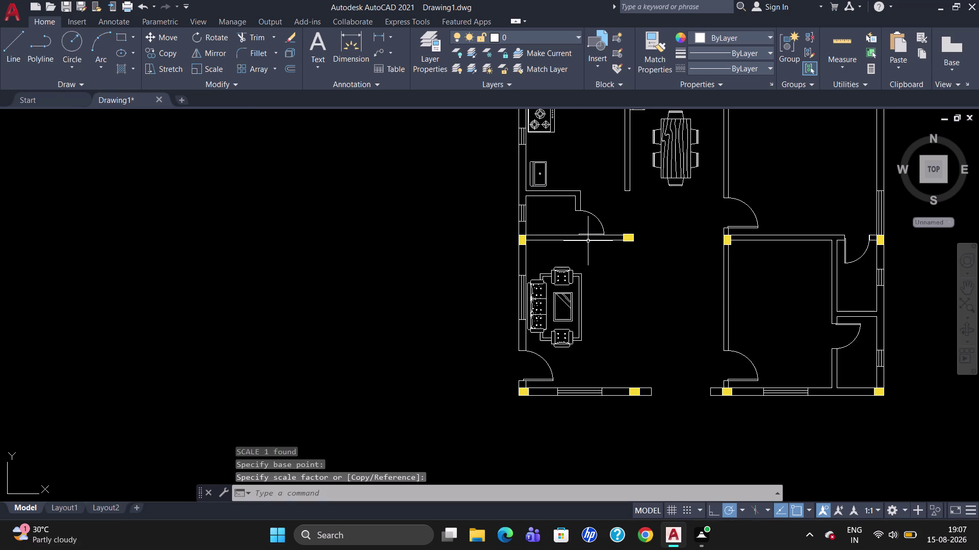
click(561, 300)
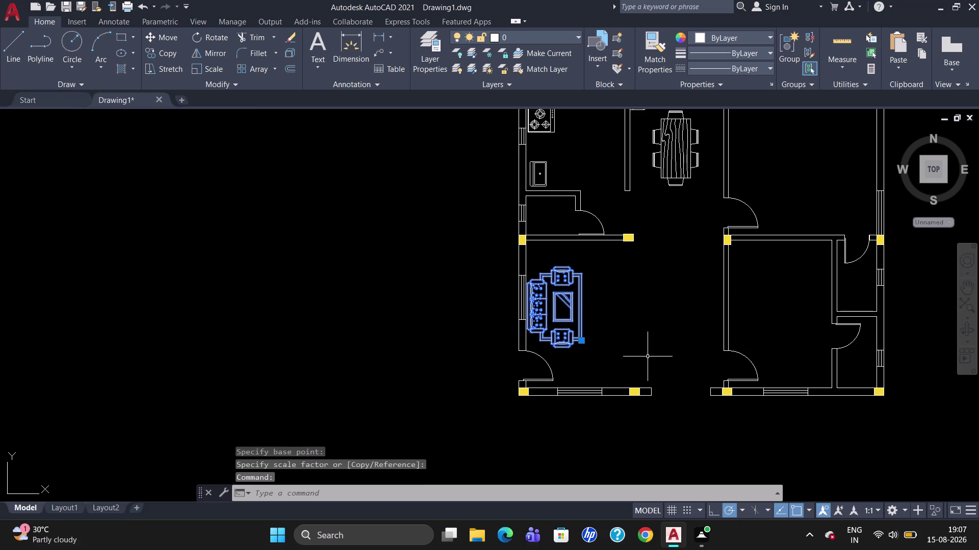
key(m)
key(Return)
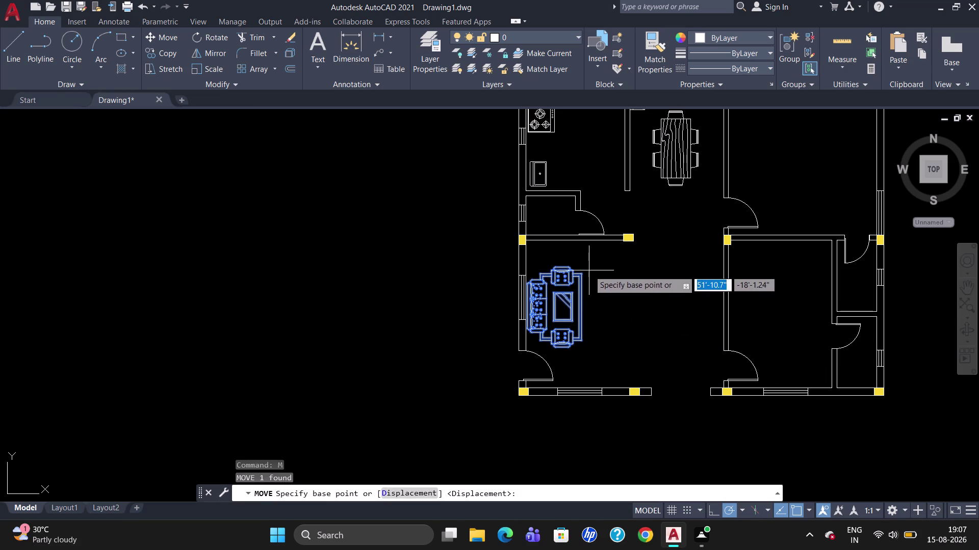
click(587, 273)
click(592, 265)
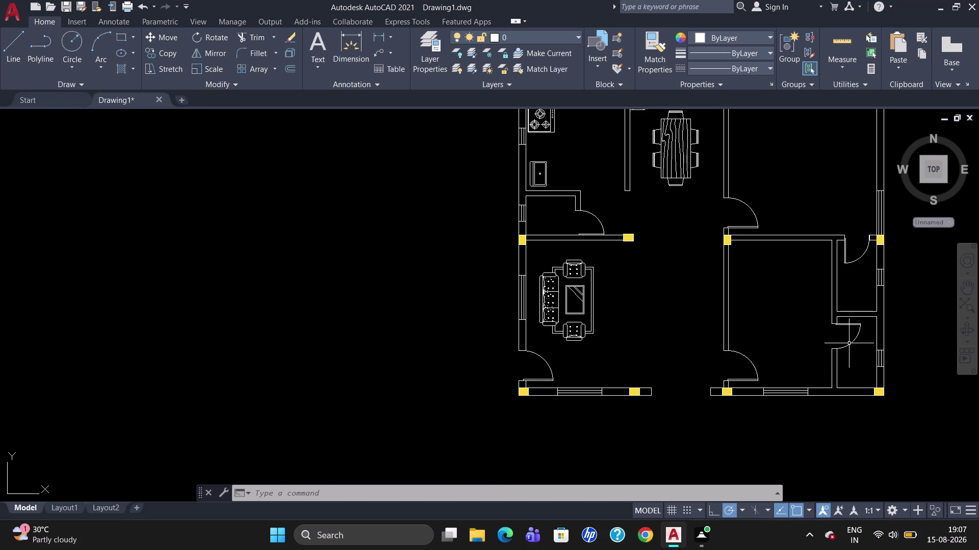
scroll(down, 3)
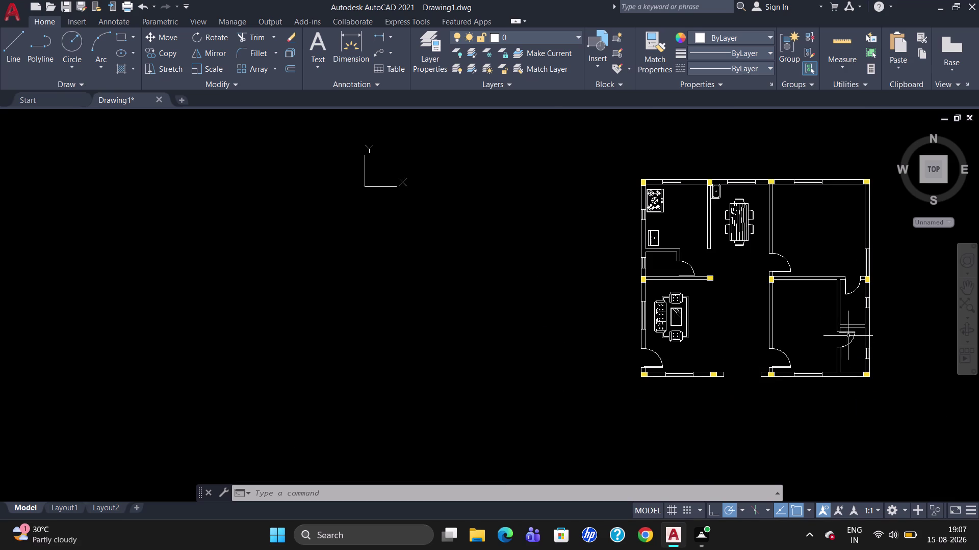
scroll(up, 3)
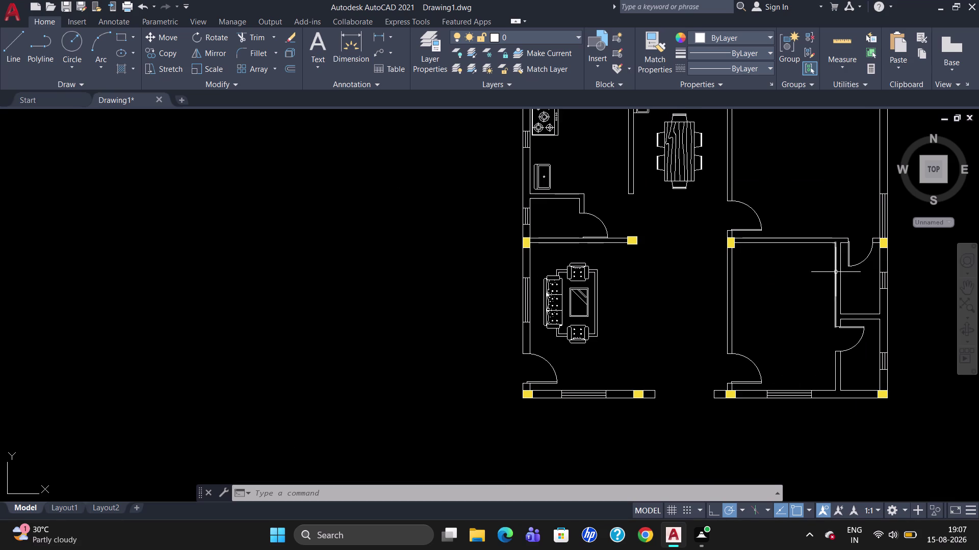
scroll(down, 3)
scroll(up, 3)
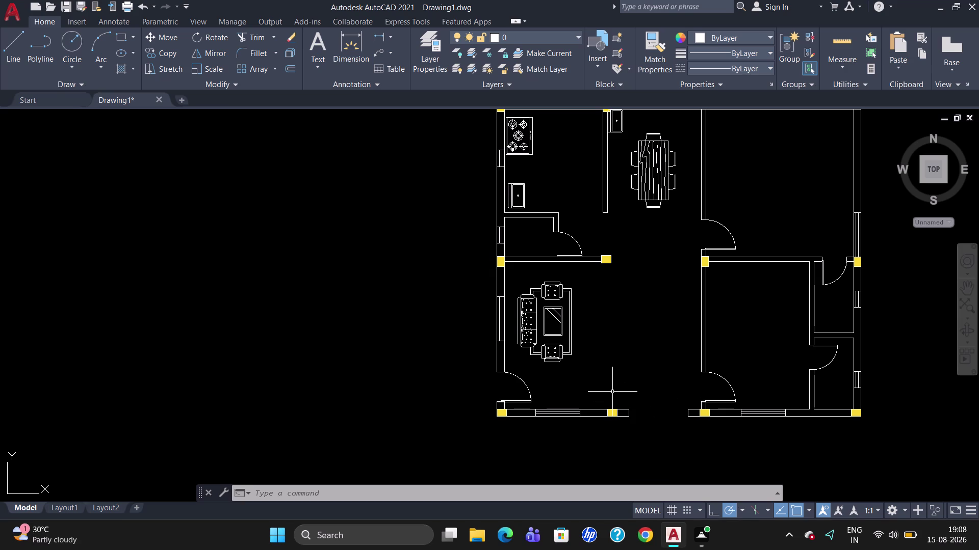
key(ctrl+2)
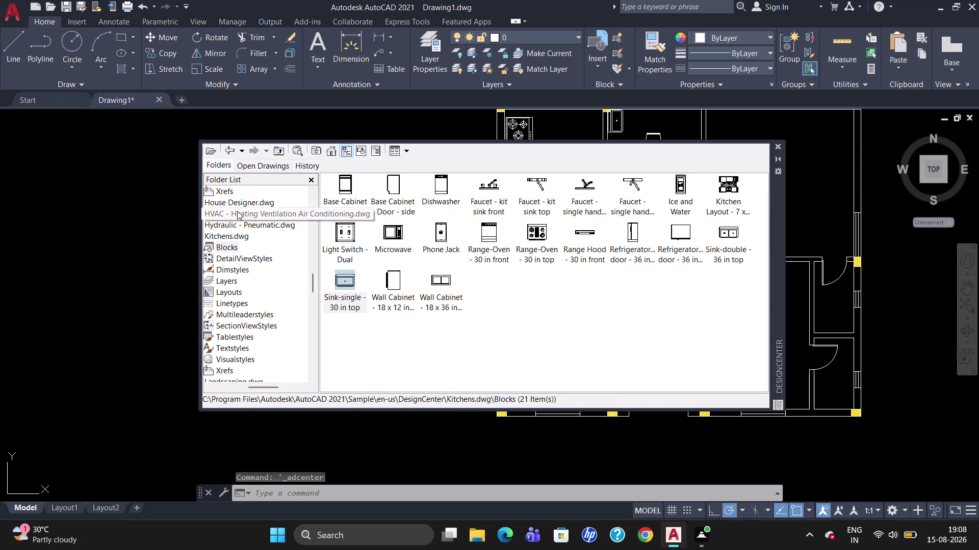
Scroll and expand folders in the DesignCenter Folder List tree.
scroll(up, 3)
scroll(up, 3)
scroll(up, 3)
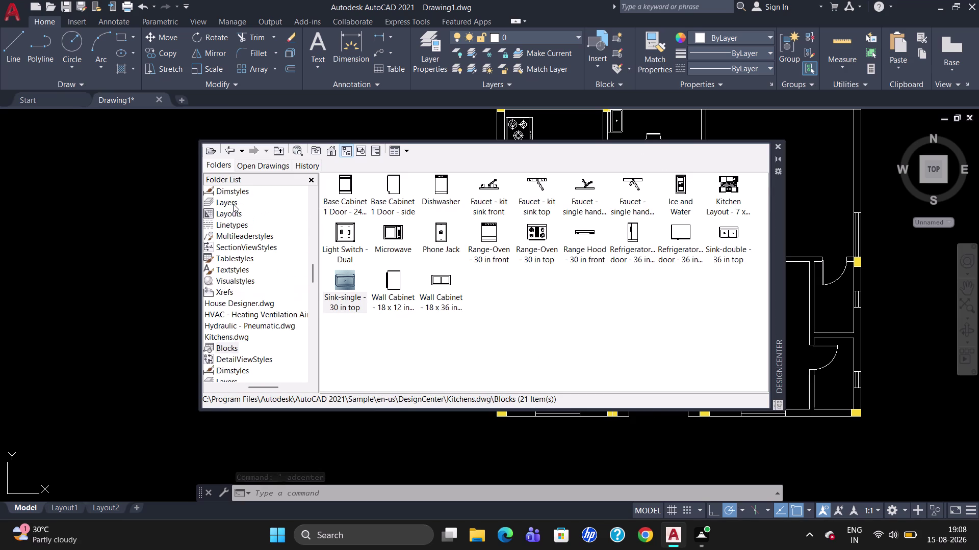
scroll(up, 3)
scroll(up, 3)
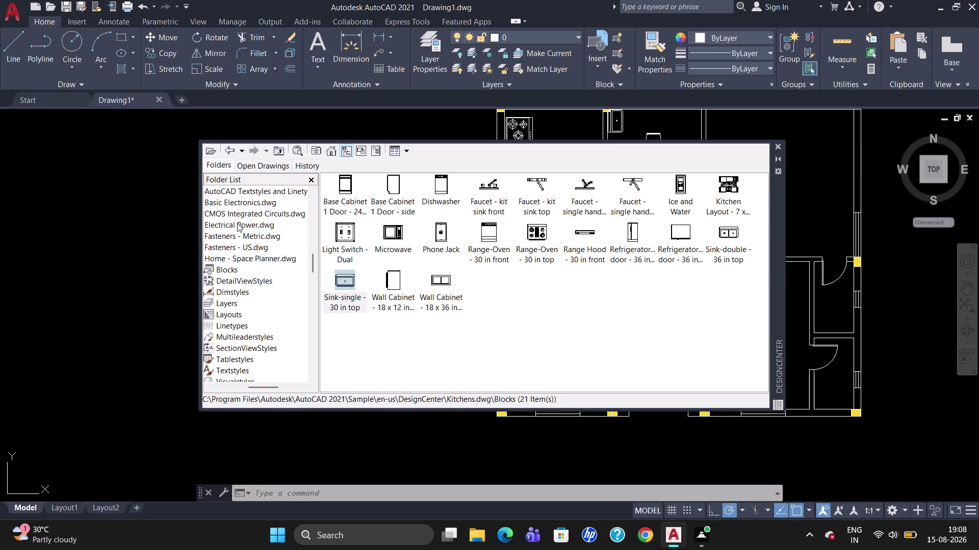
scroll(up, 3)
scroll(up, 3)
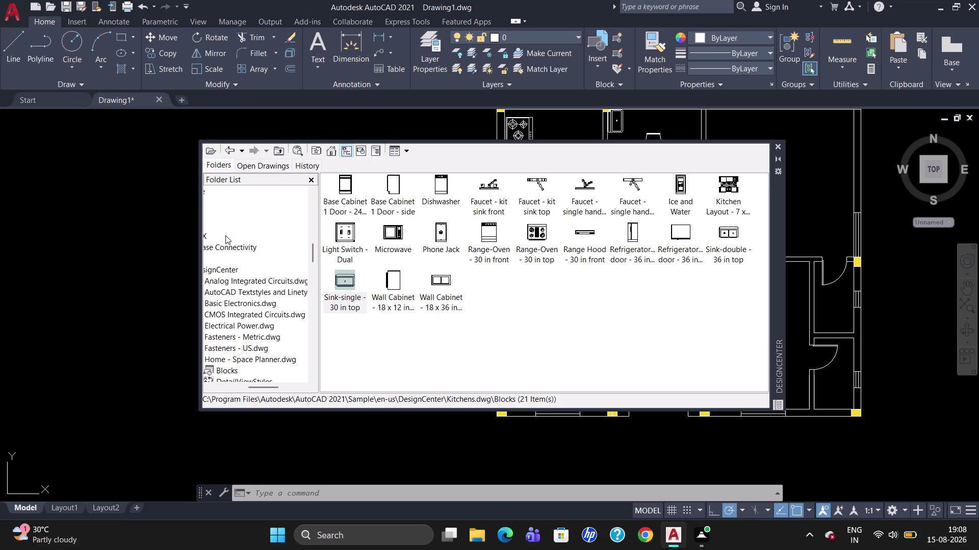
click(228, 384)
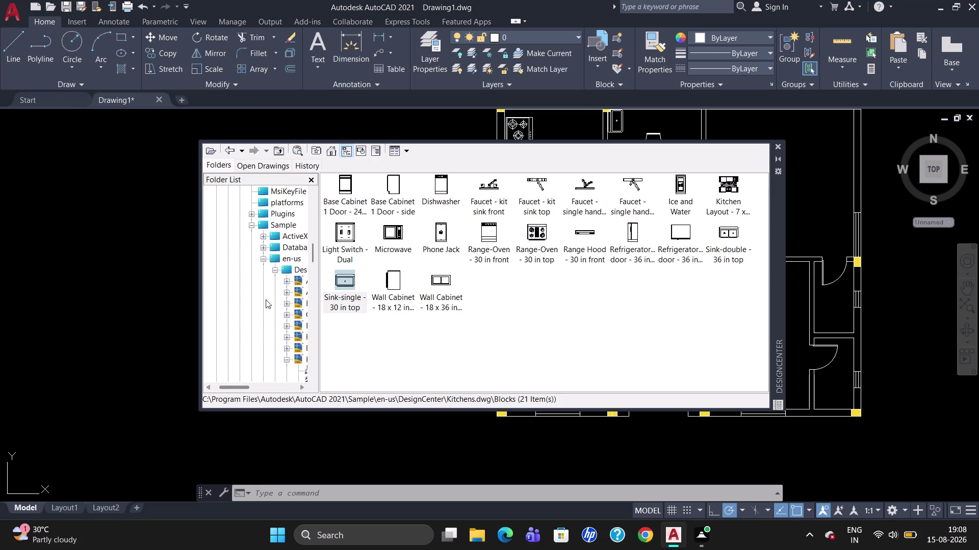
scroll(down, 3)
click(313, 388)
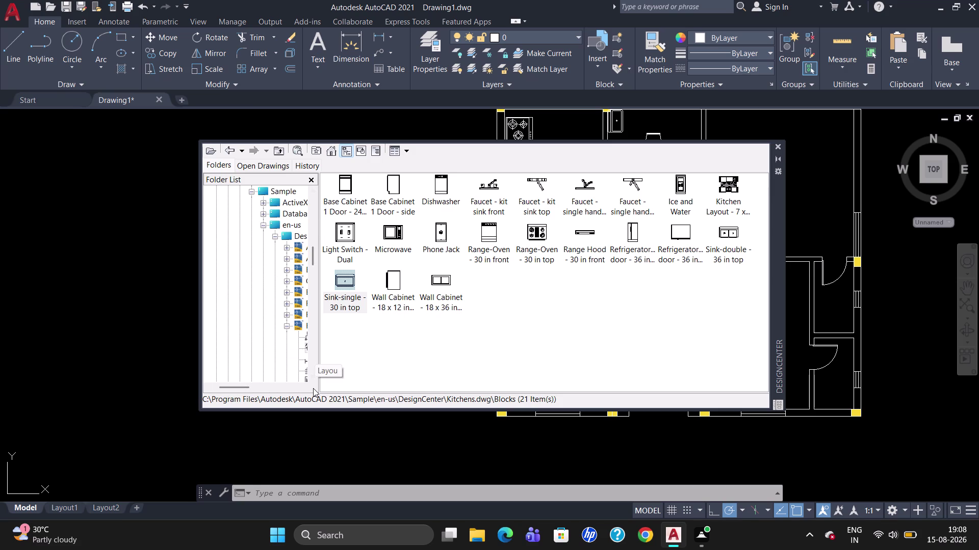
triple_click(302, 388)
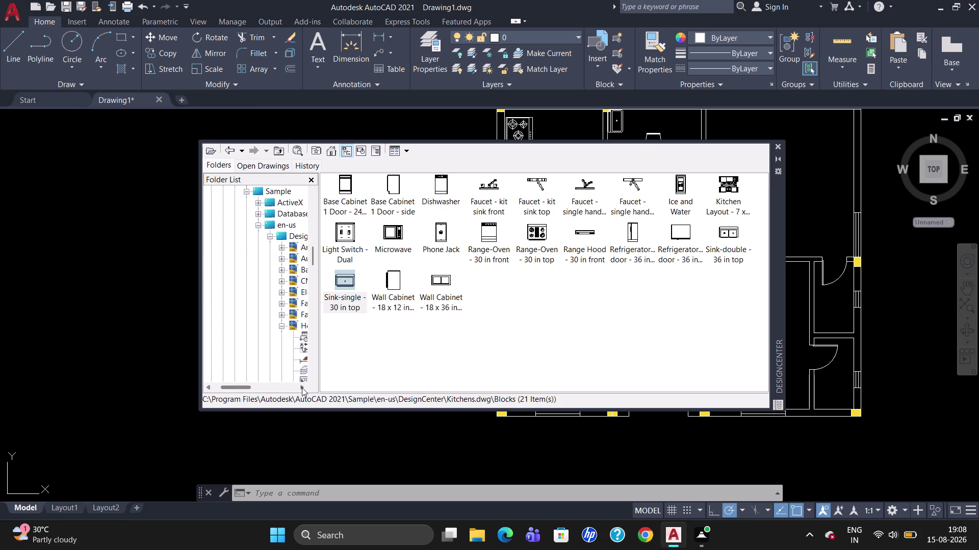
click(302, 388)
triple_click(300, 387)
triple_click(302, 387)
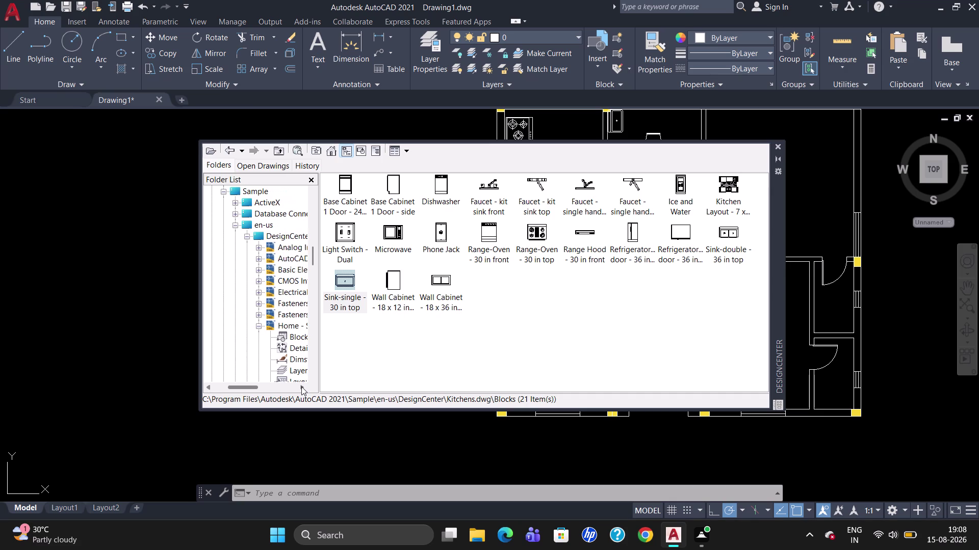
Scroll the folder list to find and select Home - Space Planner.dwg.
scroll(down, 3)
scroll(down, 3)
scroll(down, 3)
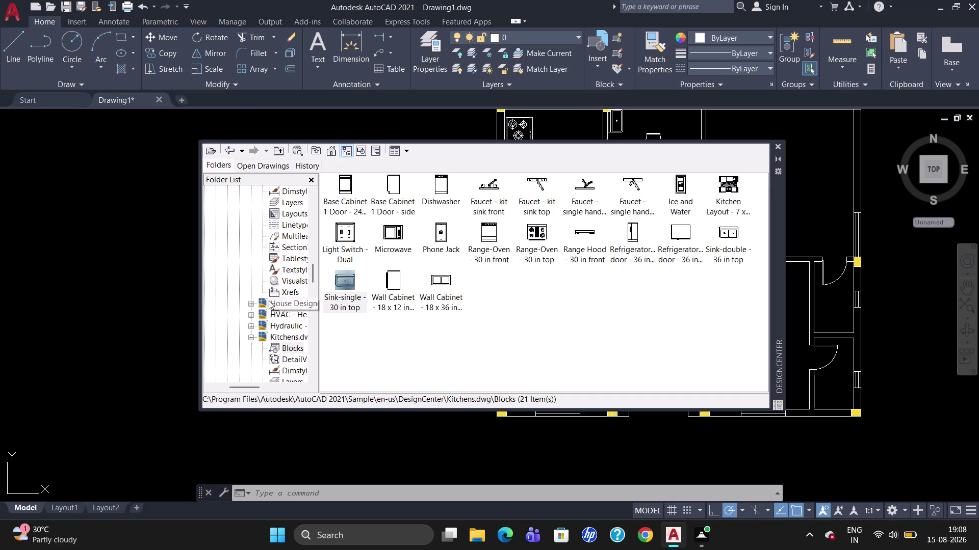
scroll(down, 3)
scroll(down, 3)
scroll(down, 3)
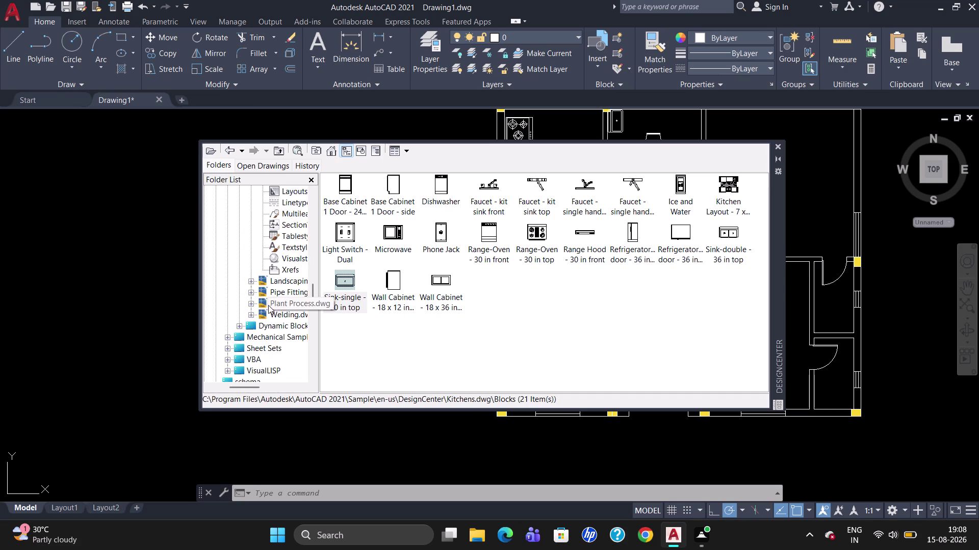
scroll(down, 3)
scroll(up, 3)
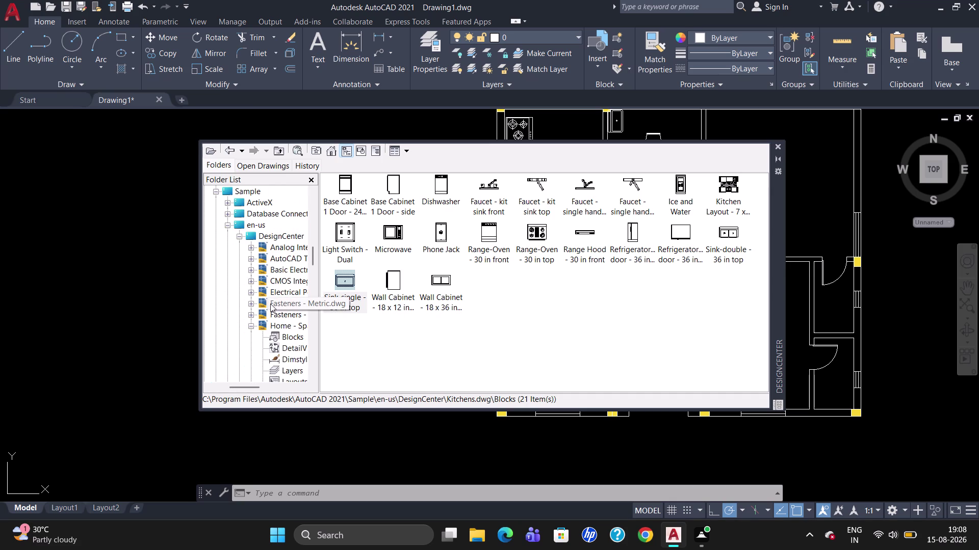
scroll(up, 3)
scroll(up, 3)
scroll(up, 3)
scroll(up, 3)
scroll(down, 3)
scroll(down, 3)
scroll(down, 3)
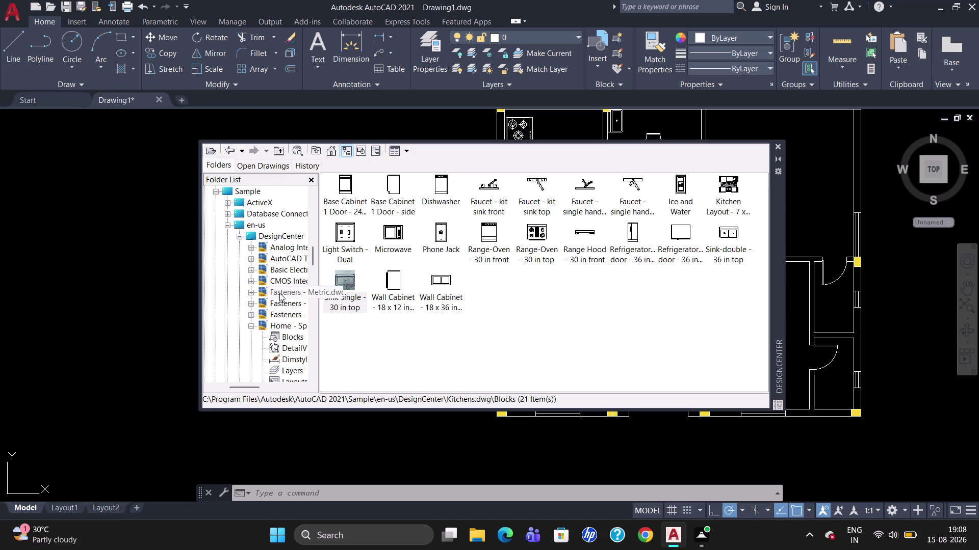
scroll(down, 3)
scroll(down, 3)
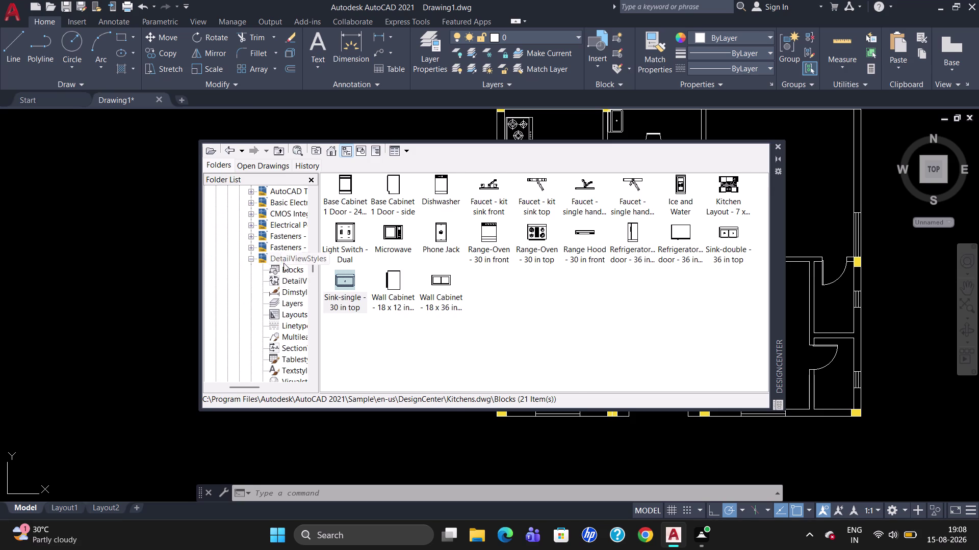
click(284, 261)
Drop the Bed - Queen block left of the floor plan and close DesignCenter.
double_click(354, 198)
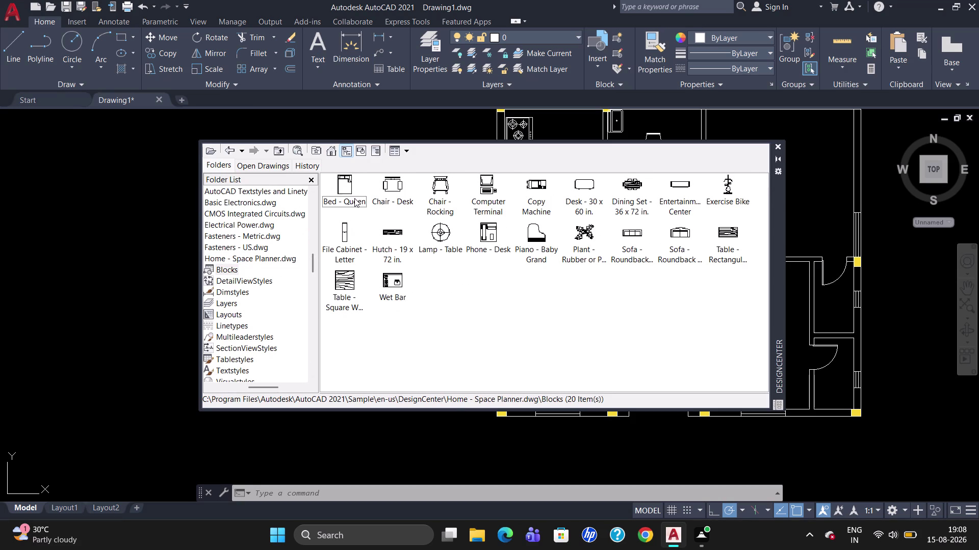
drag(349, 190, 104, 236)
click(104, 236)
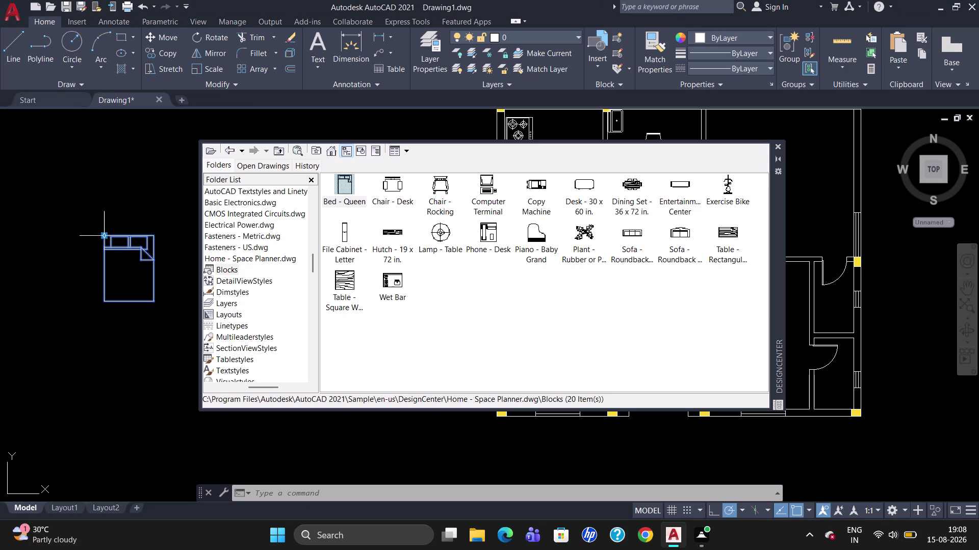
key(Escape)
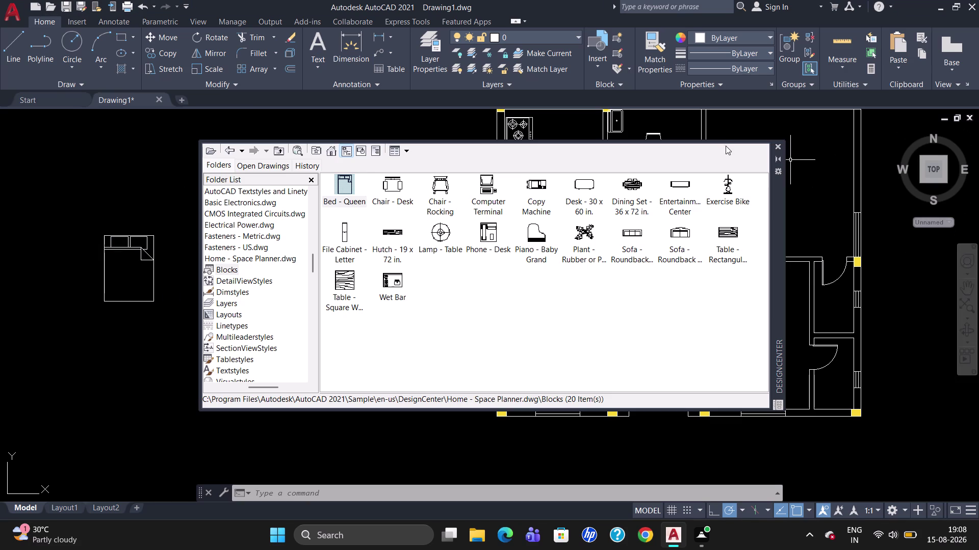
click(781, 146)
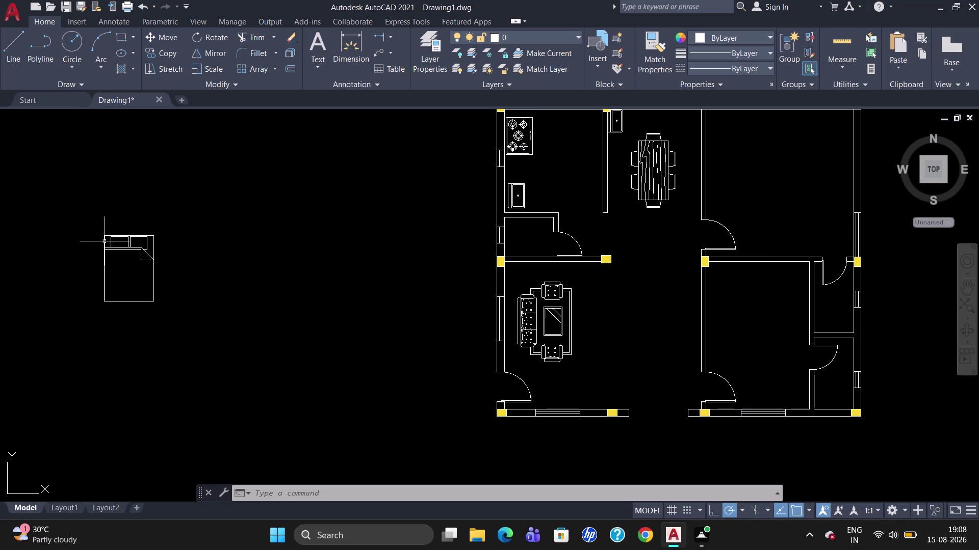
Select the queen bed and start COPY with its top-left corner as base point.
click(106, 238)
click(105, 243)
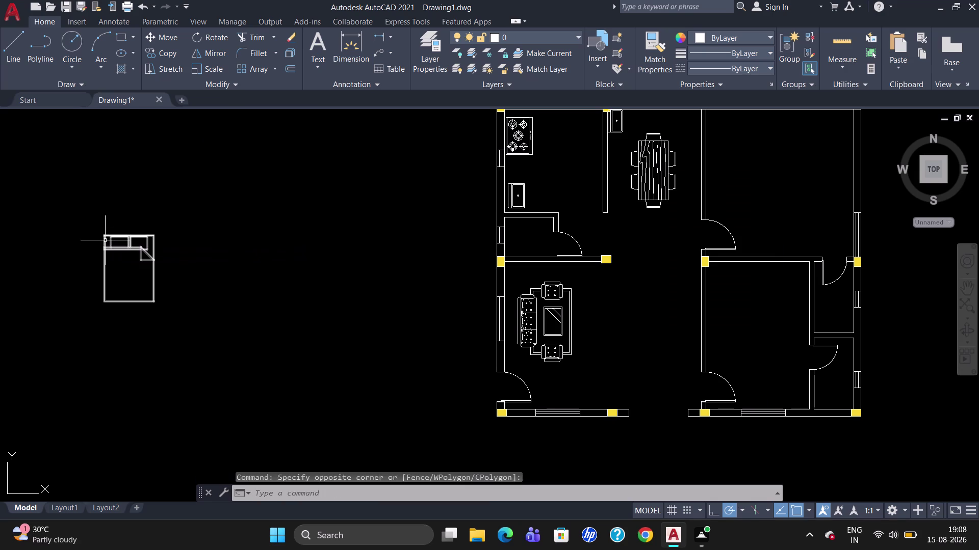
click(105, 240)
text(CO)
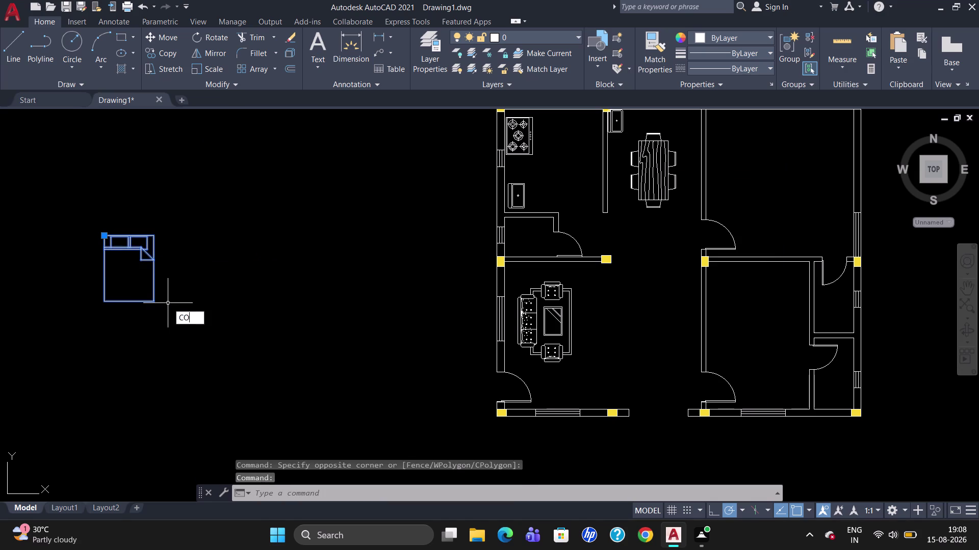
key(Return)
click(101, 235)
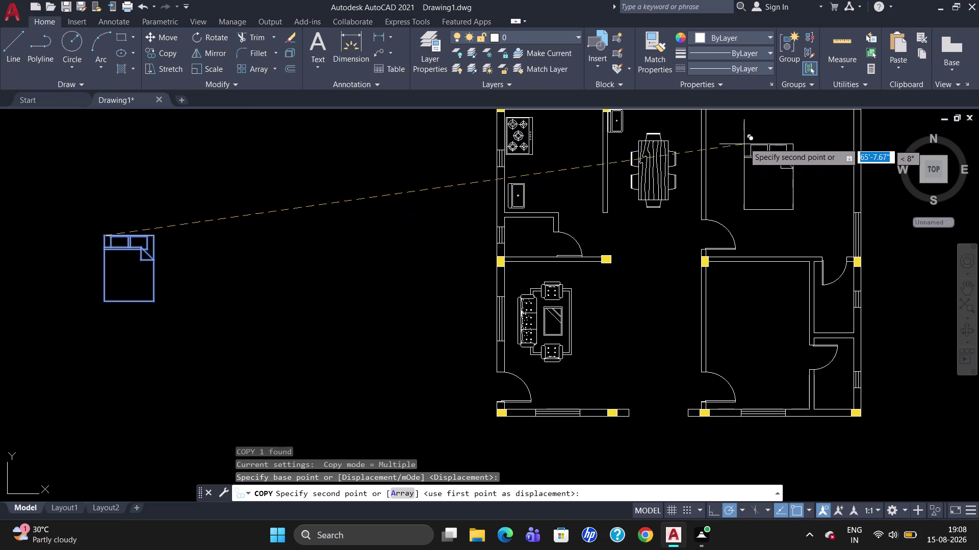
Place queen bed copies in the upper-right and lower-right rooms, then end COPY.
scroll(up, 3)
scroll(down, 3)
scroll(up, 3)
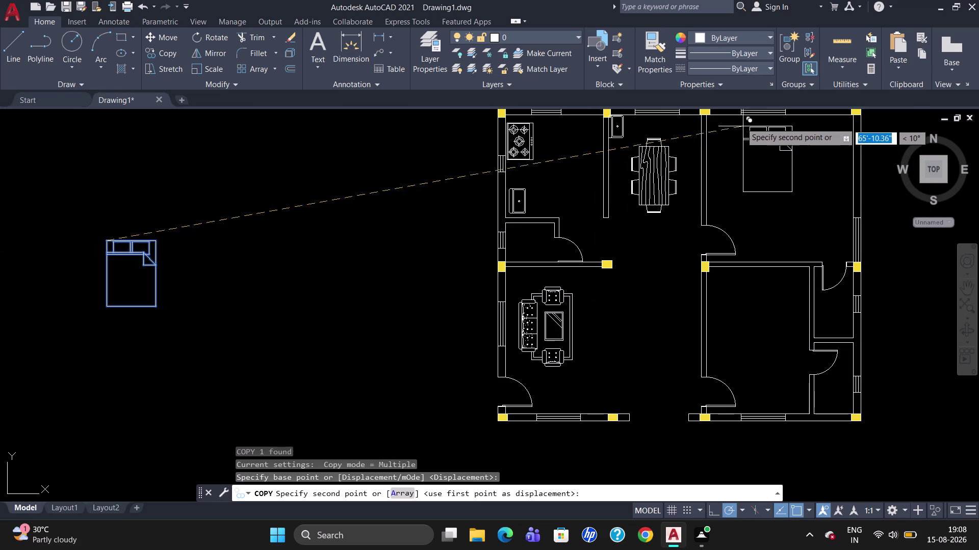
click(741, 116)
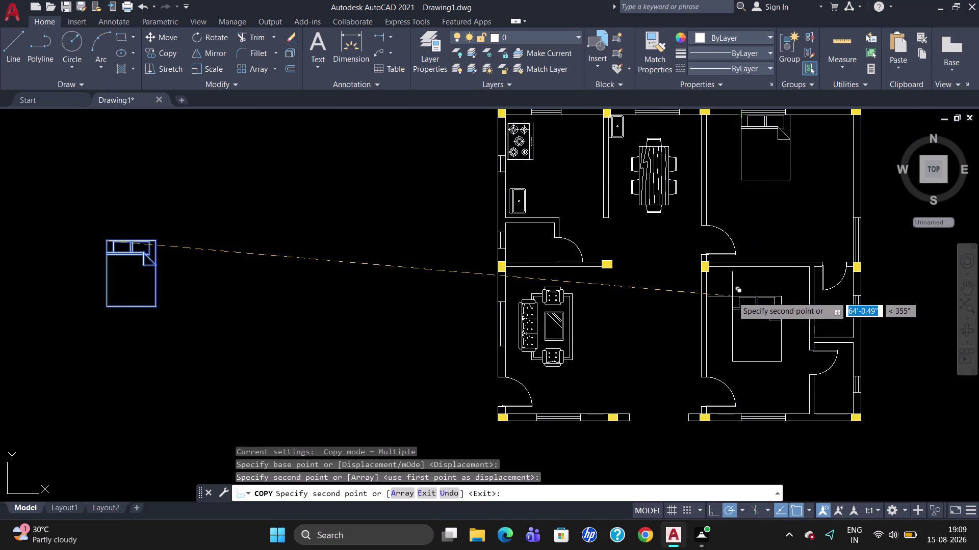
click(731, 304)
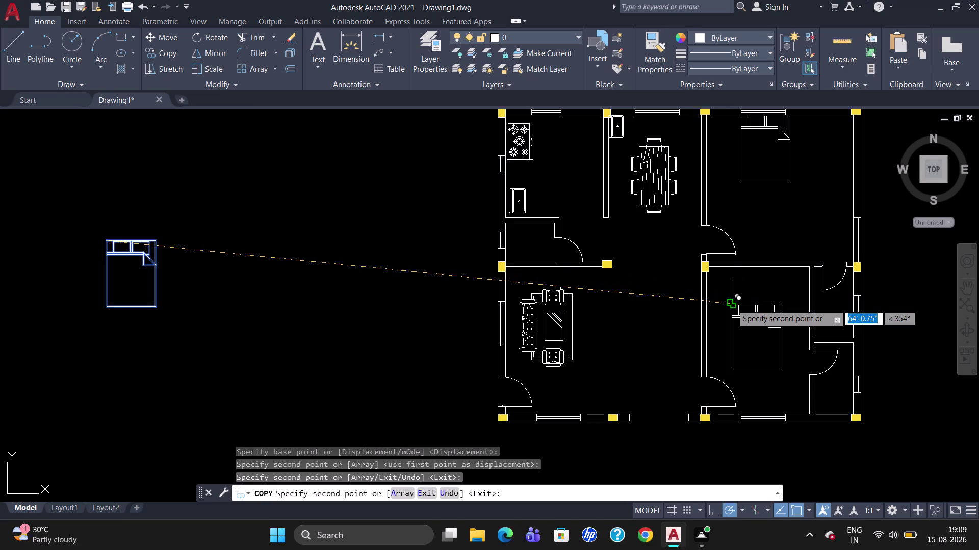
key(Escape)
key(m)
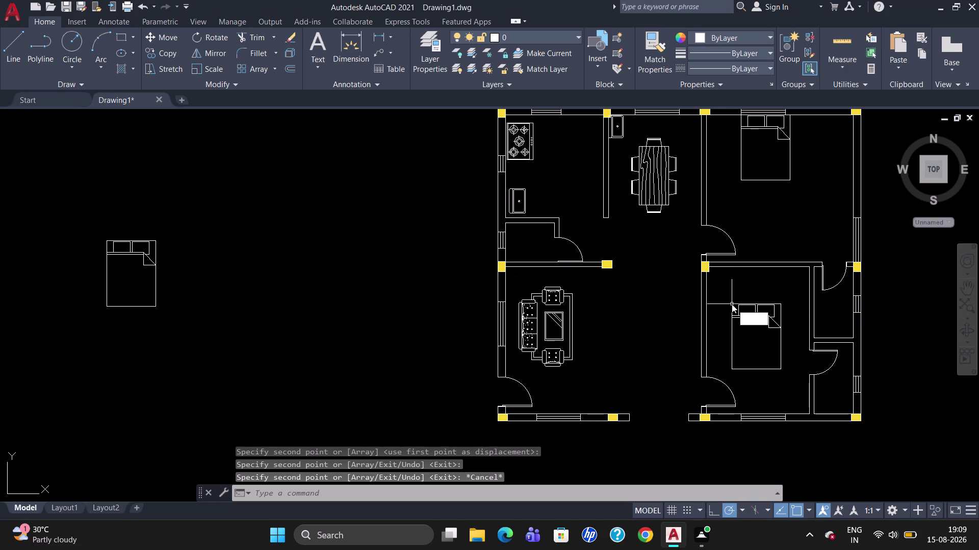
key(BackSpace)
Rotate the lower-right room's bed a quarter turn.
text(RO)
key(Return)
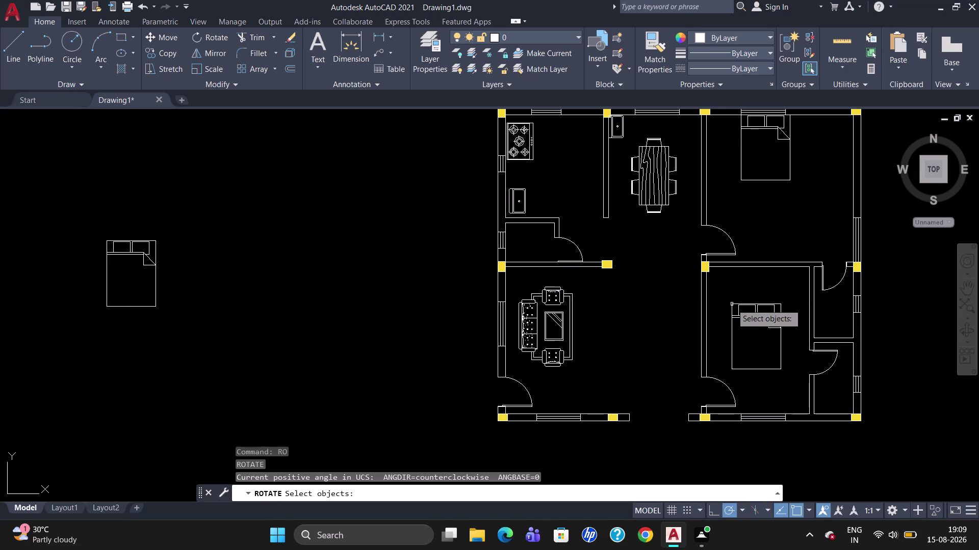
click(732, 304)
key(Return)
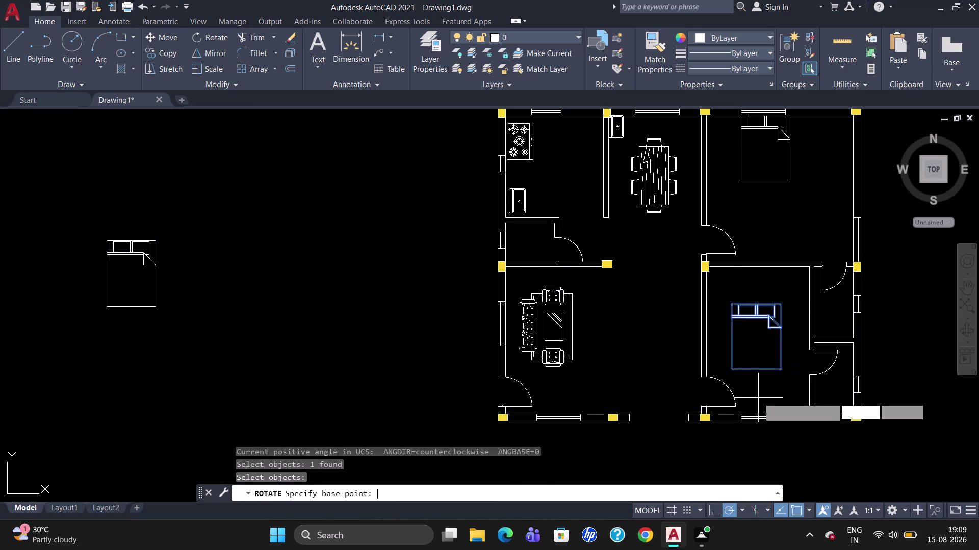
click(733, 305)
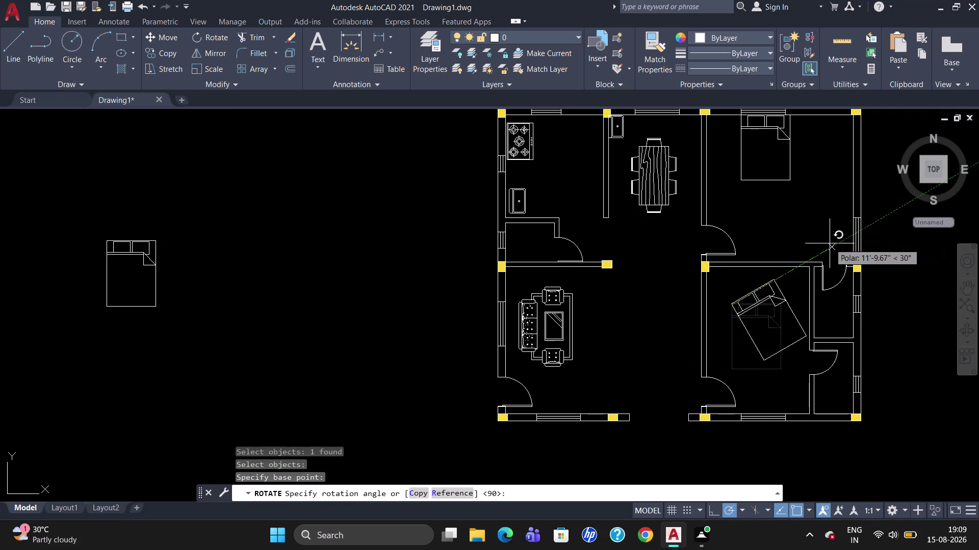
click(733, 195)
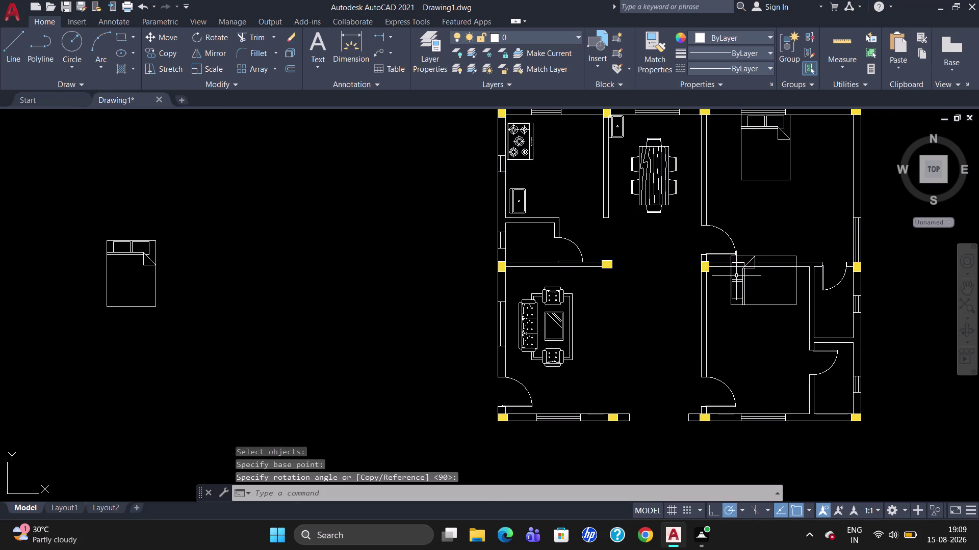
Move the rotated bed against the lower-right bedroom's left wall.
click(735, 275)
click(737, 298)
click(734, 301)
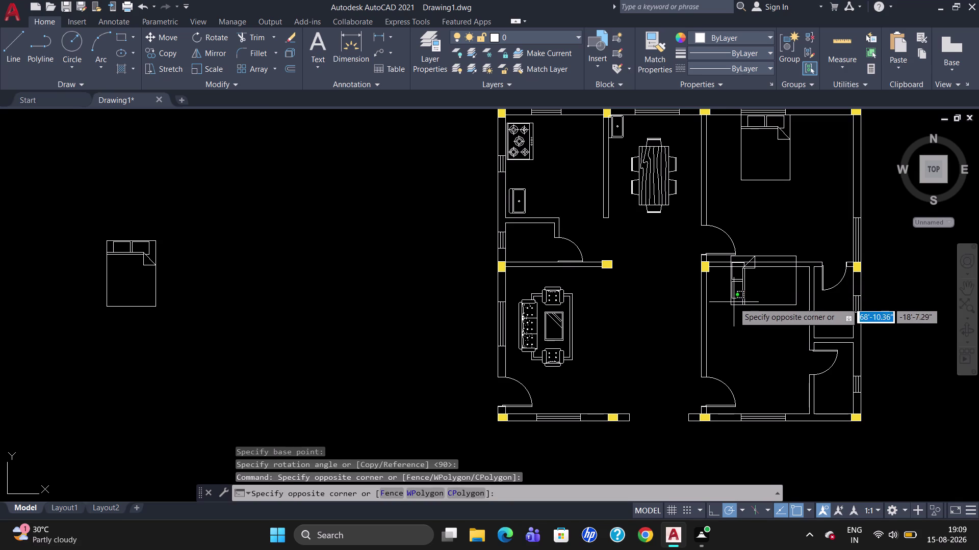
click(730, 307)
key(m)
key(Return)
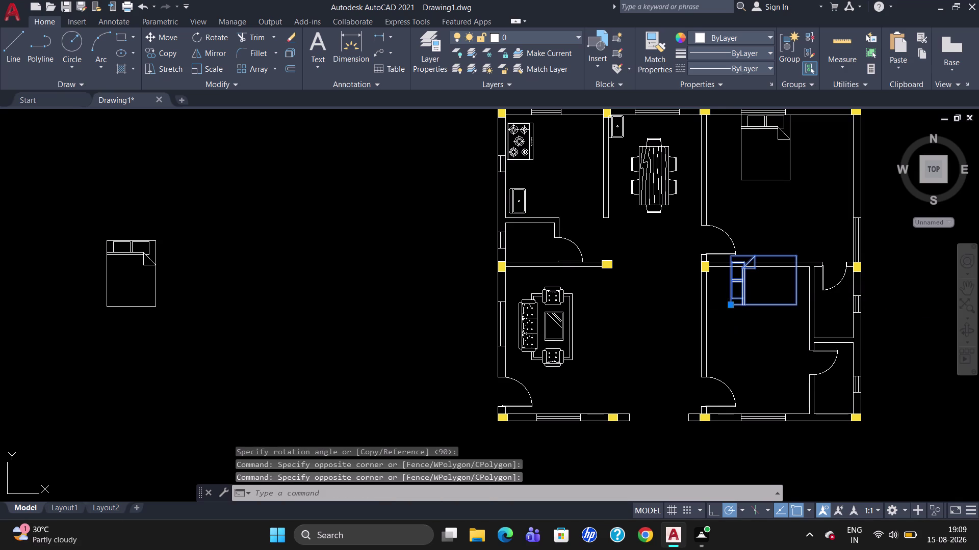
click(732, 307)
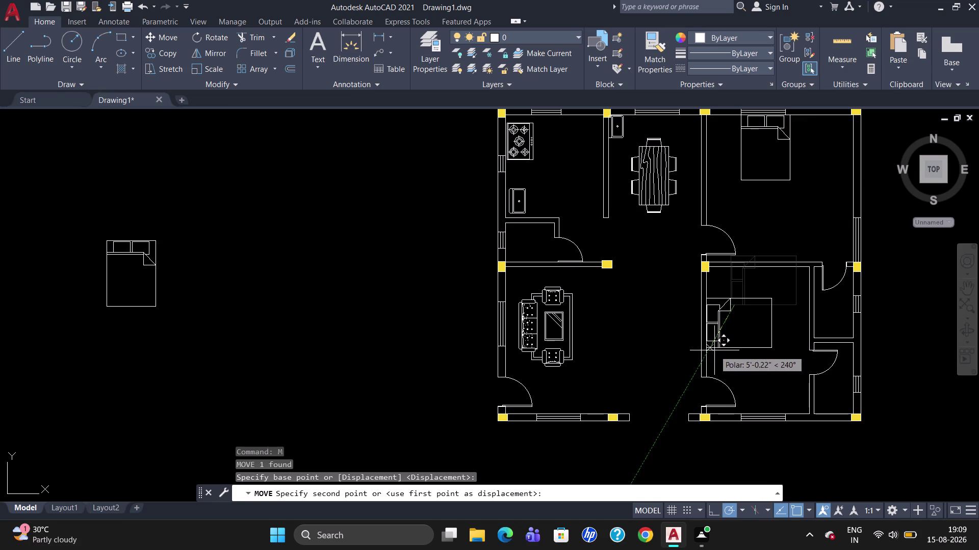
click(714, 351)
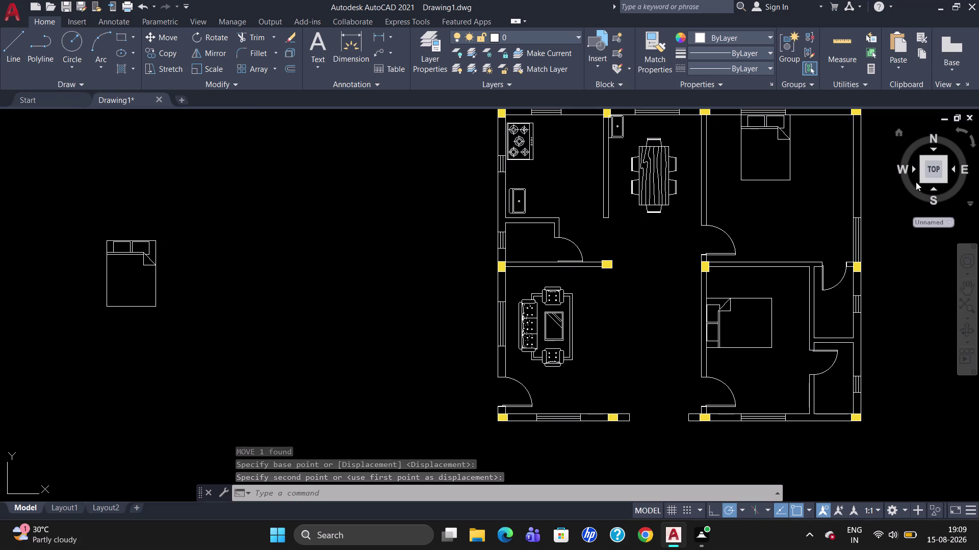
Erase the spare bed left of the plan.
drag(218, 294, 108, 263)
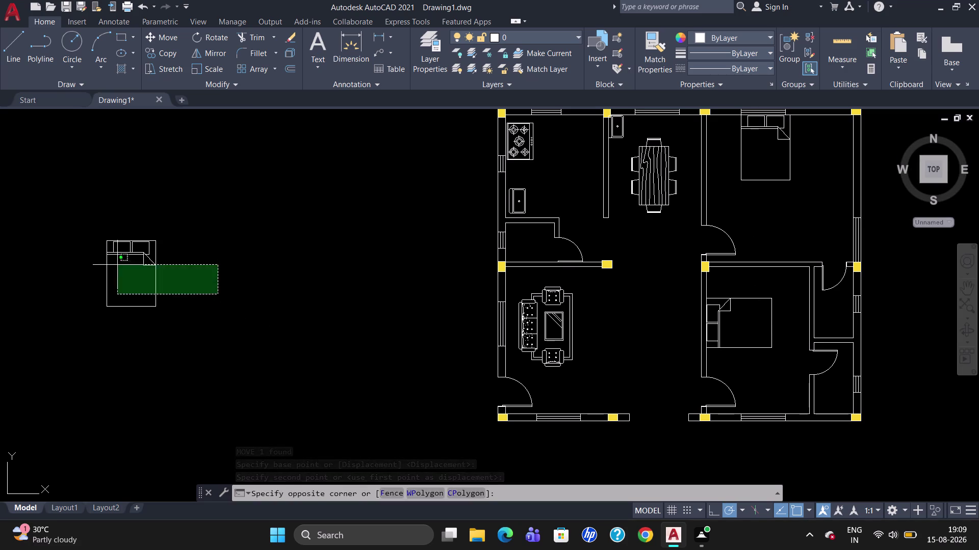
drag(108, 263, 65, 280)
key(Delete)
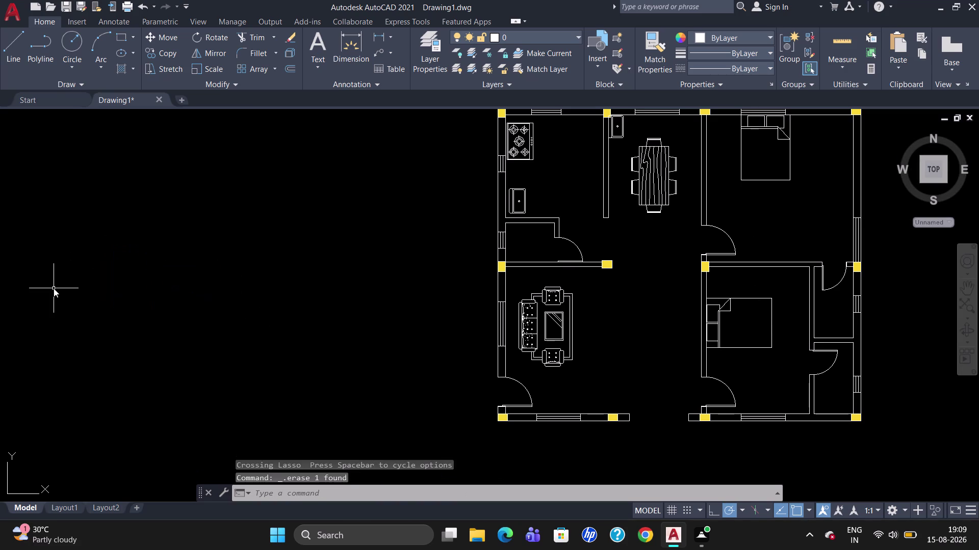
key(ctrl+3)
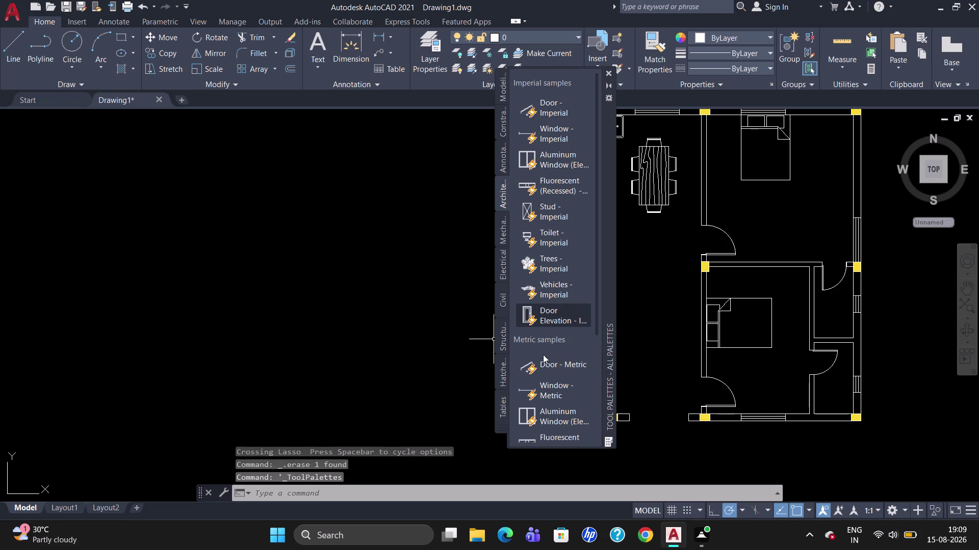
Insert the Toilet - Imperial block beside the plan and close the tool palette.
scroll(down, 3)
drag(555, 157, 303, 220)
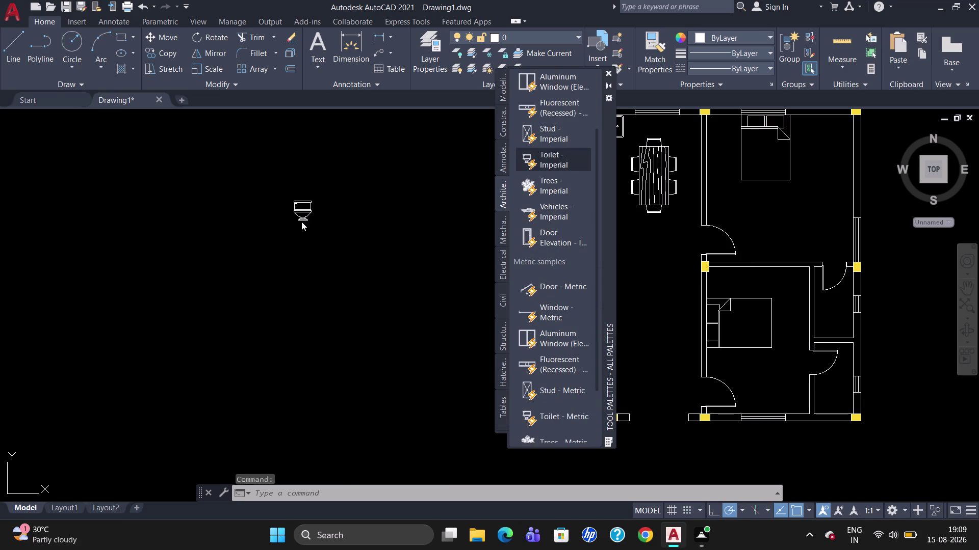
click(610, 75)
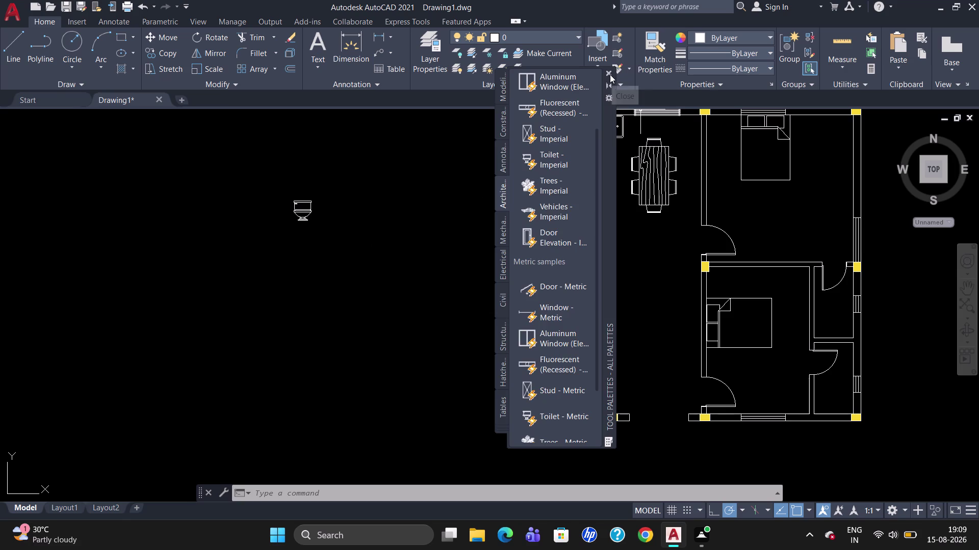
click(302, 207)
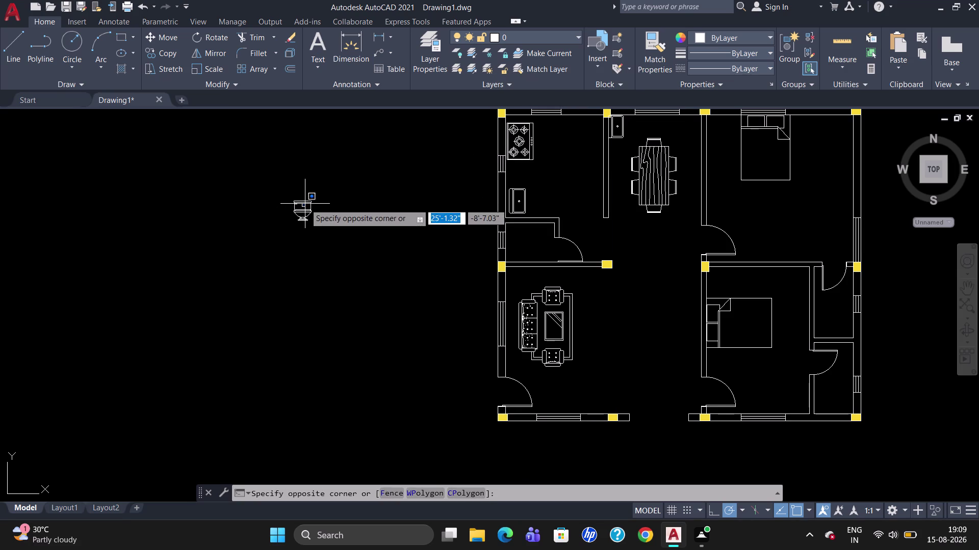
Switch the toilet block to a plan-view visibility state.
click(301, 207)
click(304, 201)
click(294, 220)
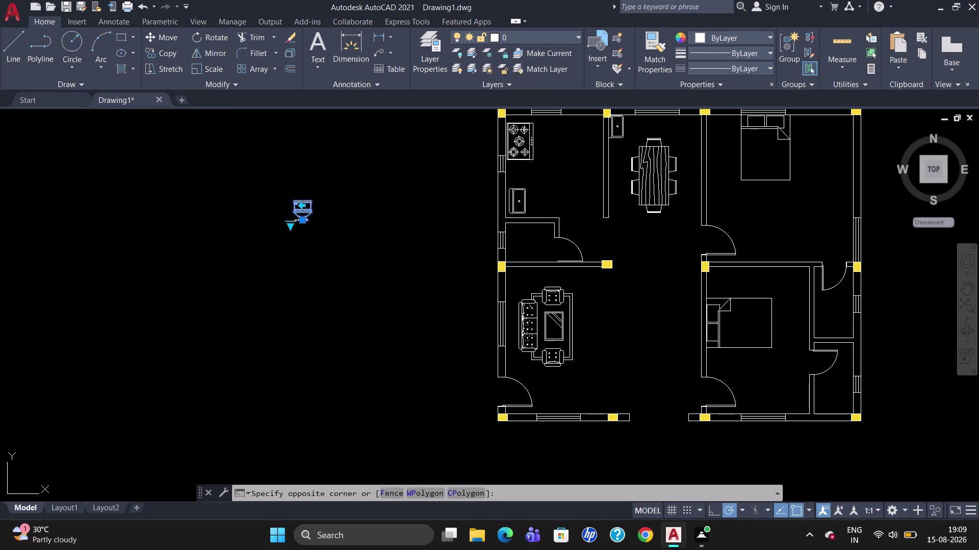
click(291, 228)
click(290, 228)
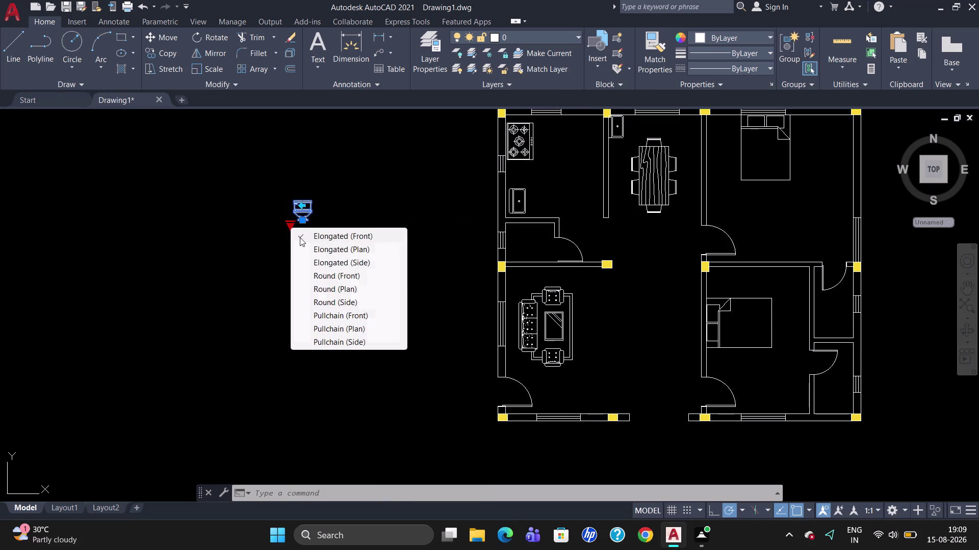
click(327, 293)
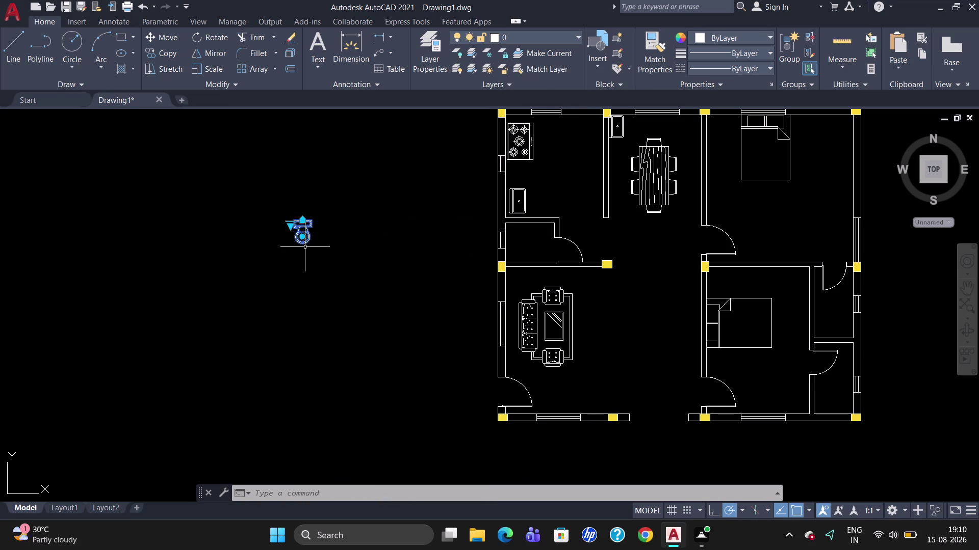
key(Escape)
Rotate the toilet 180 degrees so its tank sits below the bowl.
text(RO)
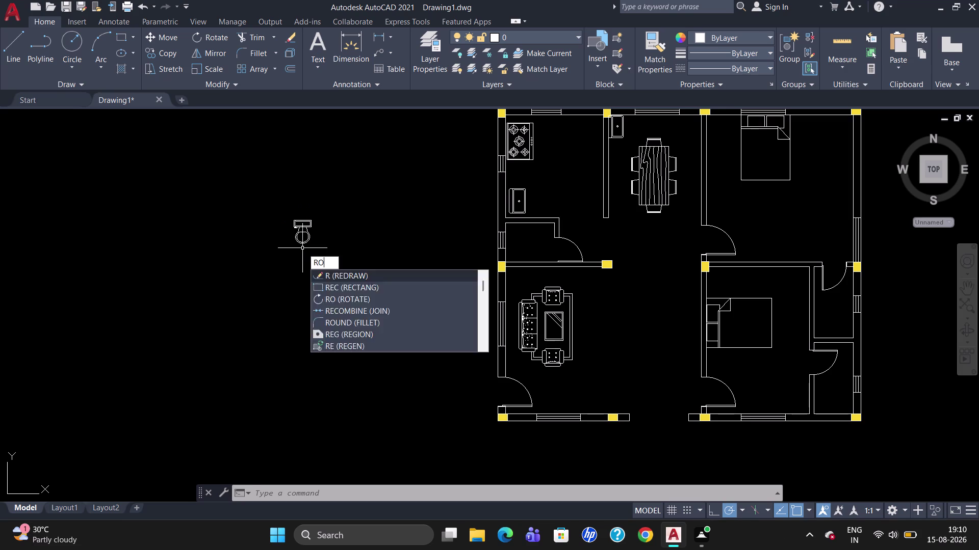
key(Return)
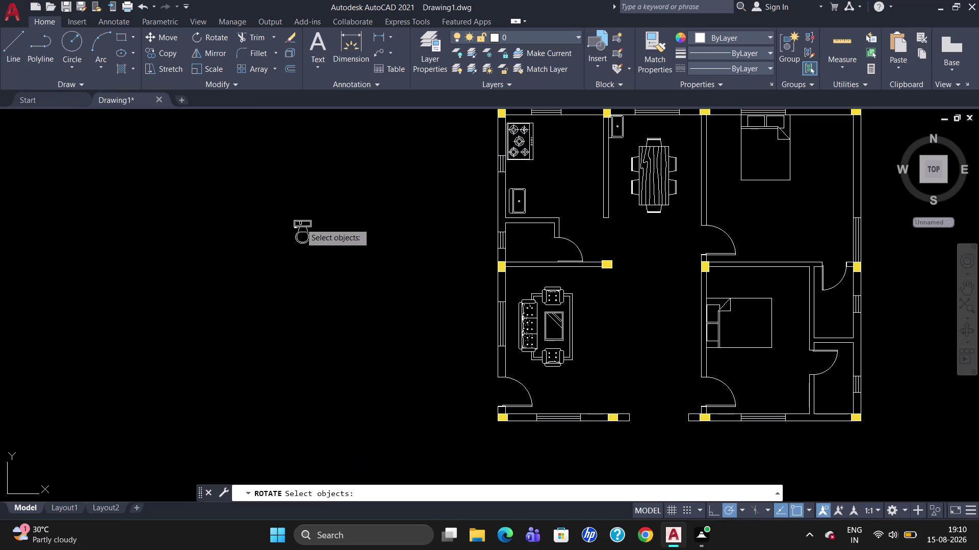
click(301, 223)
key(Return)
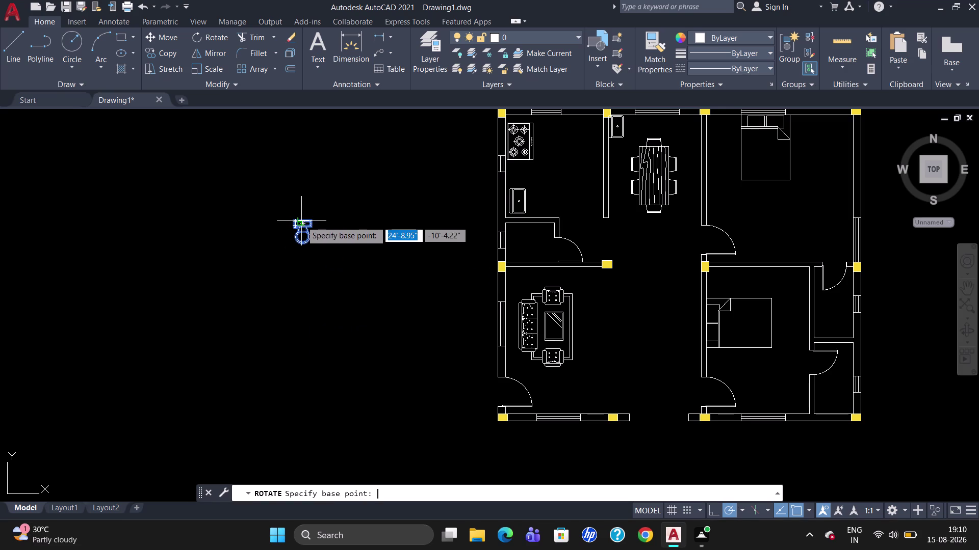
click(299, 221)
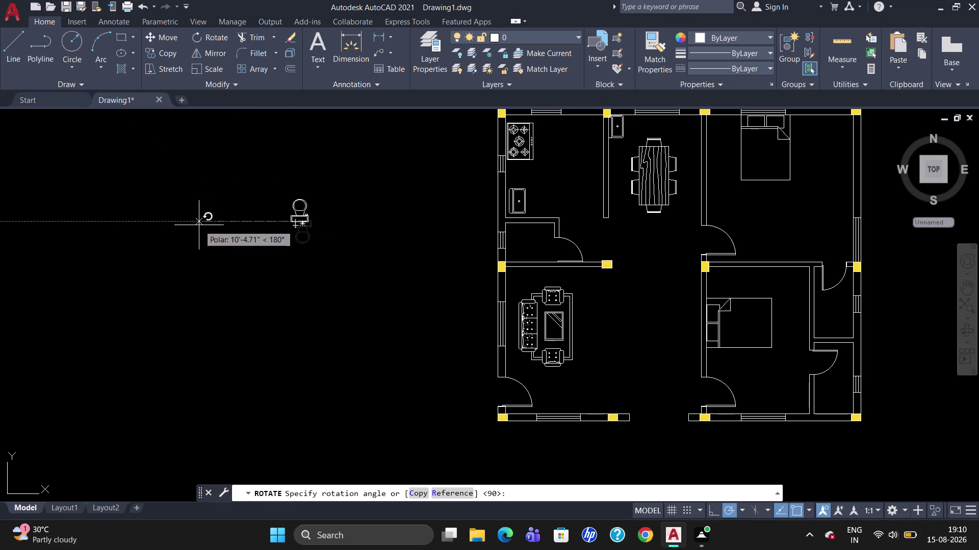
click(198, 225)
click(291, 216)
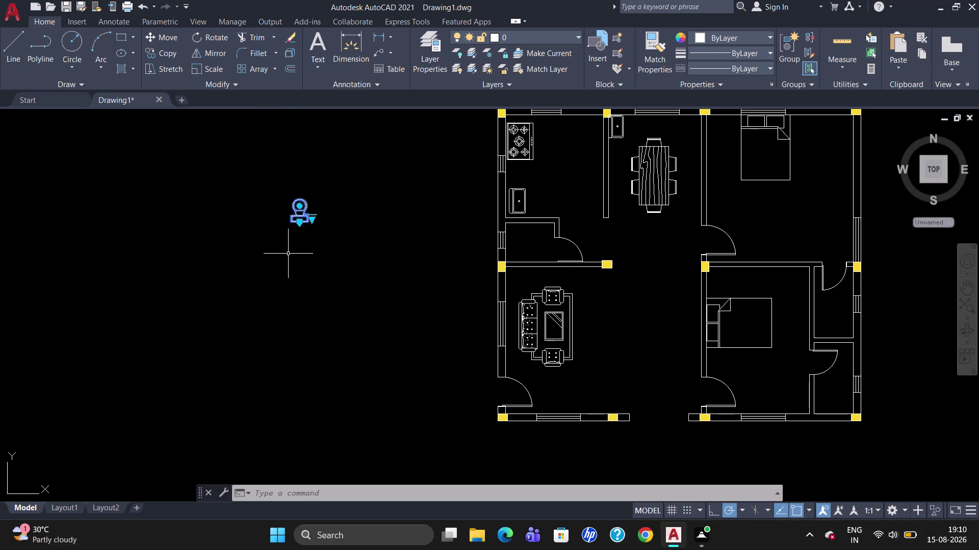
Move the toilet into the bathroom corner beside the lower-right bedroom.
key(m)
key(Return)
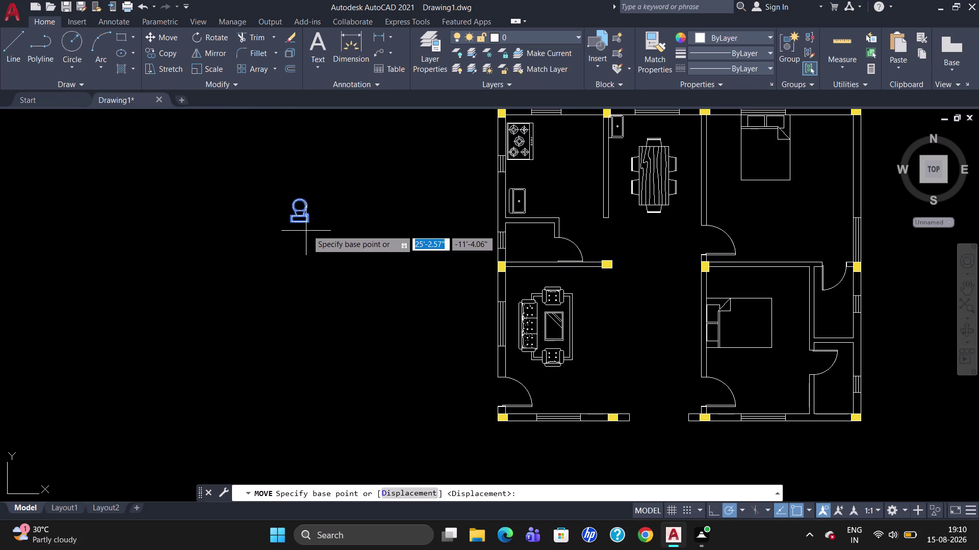
click(309, 221)
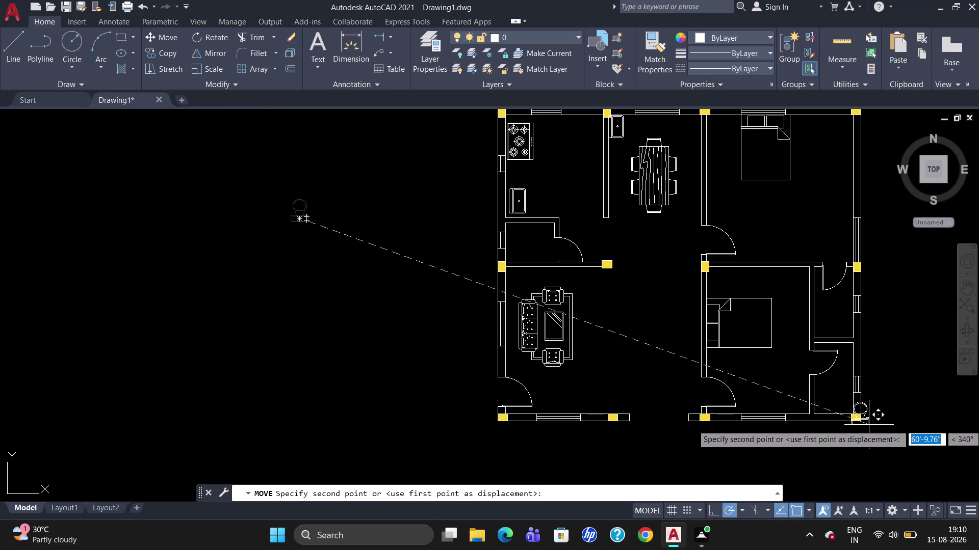
scroll(up, 3)
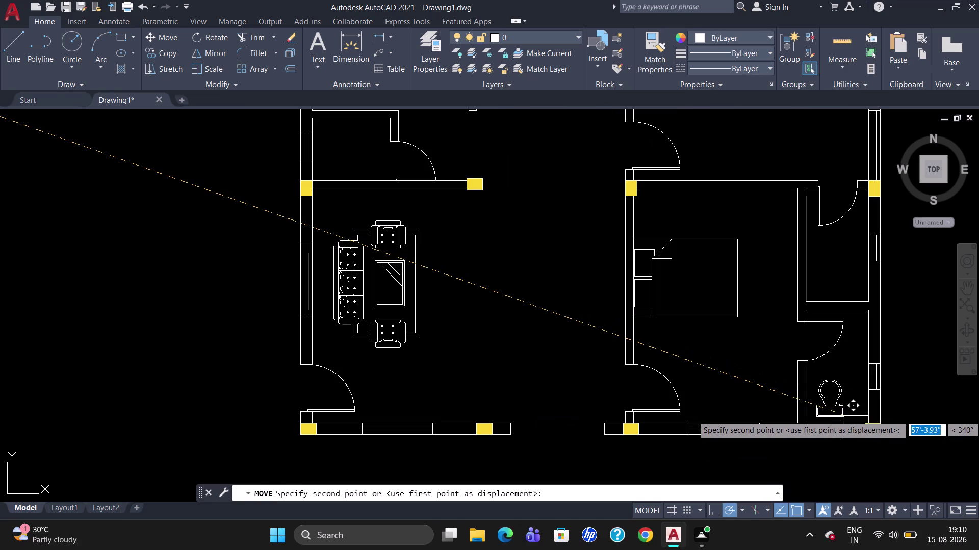
click(849, 422)
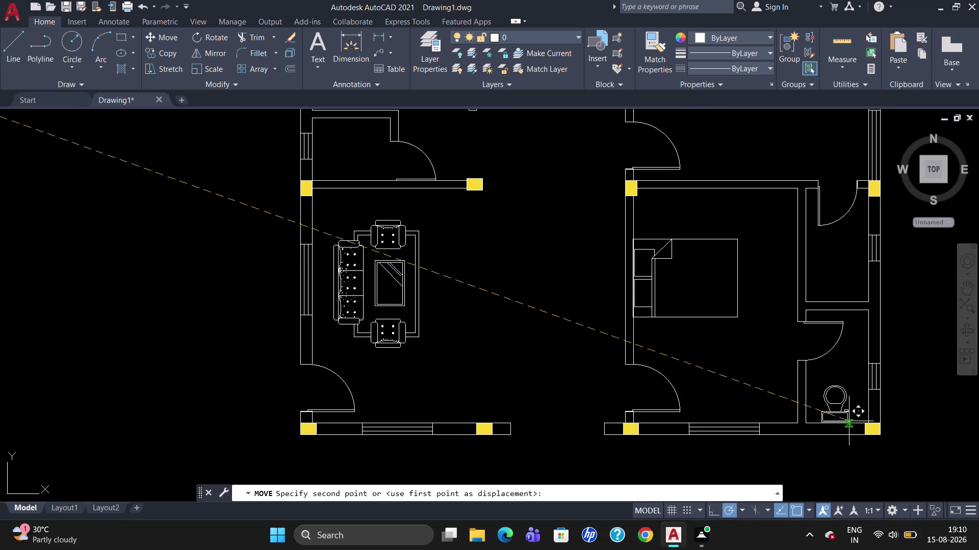
click(835, 407)
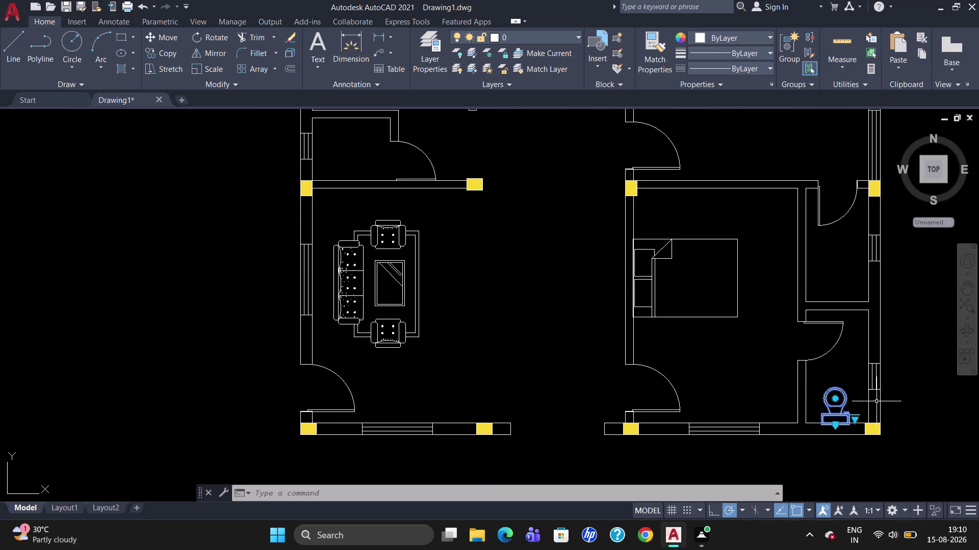
key(m)
key(Return)
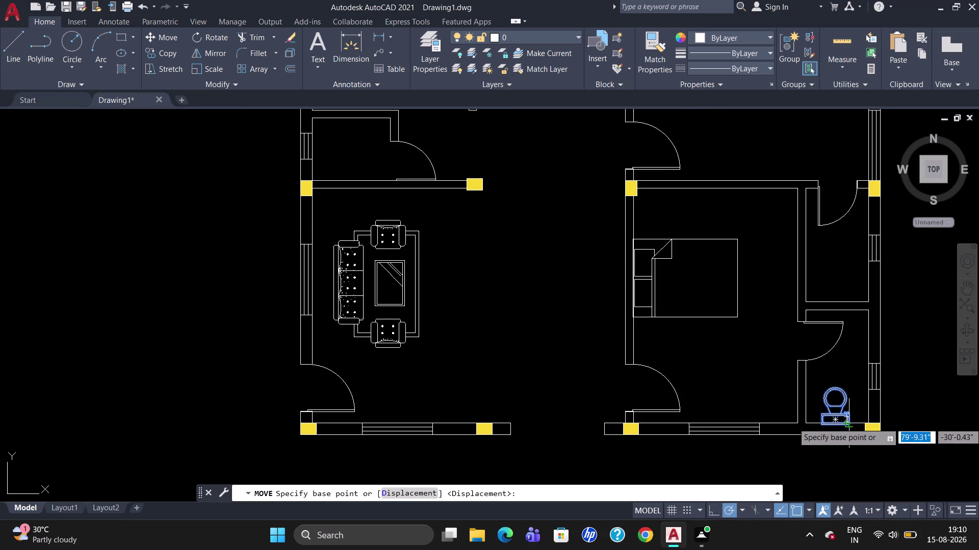
click(852, 423)
scroll(up, 3)
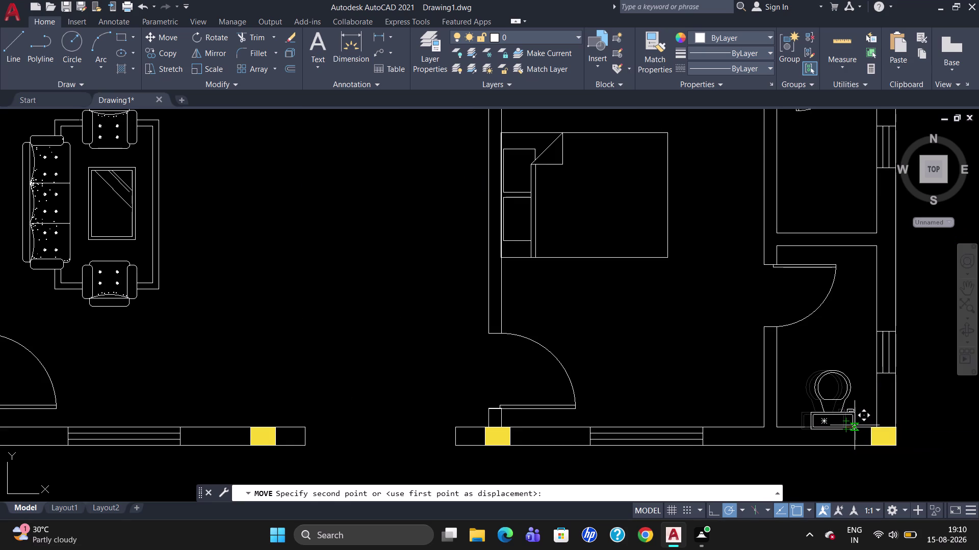
click(854, 425)
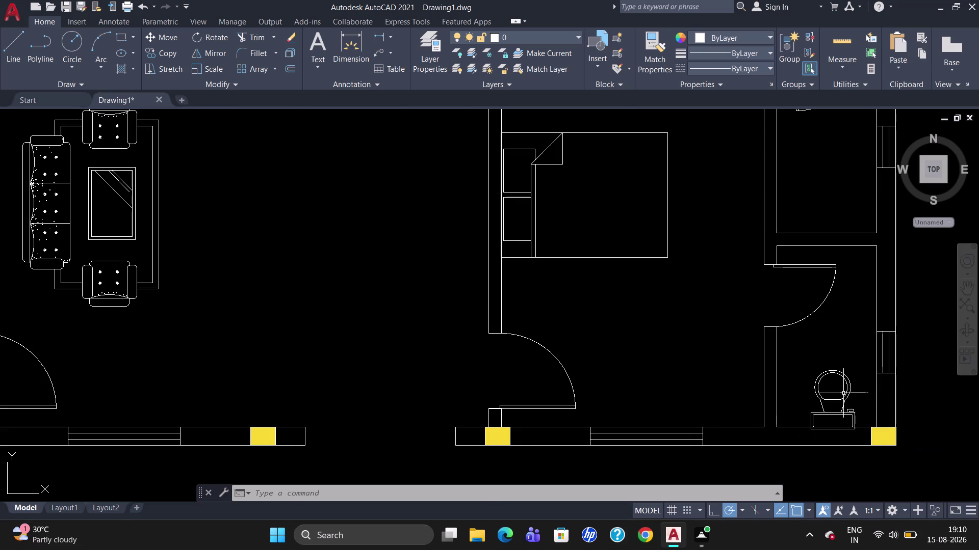
Nudge the toilet down against the bathroom's bottom wall.
click(838, 389)
click(844, 382)
click(845, 381)
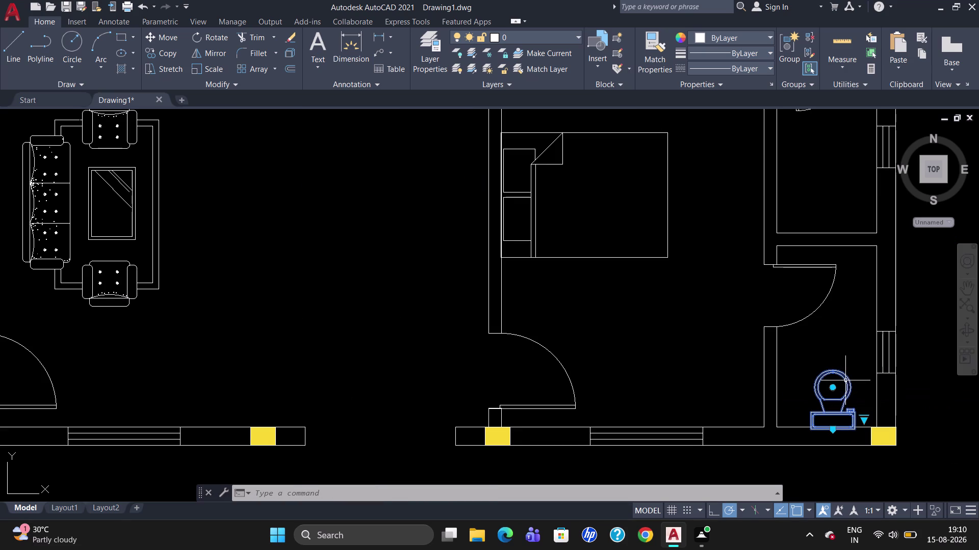
key(m)
key(Return)
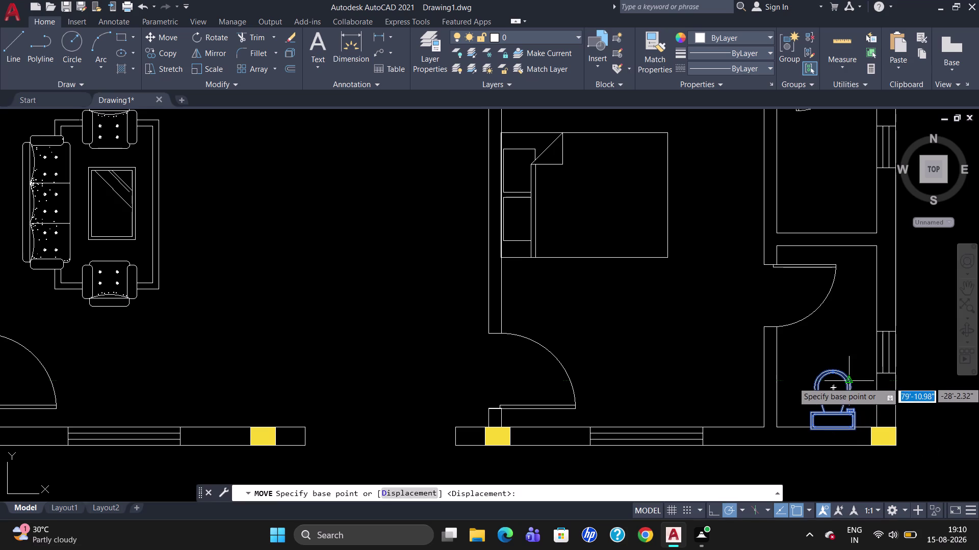
click(857, 432)
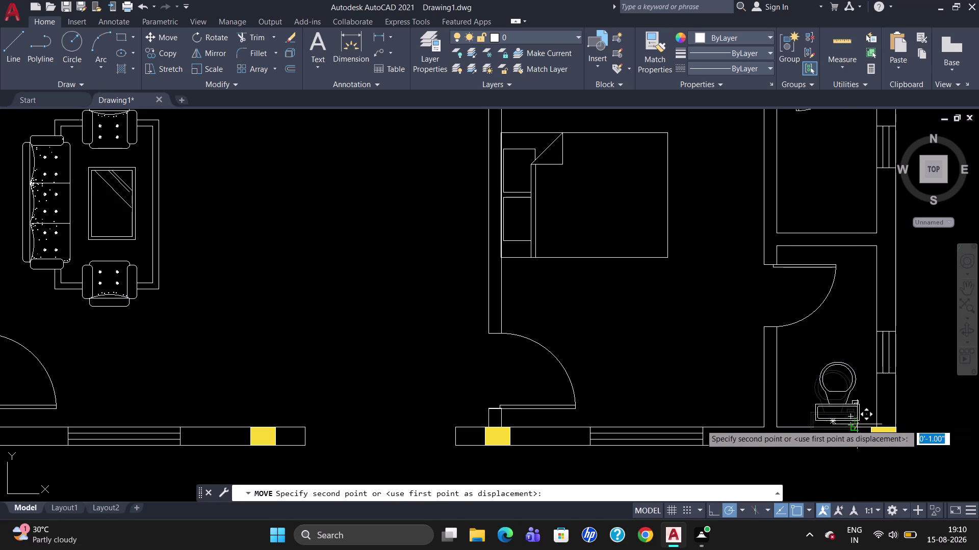
click(857, 425)
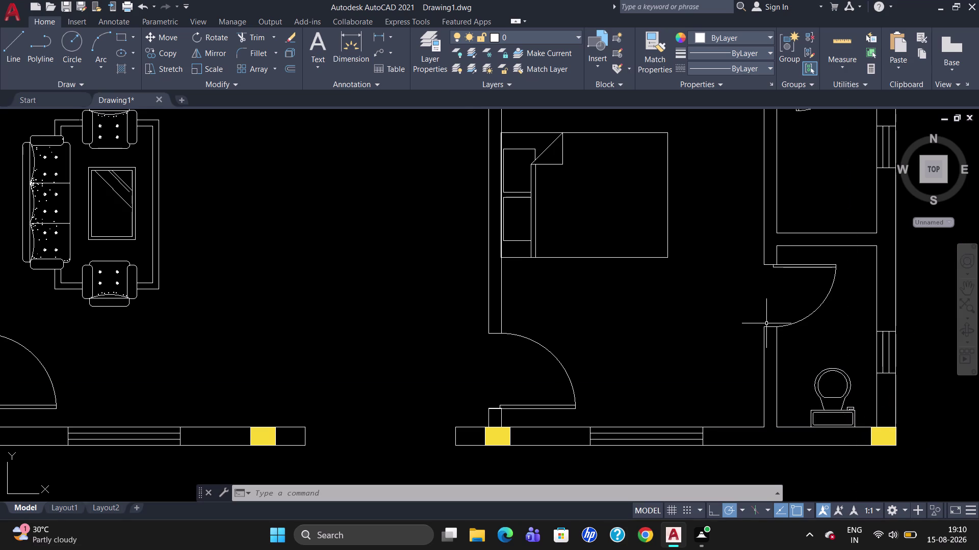
Zoom out to the whole plan and back in on the upper-right bedroom.
scroll(down, 3)
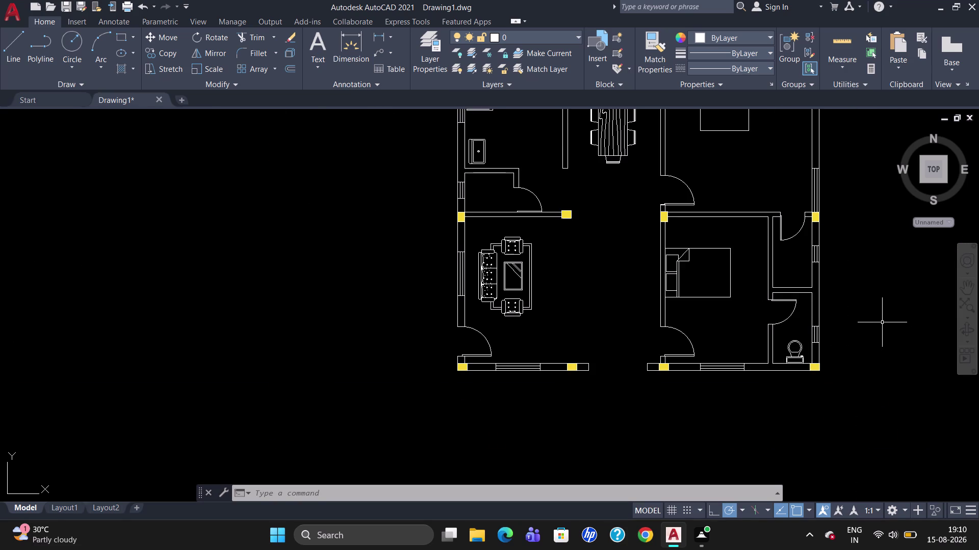
scroll(up, 3)
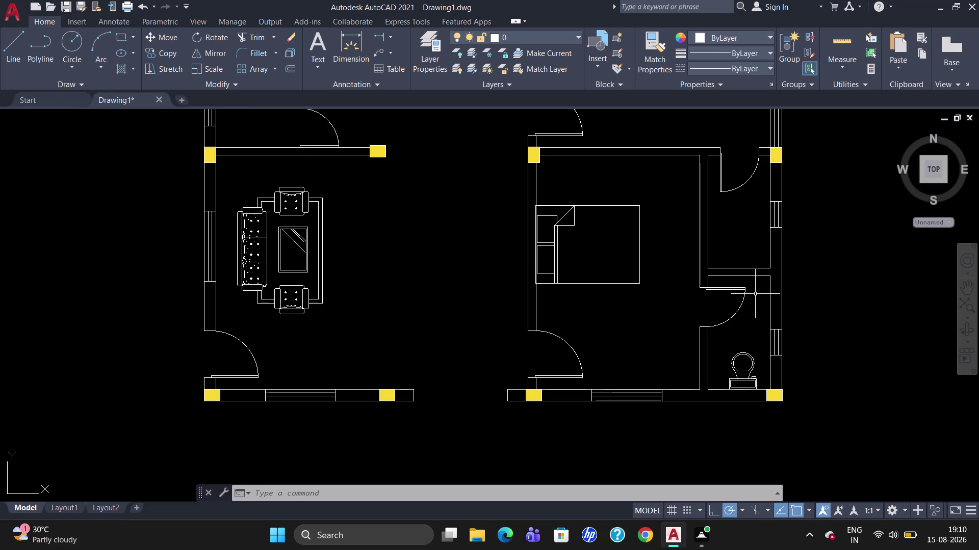
scroll(down, 3)
scroll(up, 3)
scroll(down, 3)
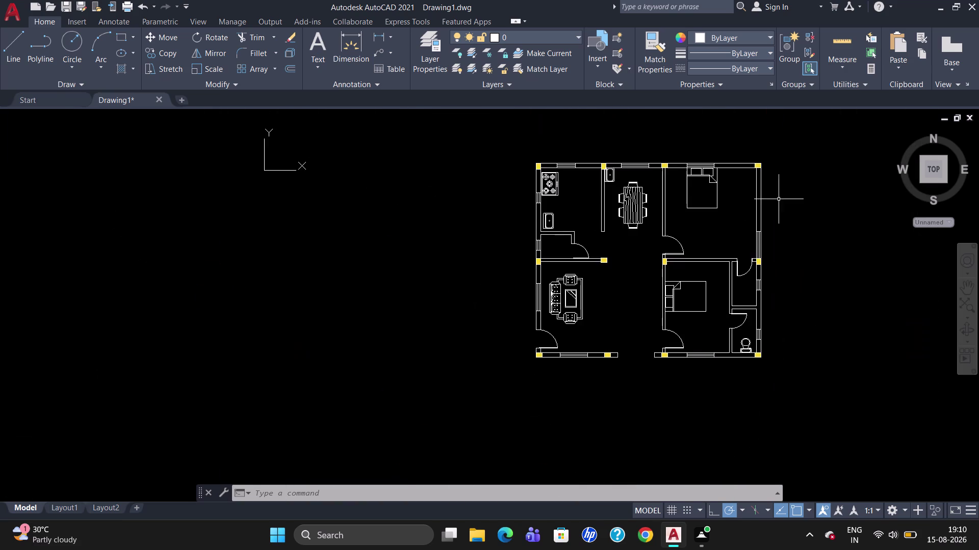
scroll(up, 3)
text(R)
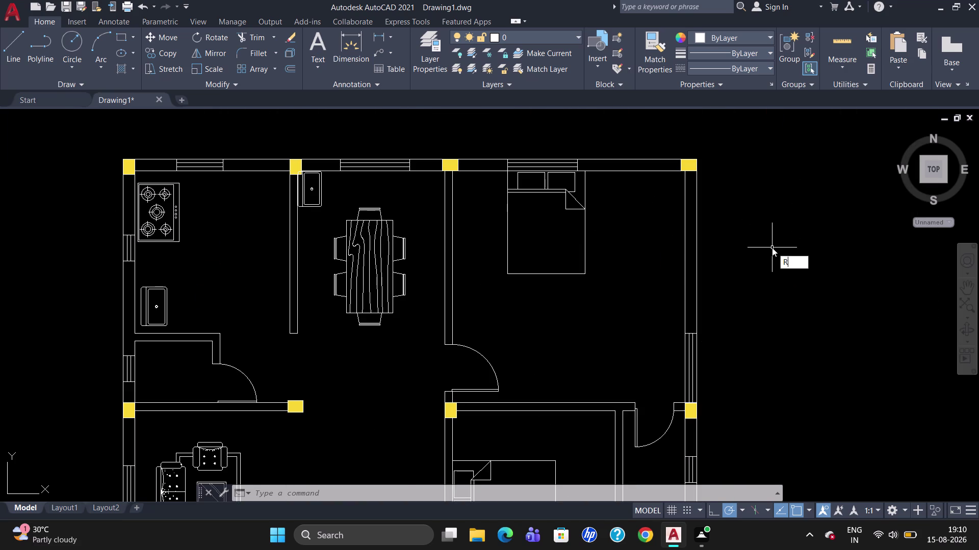
text(EC)
key(Return)
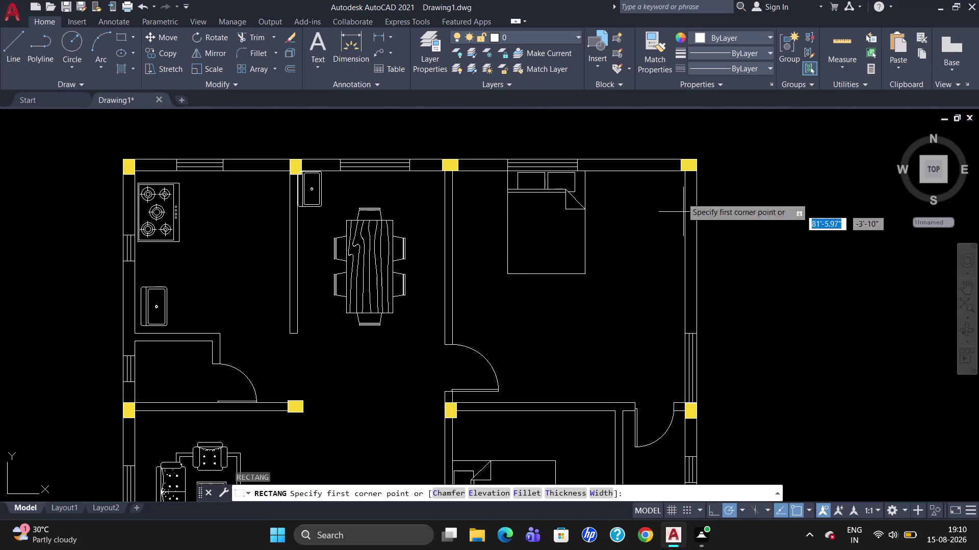
click(684, 175)
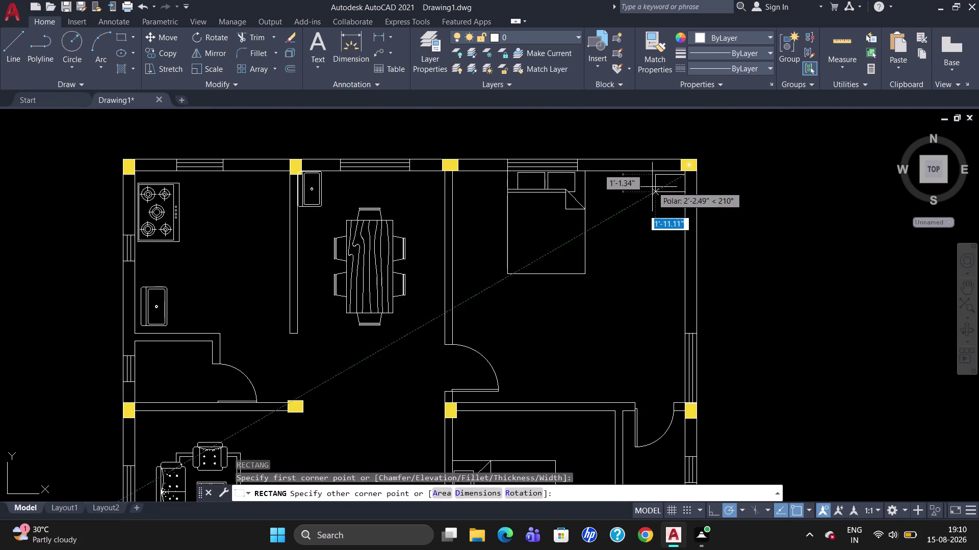
key(Escape)
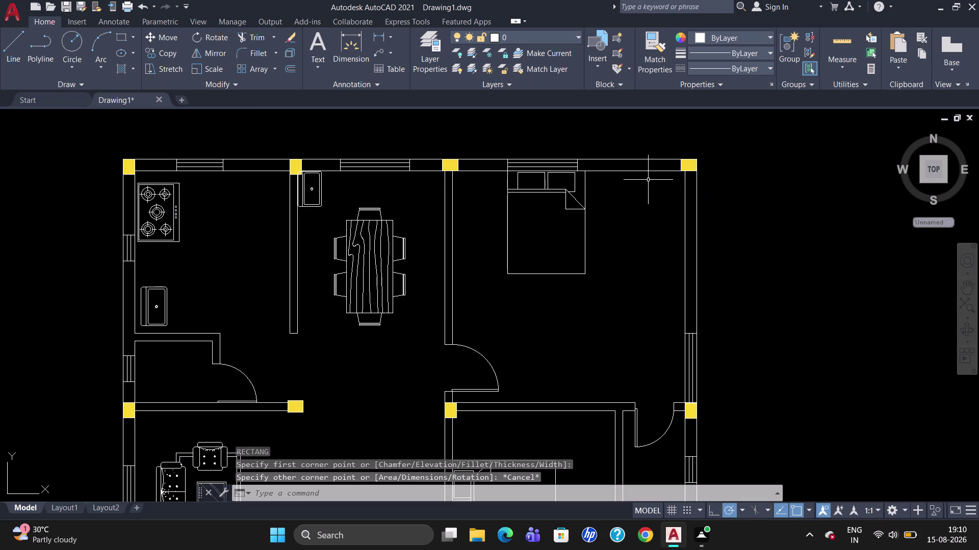
text(REC)
key(Return)
scroll(up, 3)
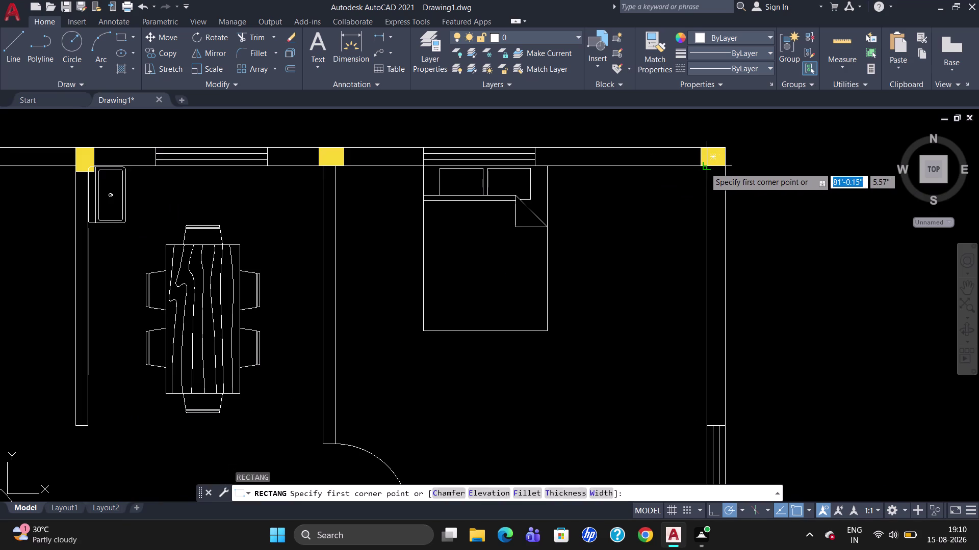
click(705, 167)
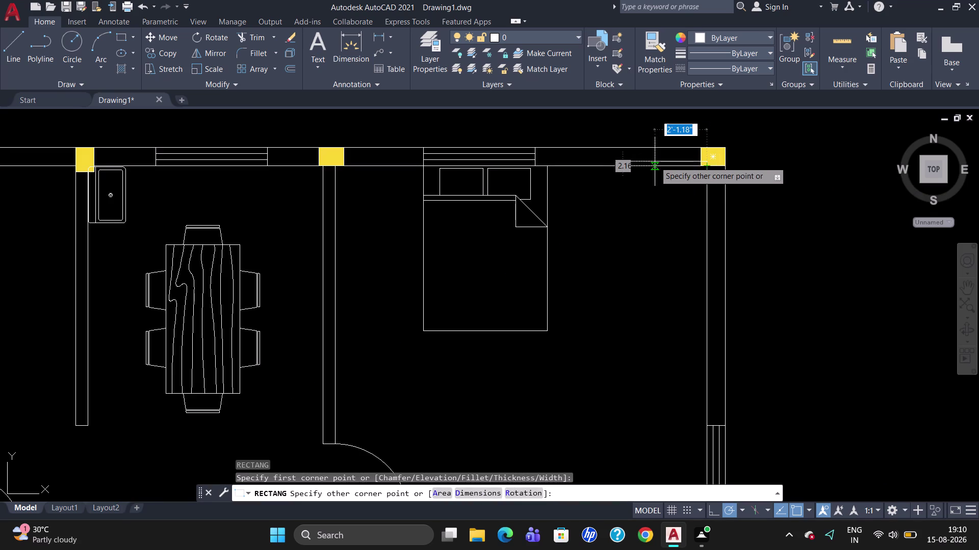
key(2)
key(apostrophe)
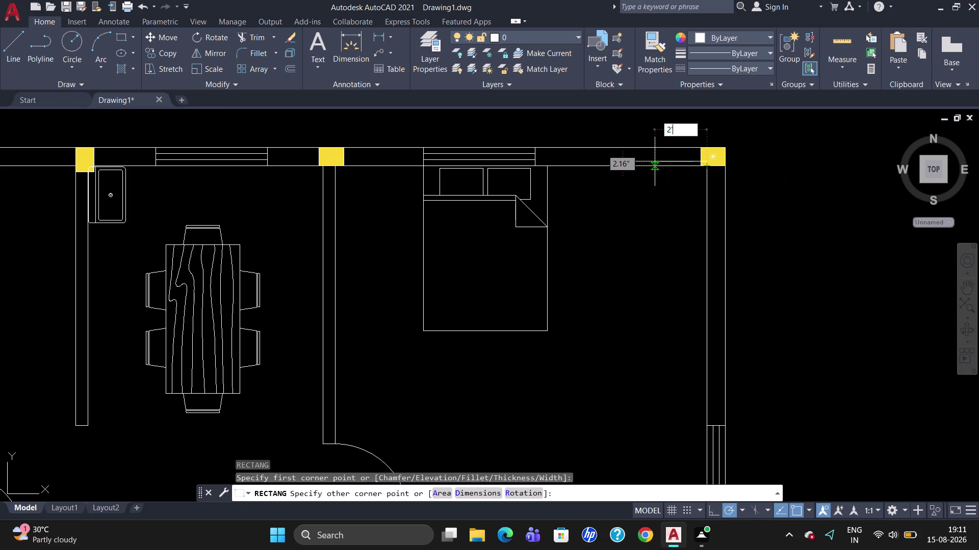
key(Tab)
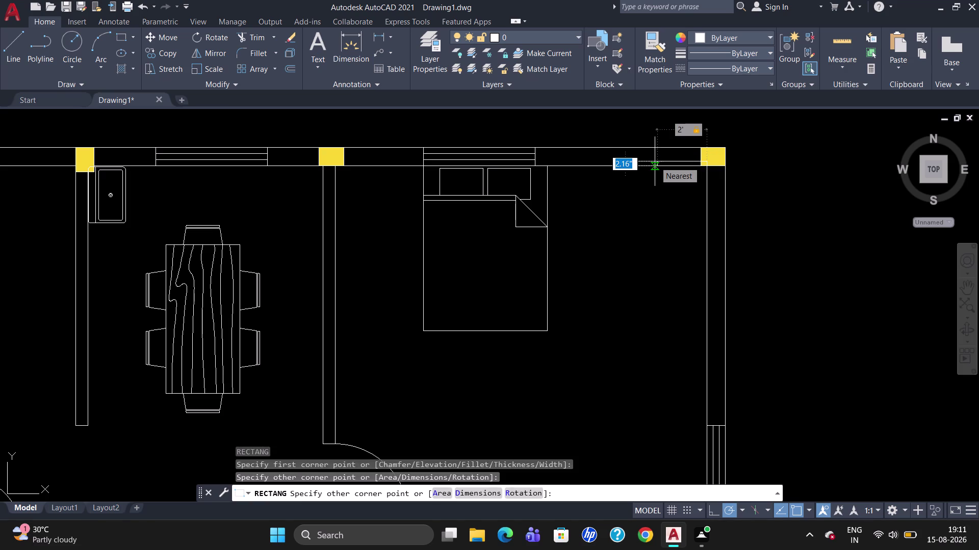
key(1)
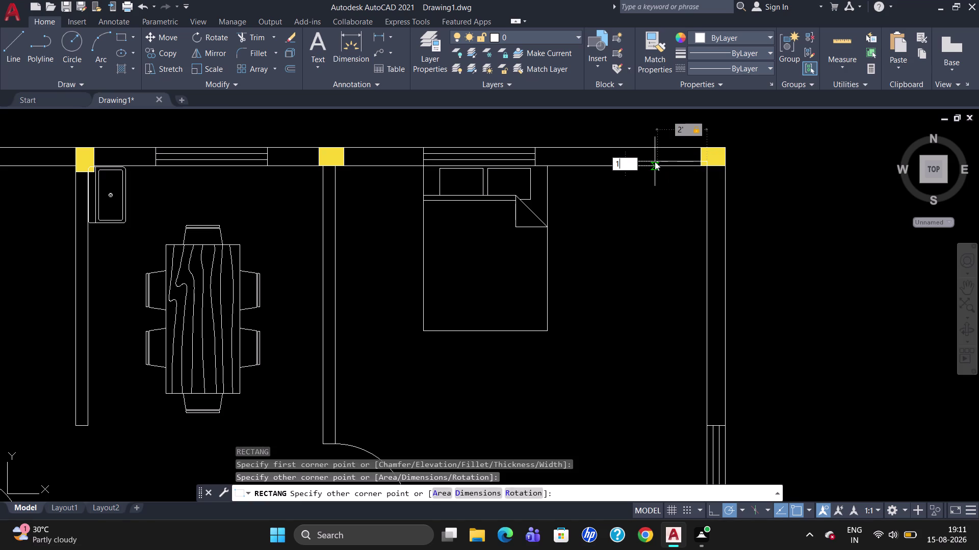
key(5)
key(apostrophe)
key(Return)
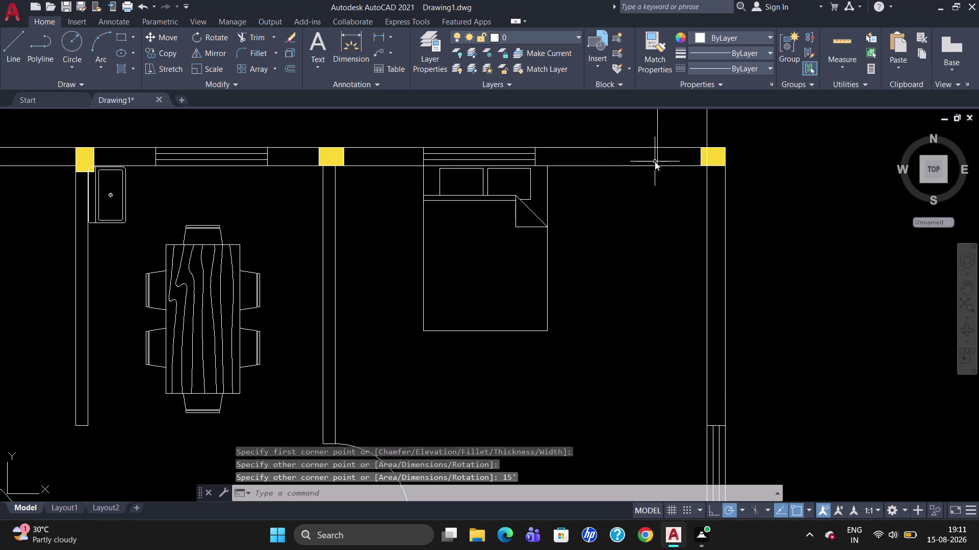
click(657, 147)
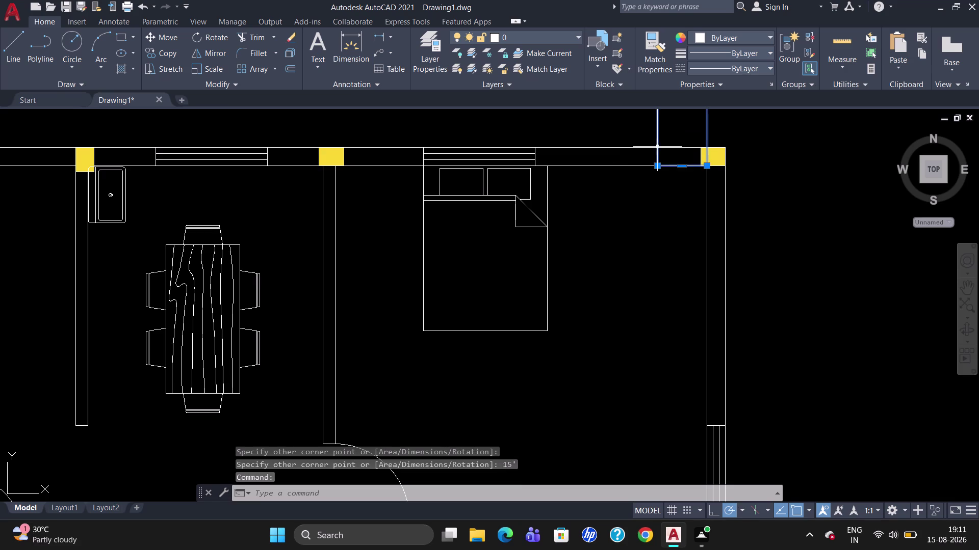
key(Delete)
text(RE)
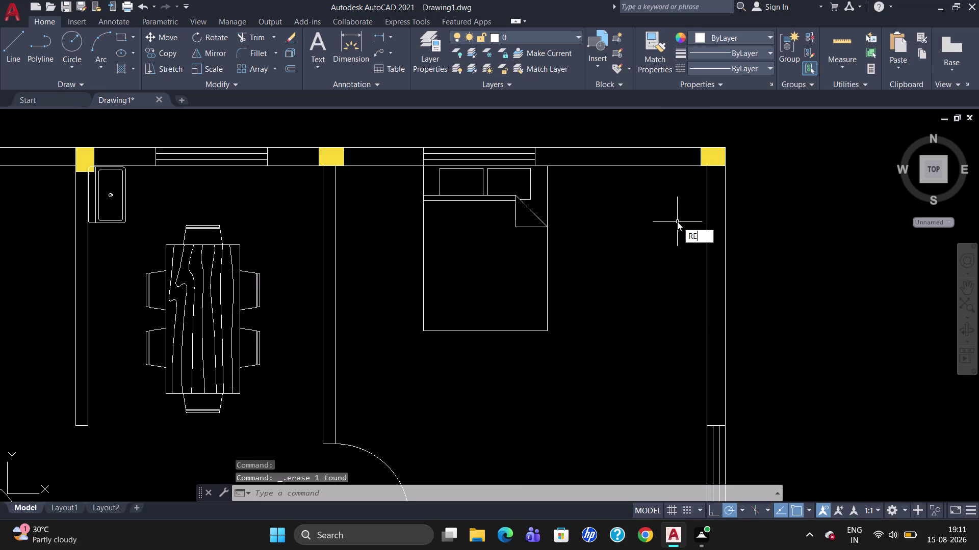
key(c)
key(Return)
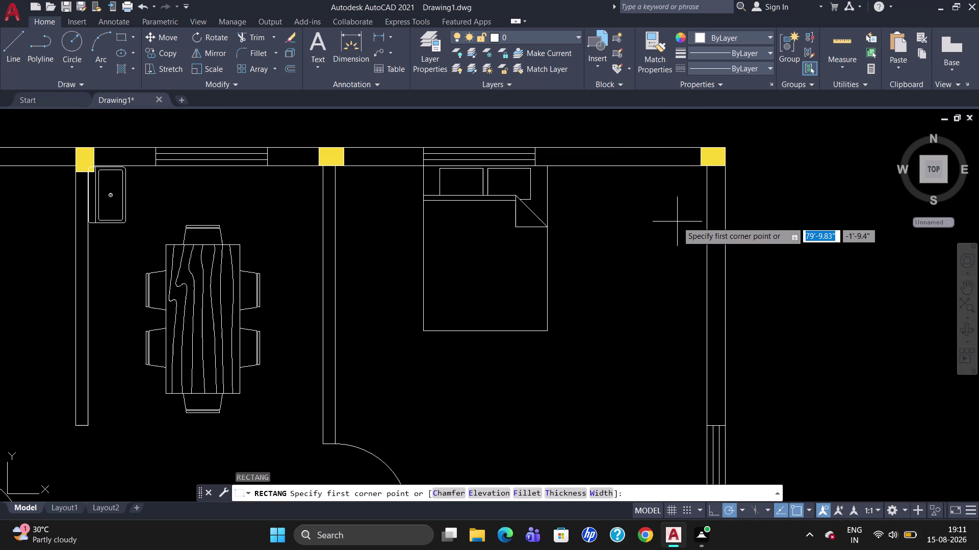
click(708, 166)
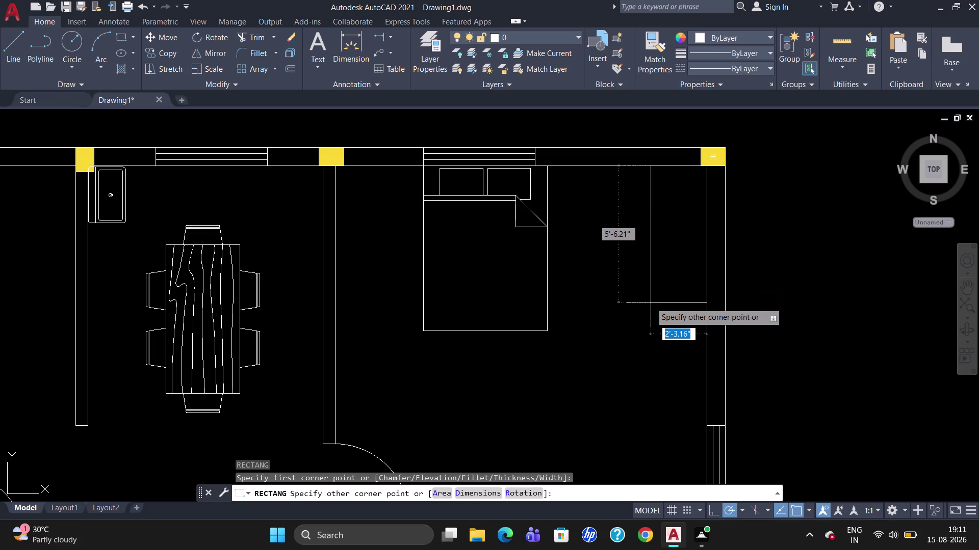
text(2')
key(Tab)
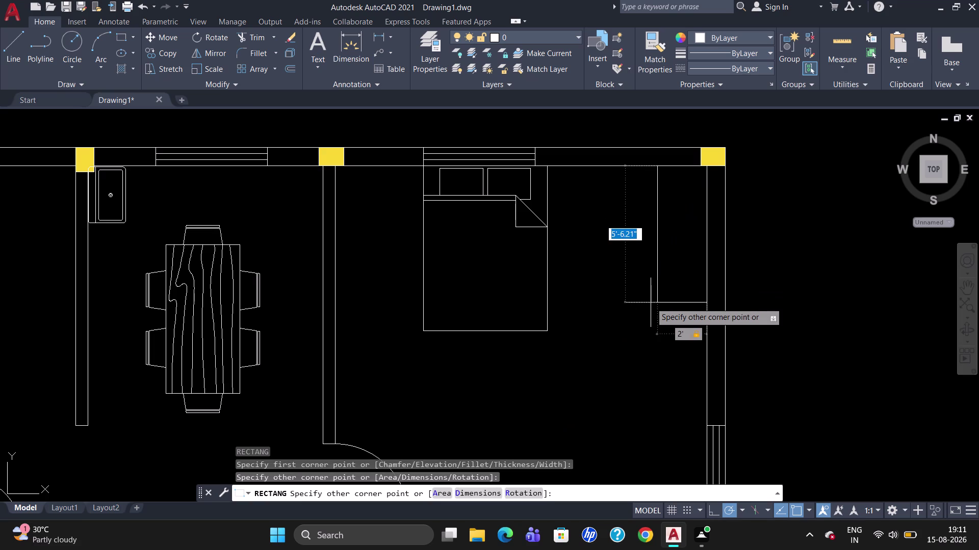
text(15)
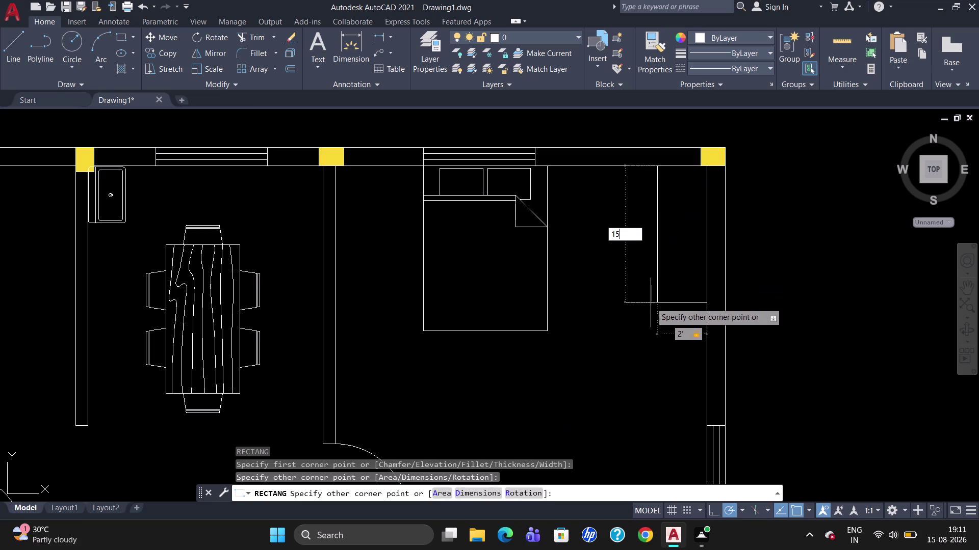
text(')
key(Return)
key(Escape)
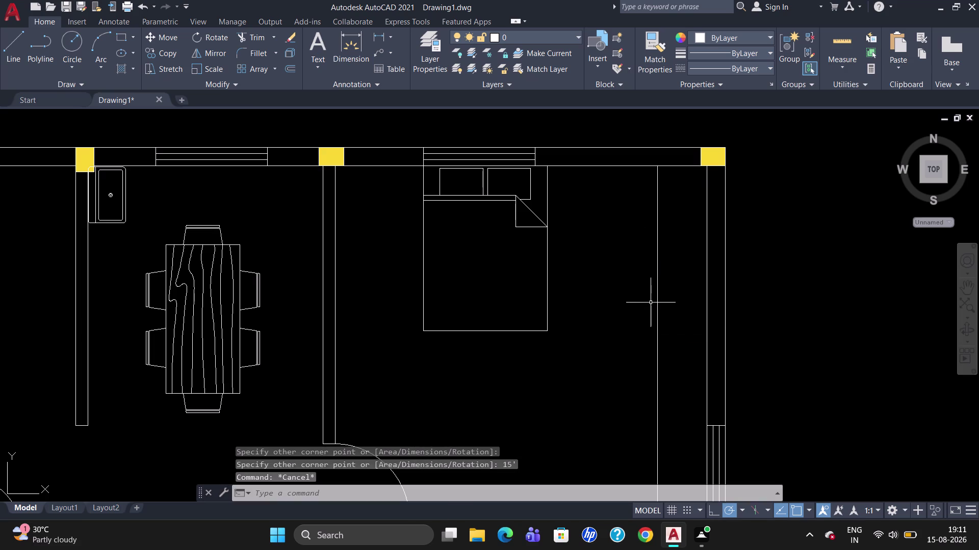
scroll(down, 3)
scroll(up, 3)
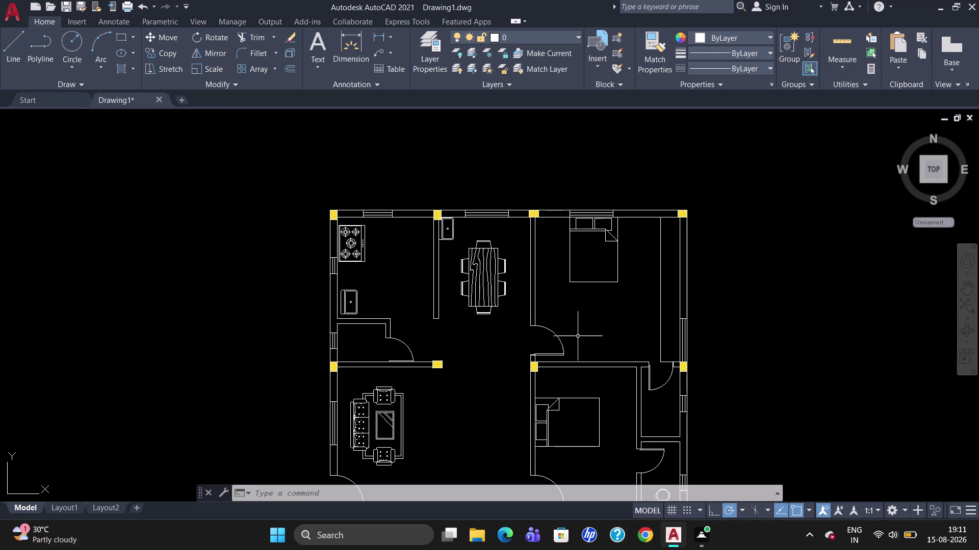
click(663, 363)
key(Delete)
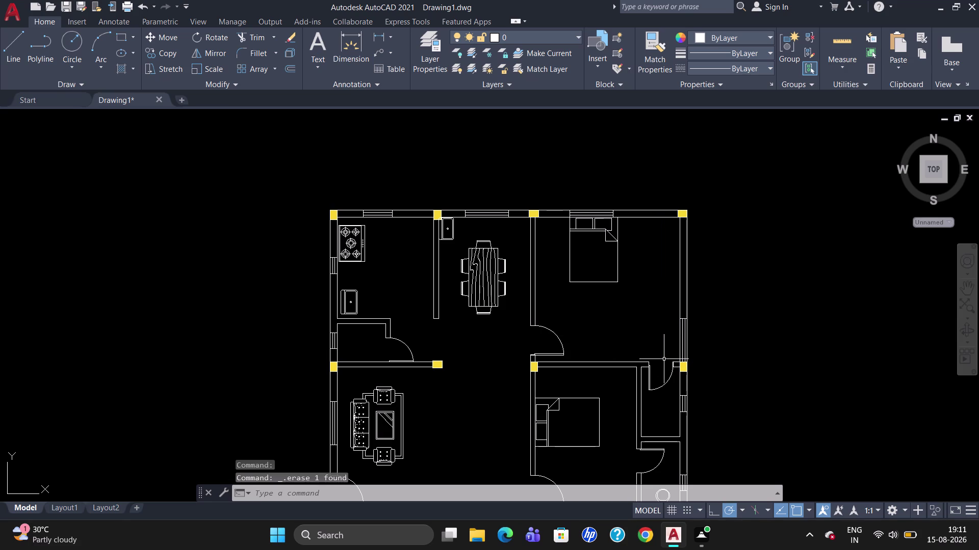
Start a rectangle at the upper-right bedroom's top-right inner corner.
text(REC)
key(Return)
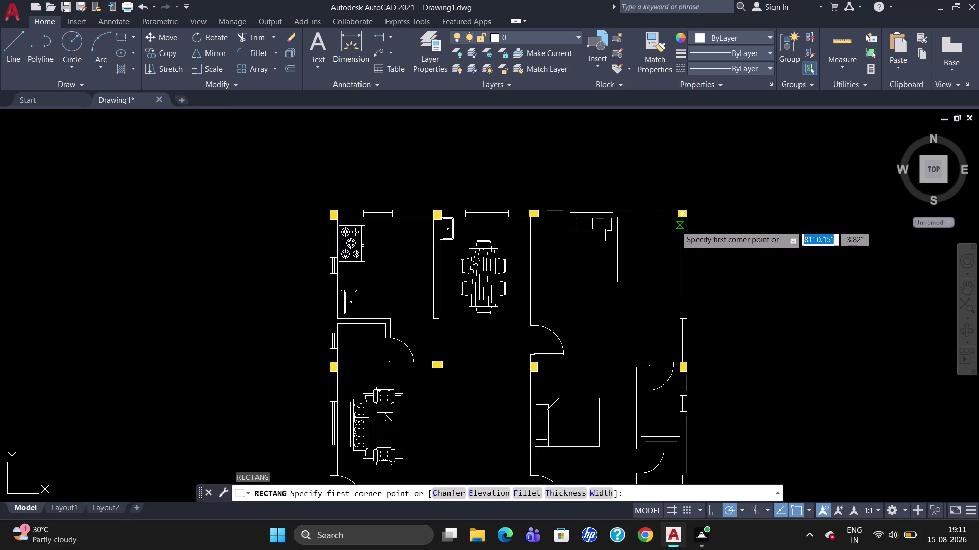
scroll(up, 3)
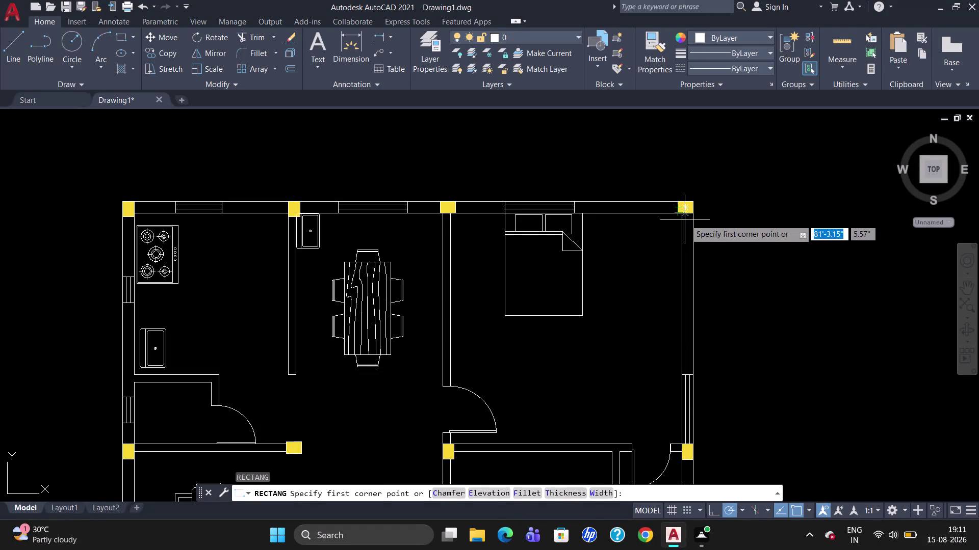
scroll(up, 3)
click(679, 215)
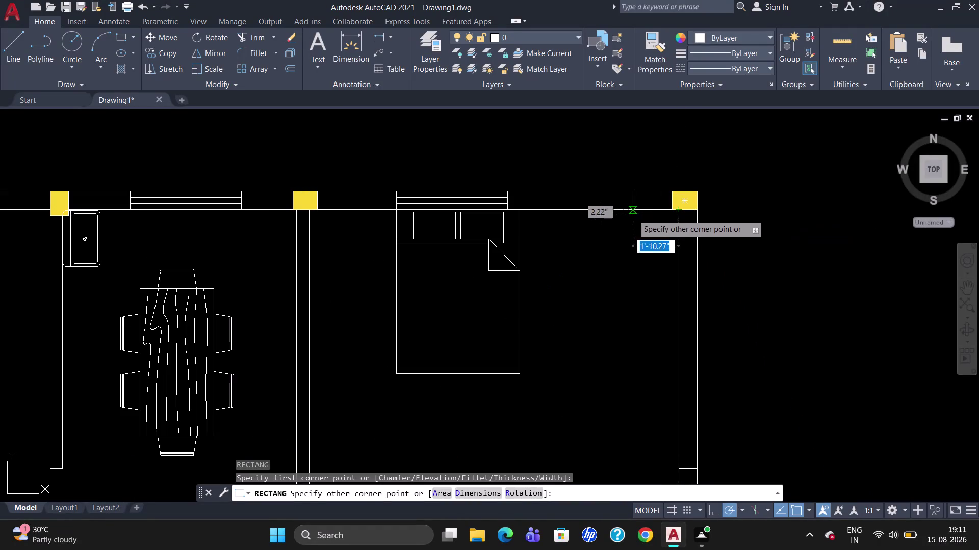
Size the wardrobe rectangle 2' wide by 10' long.
key(2)
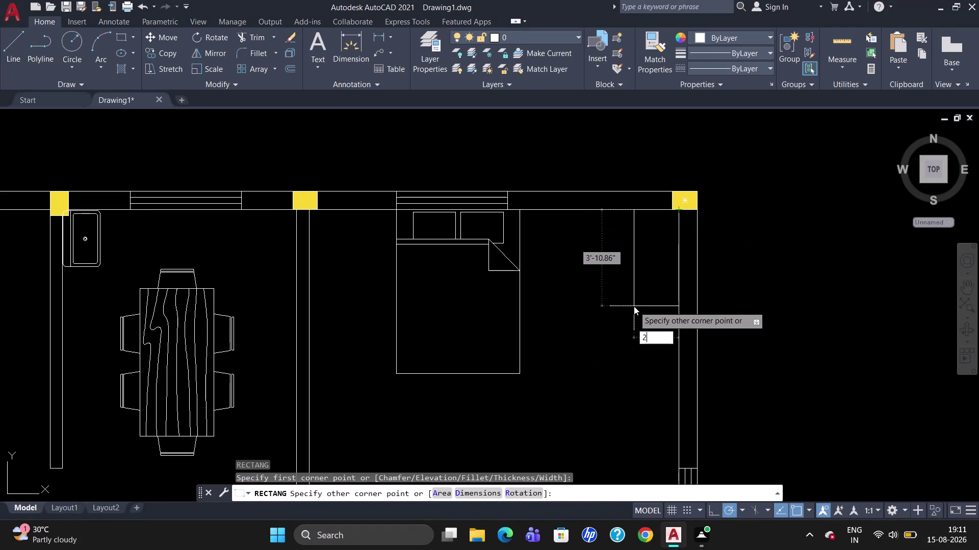
key(apostrophe)
key(Tab)
text(10)
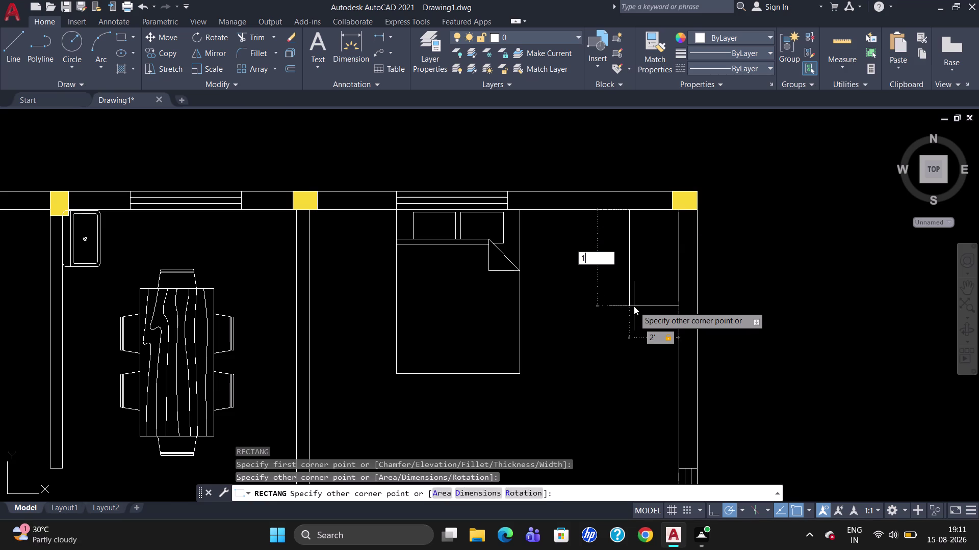
key(apostrophe)
key(Return)
key(Escape)
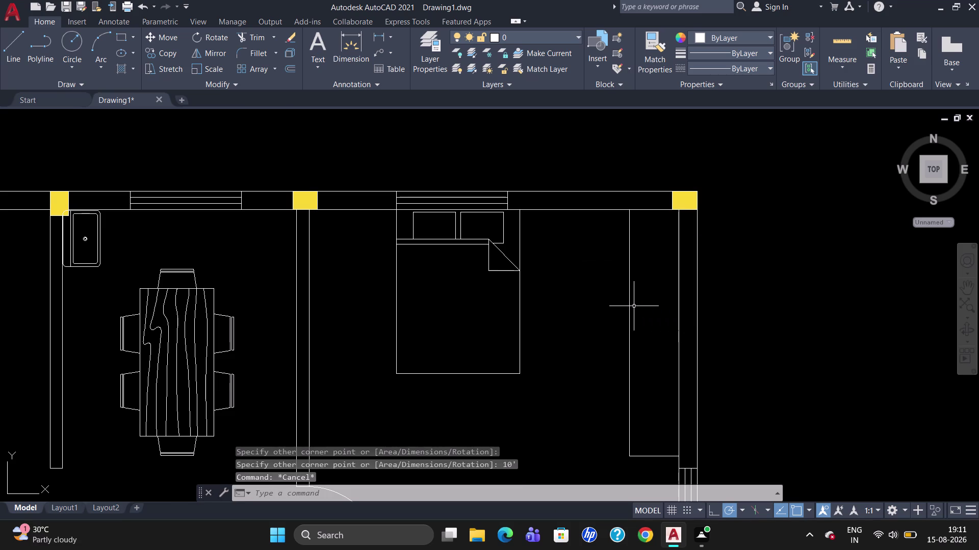
scroll(down, 3)
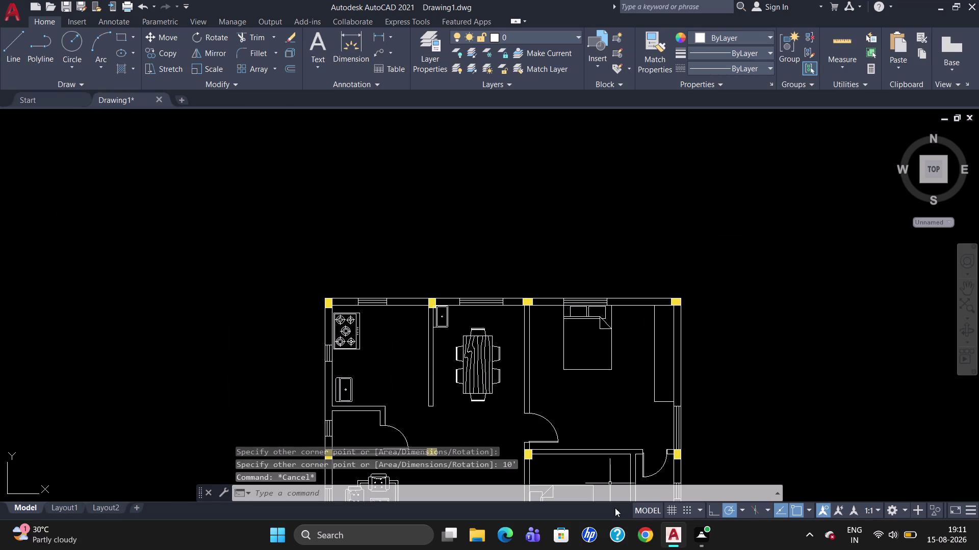
scroll(up, 3)
scroll(up, 3)
scroll(down, 3)
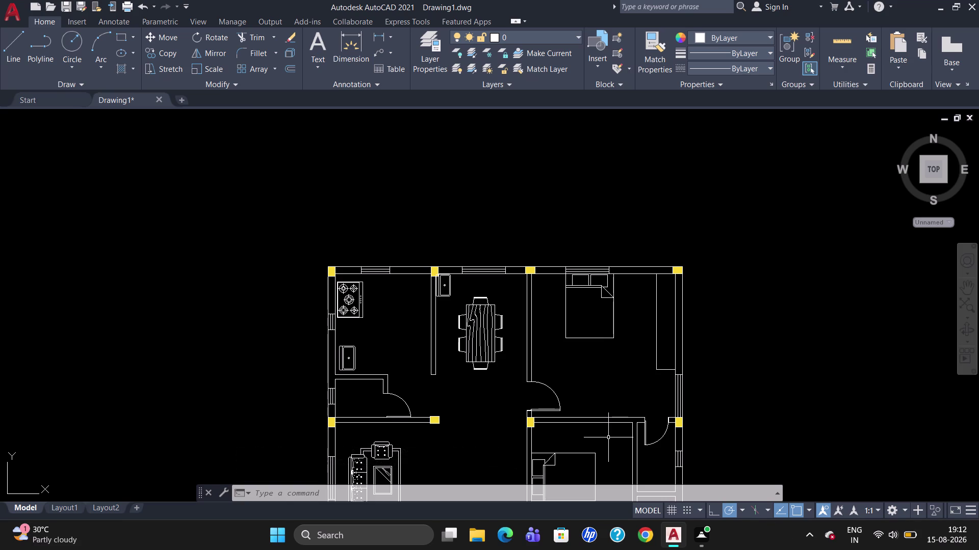
scroll(down, 3)
scroll(up, 3)
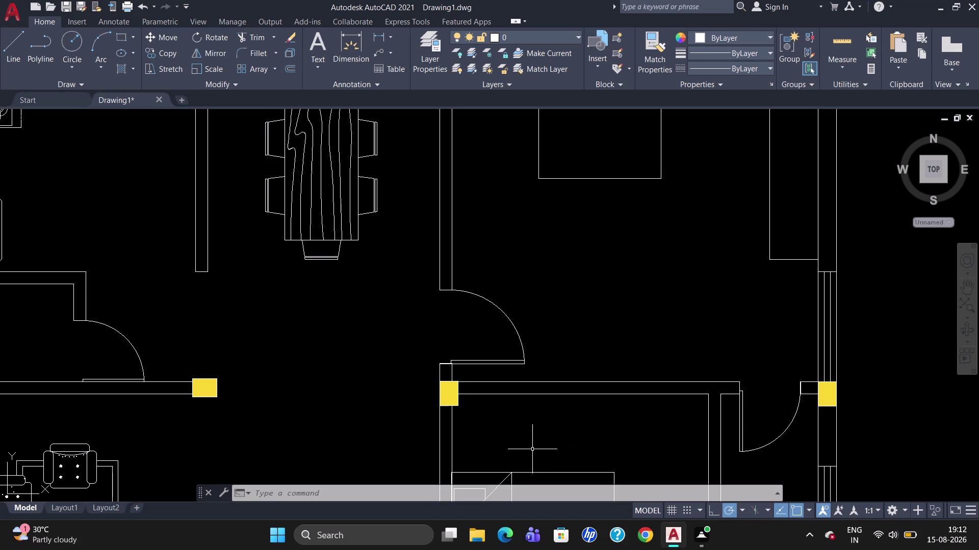
key(l)
key(BackSpace)
key(e)
key(BackSpace)
text(REC)
key(Return)
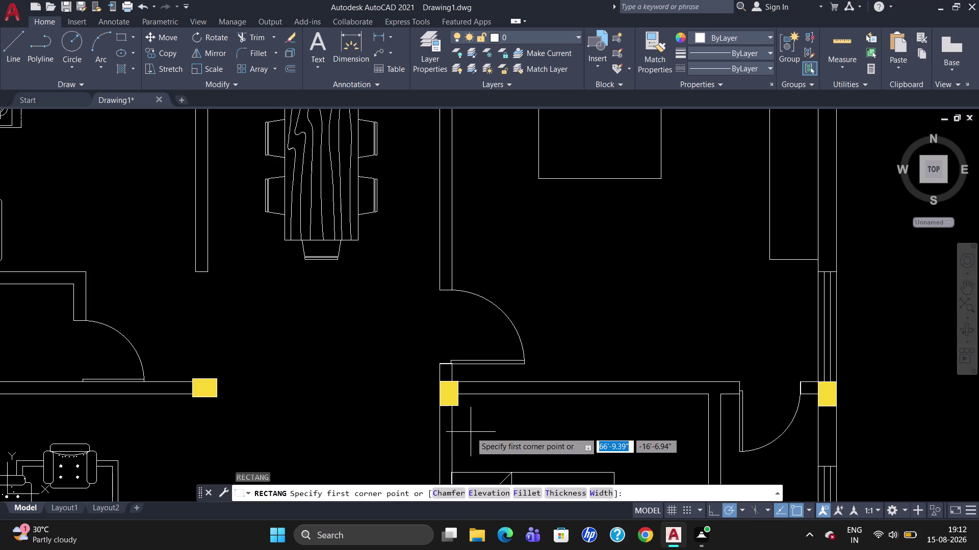
drag(454, 397, 456, 401)
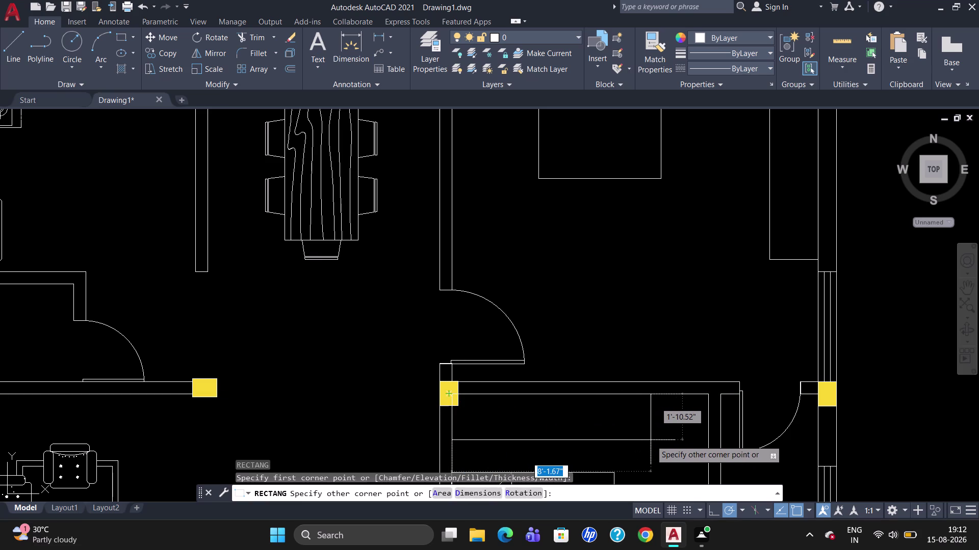
key(2)
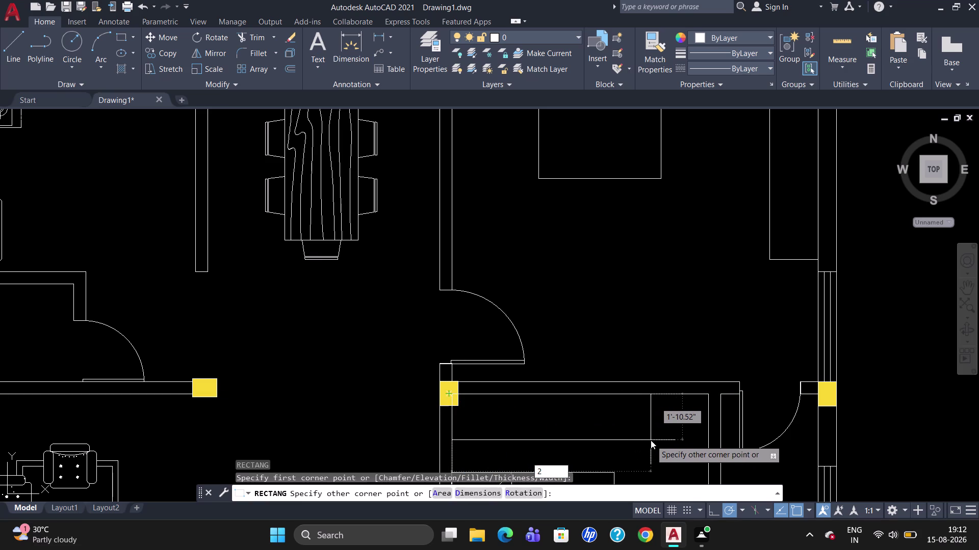
key(BackSpace)
text(1)
text(0)
text('6)
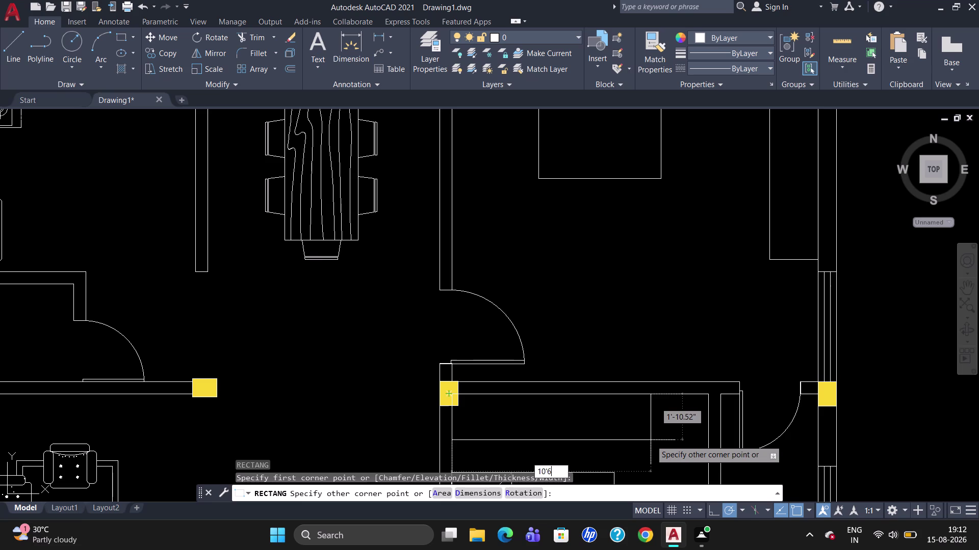
key(BackSpace)
key(minus)
text(6)
text(")
key(Tab)
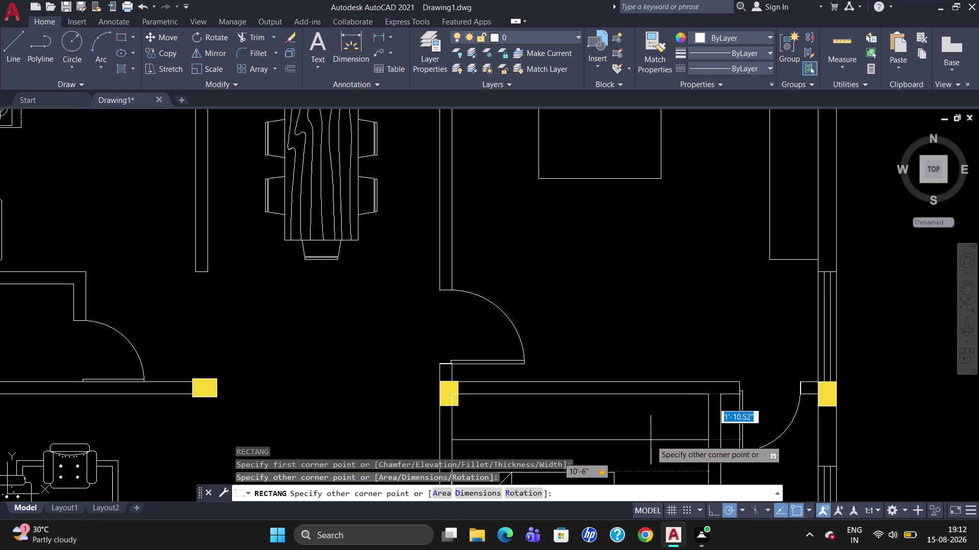
key(2)
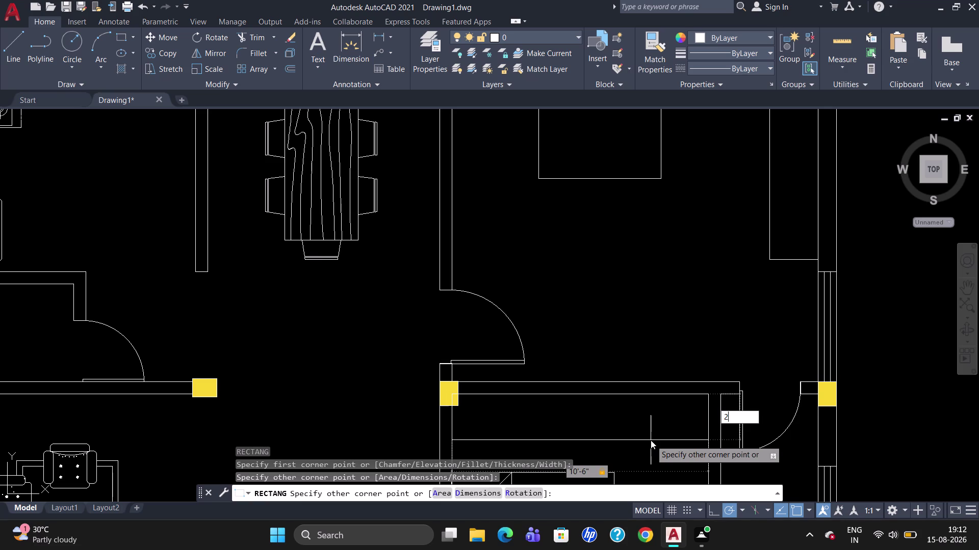
key(apostrophe)
key(Return)
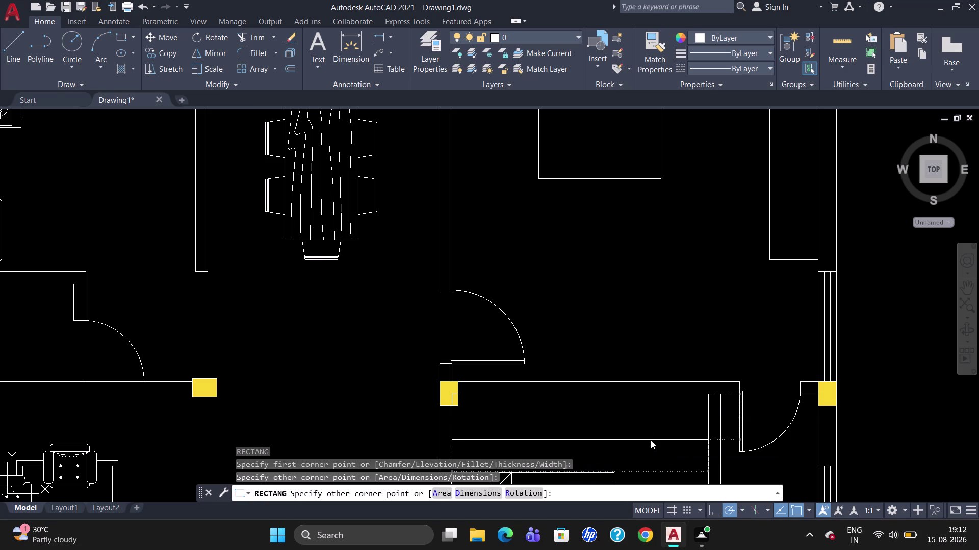
key(Escape)
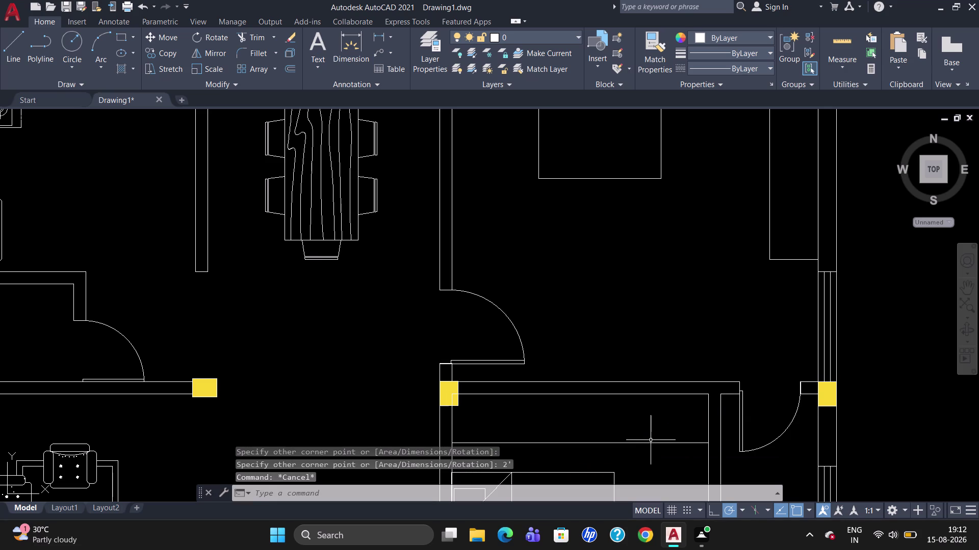
scroll(down, 3)
scroll(down, 3)
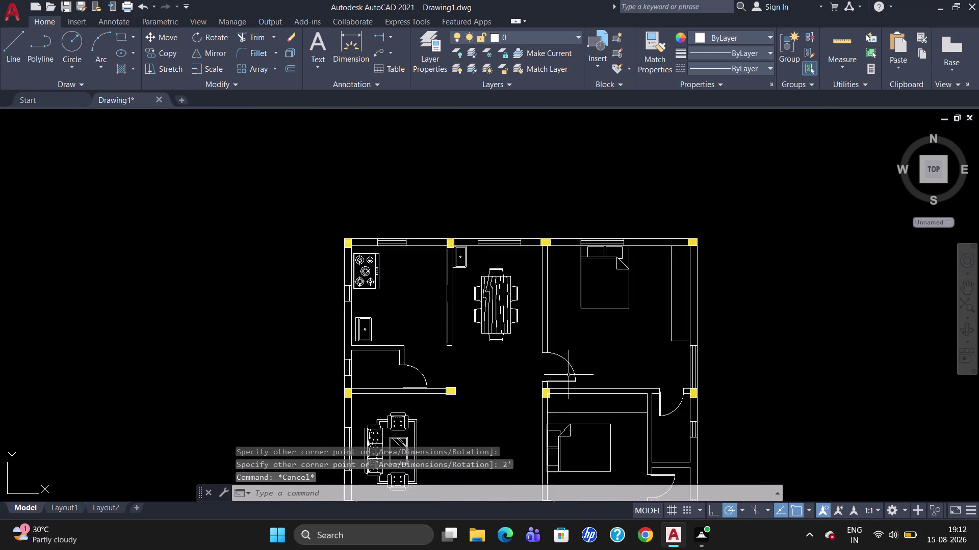
scroll(up, 3)
scroll(down, 3)
scroll(up, 3)
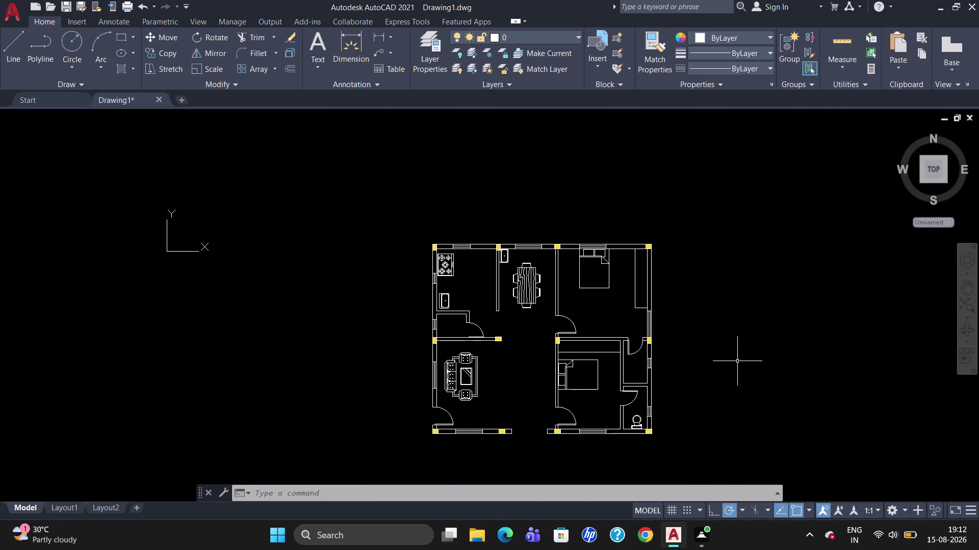
key(i)
Dismiss the McAfee antivirus expiry notice and close Windows Settings.
key(Return)
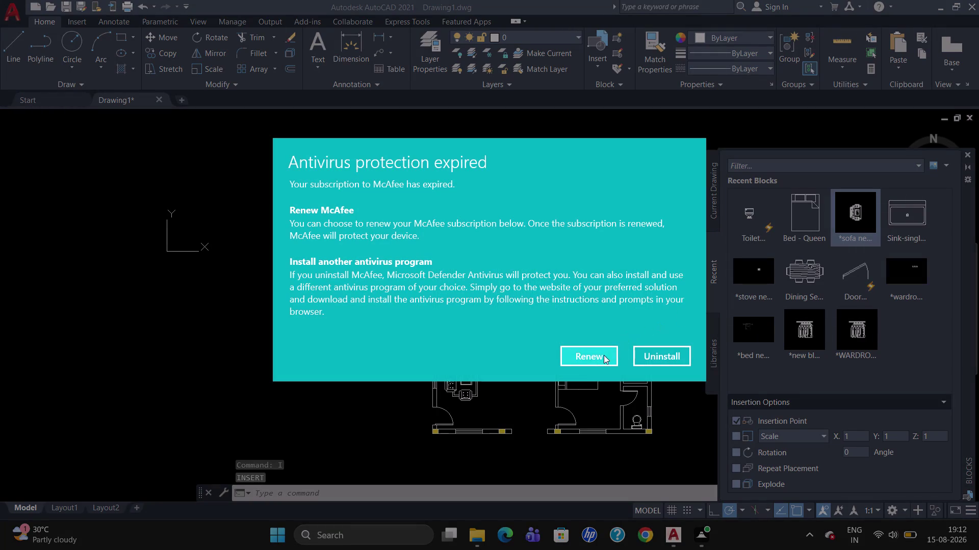
click(643, 355)
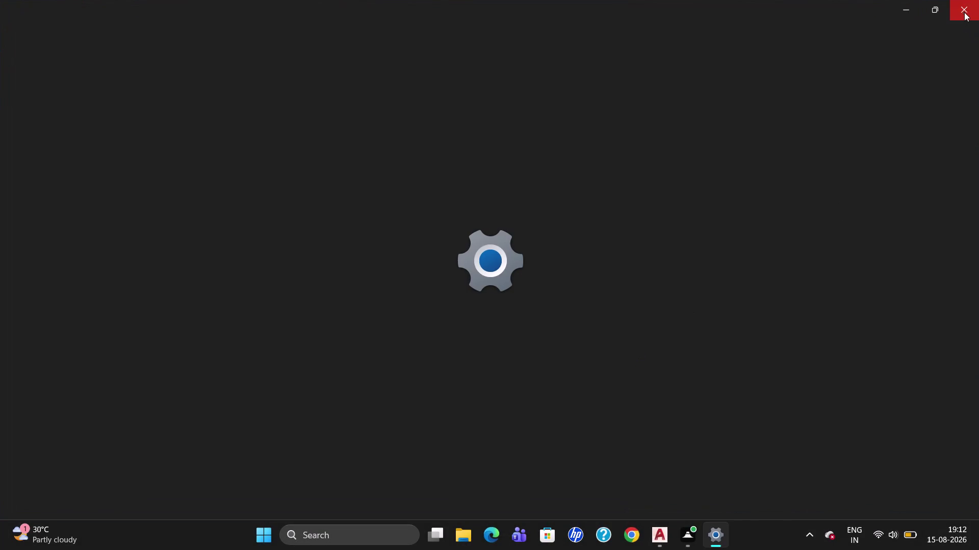
click(964, 6)
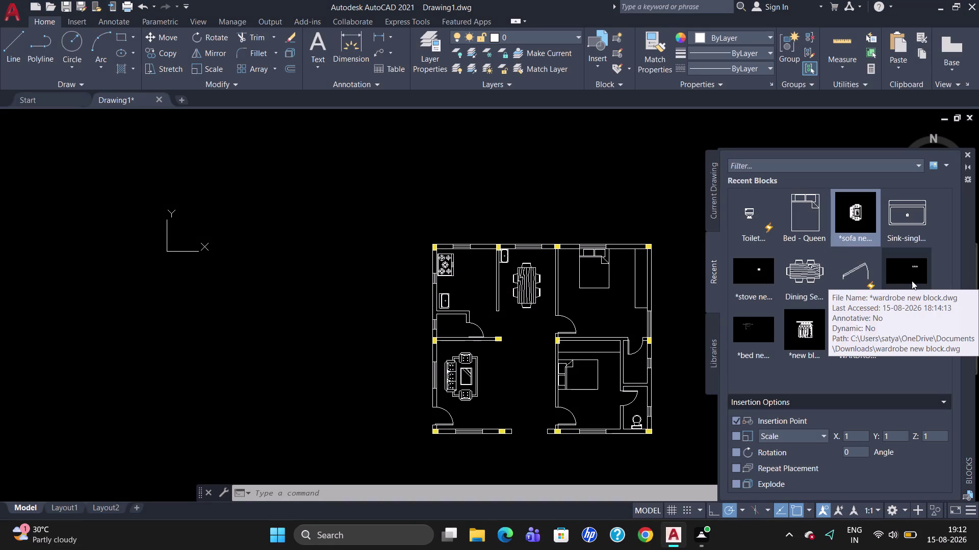
Insert the recent wardrobe block left of the plan, close the palette, and select it.
drag(904, 279, 283, 292)
click(283, 286)
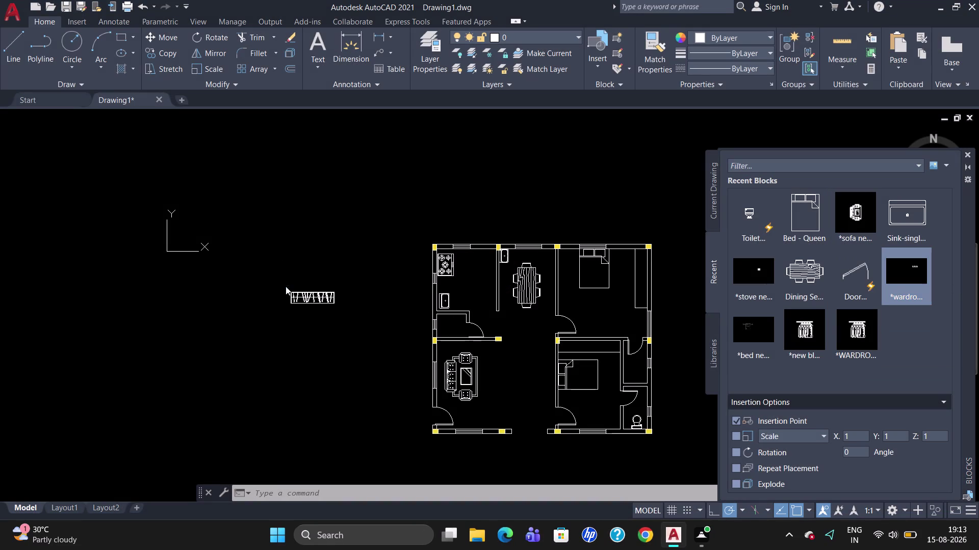
key(Escape)
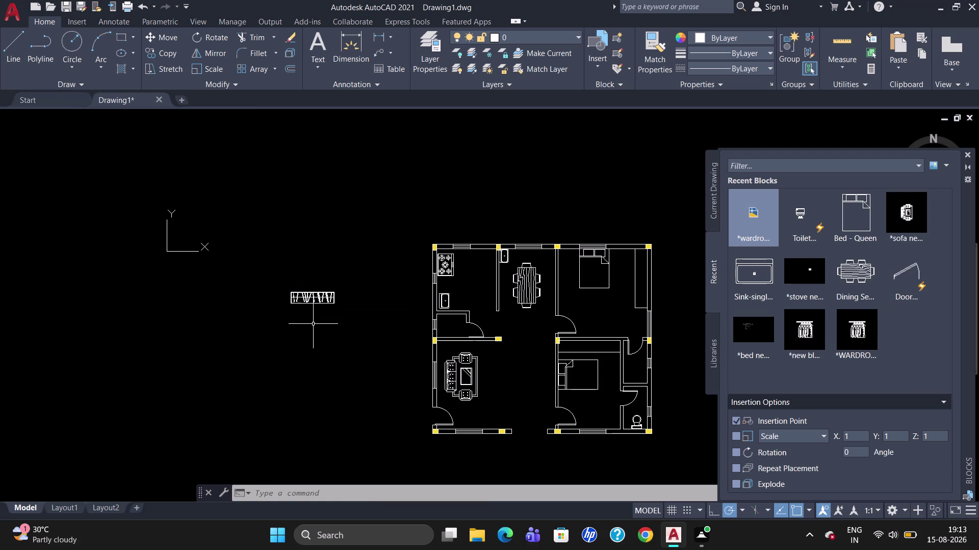
scroll(up, 3)
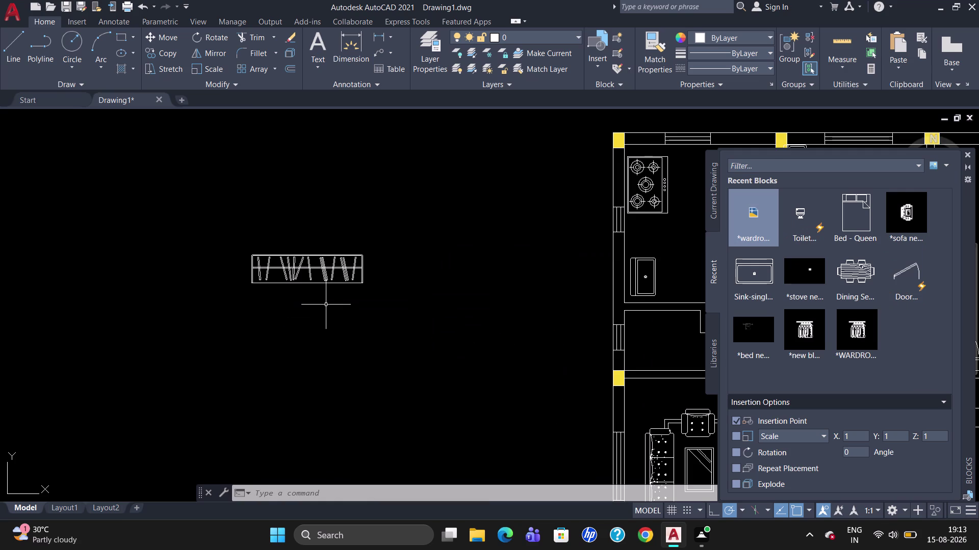
scroll(down, 3)
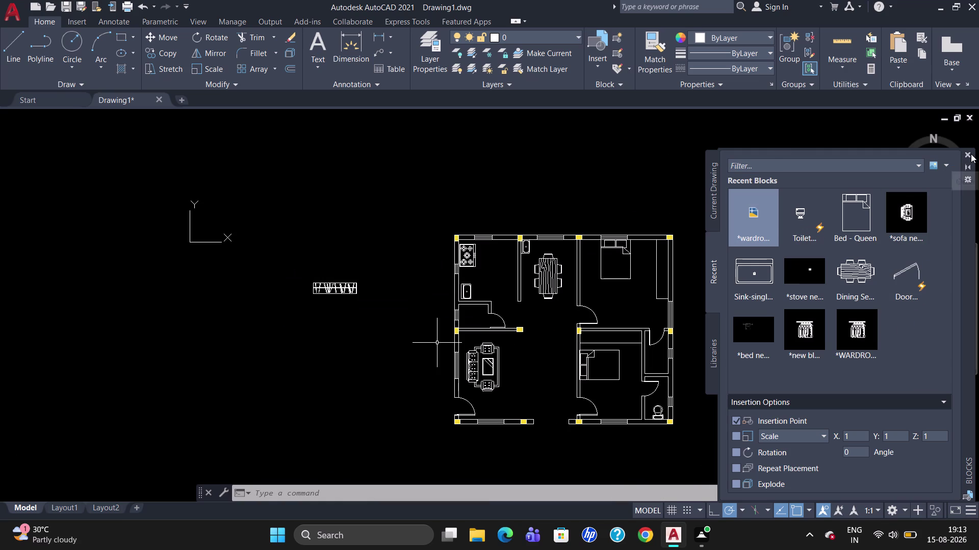
click(971, 154)
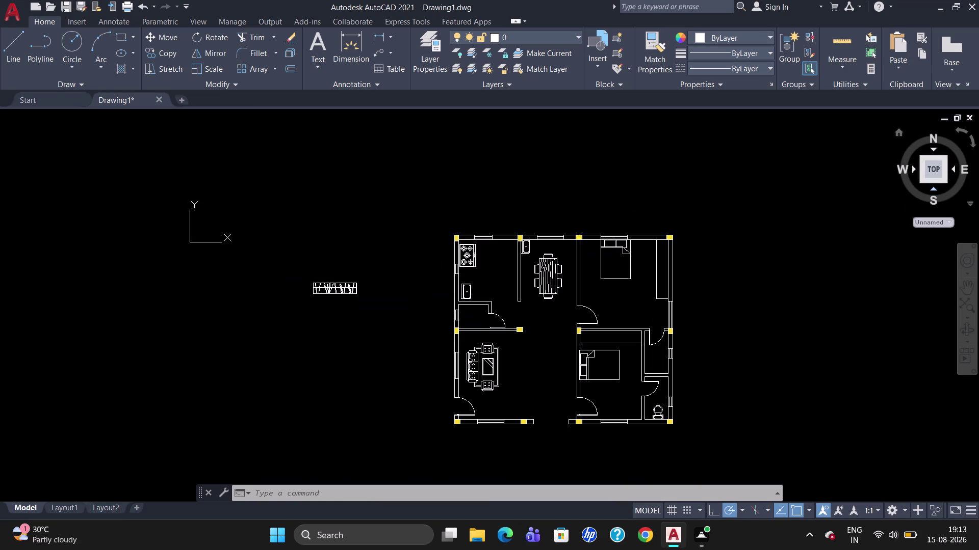
scroll(up, 3)
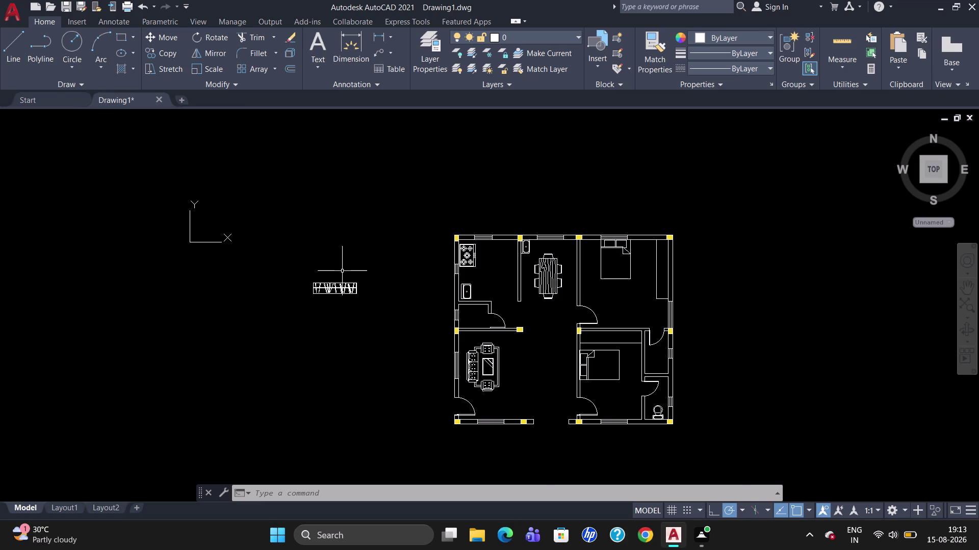
scroll(up, 3)
click(328, 277)
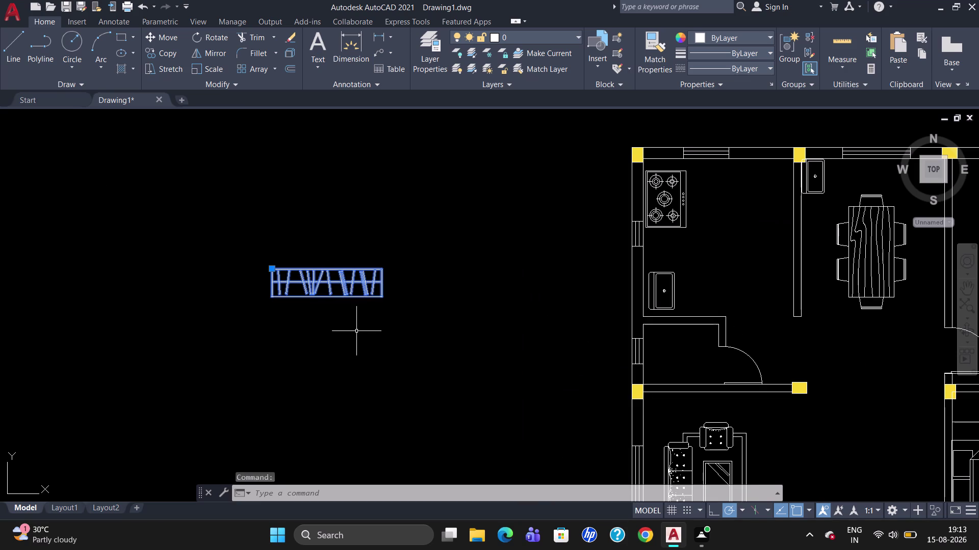
Copy the wardrobe by its corner into the lower-right bedroom along the top wall.
text(CO)
key(Return)
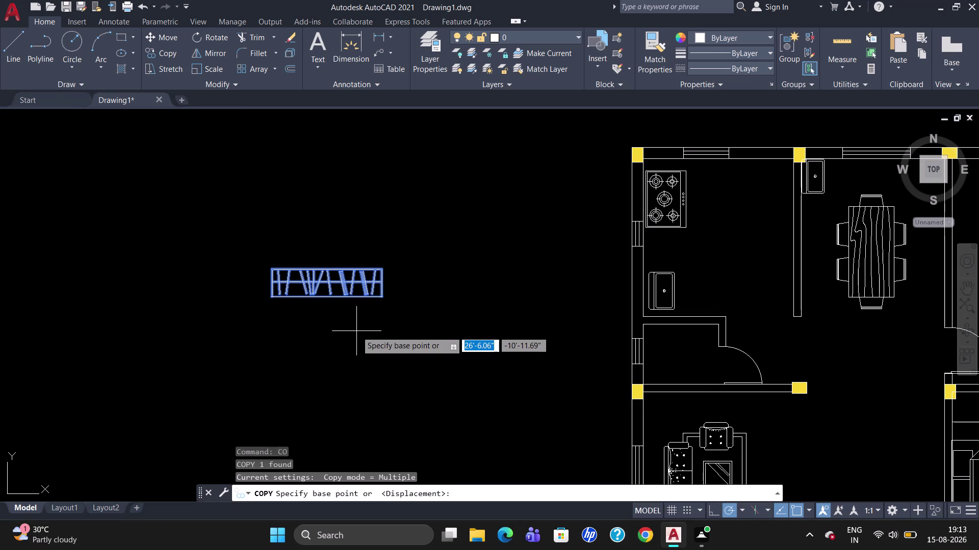
scroll(down, 3)
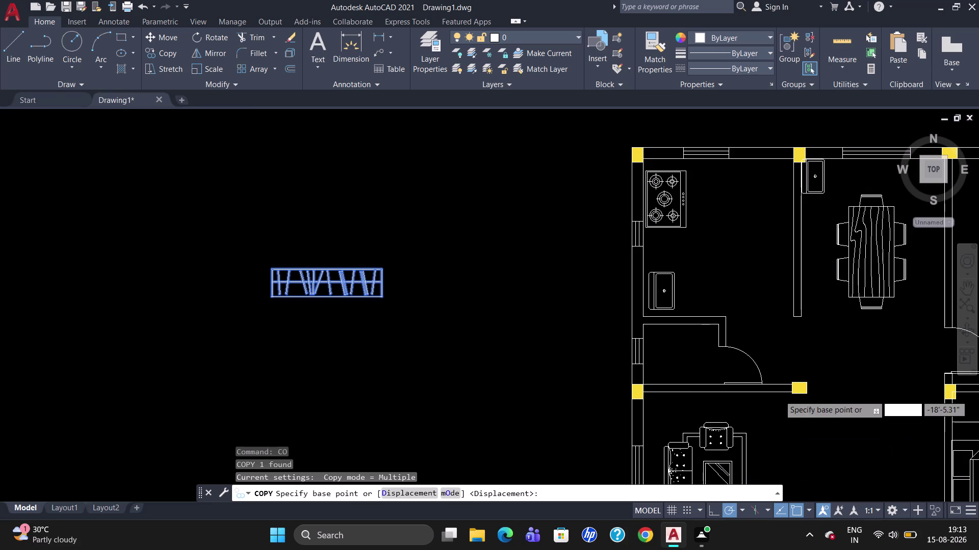
scroll(up, 3)
scroll(down, 3)
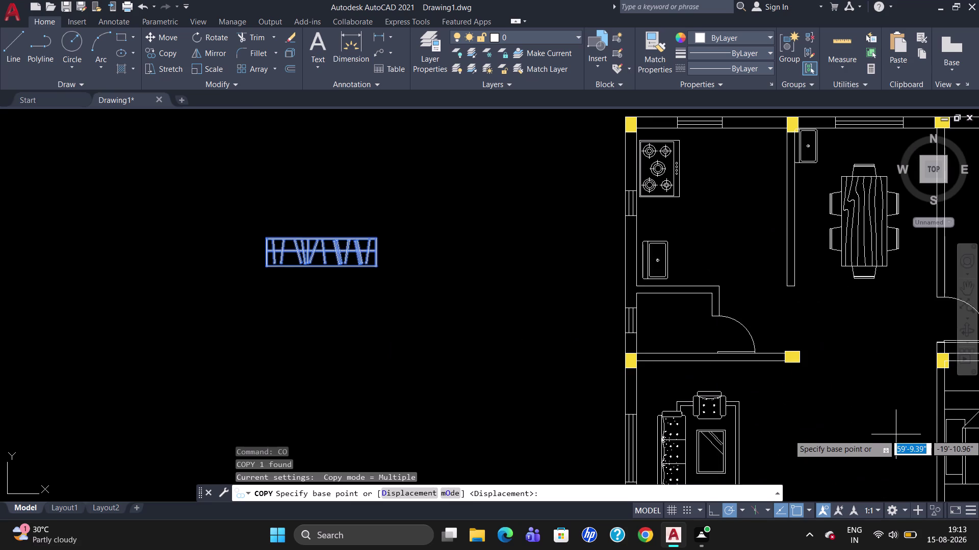
scroll(up, 3)
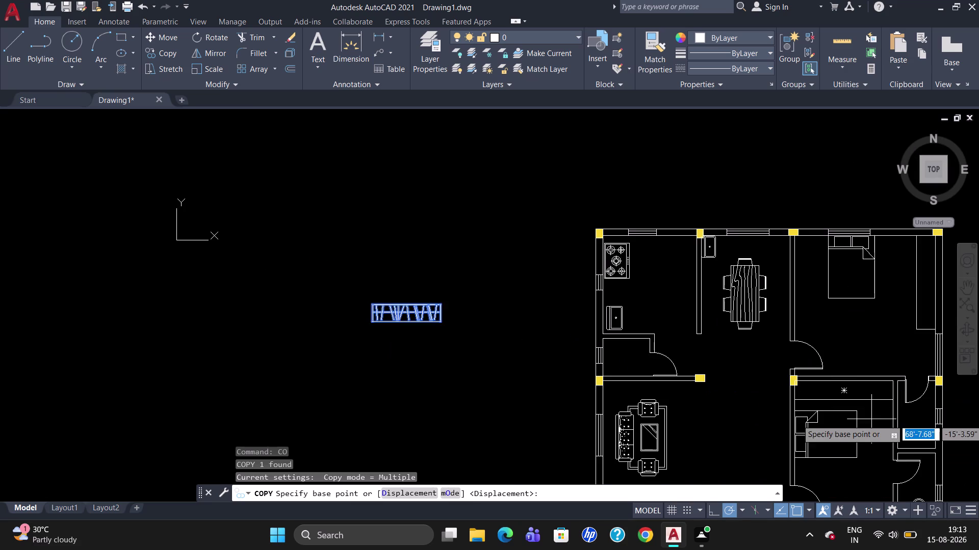
scroll(up, 3)
scroll(down, 3)
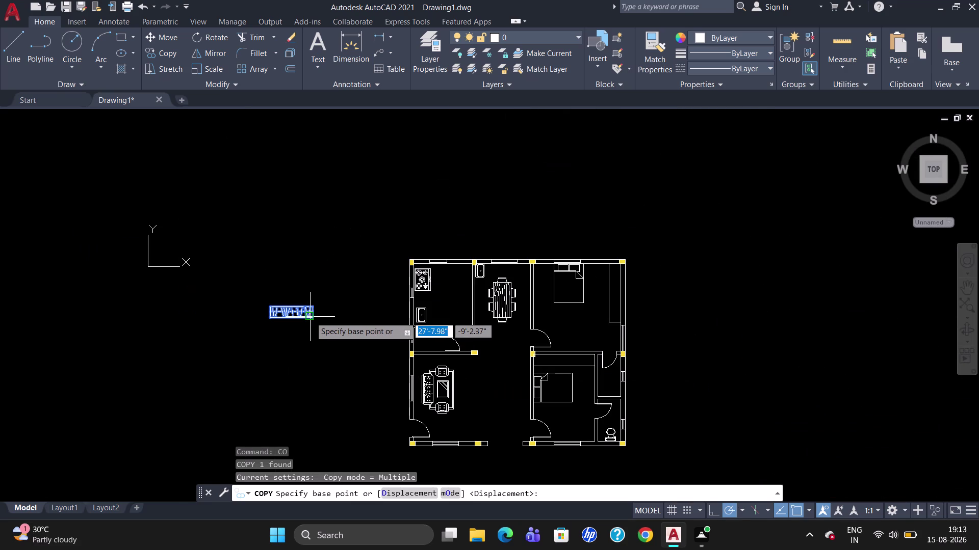
click(322, 317)
scroll(up, 3)
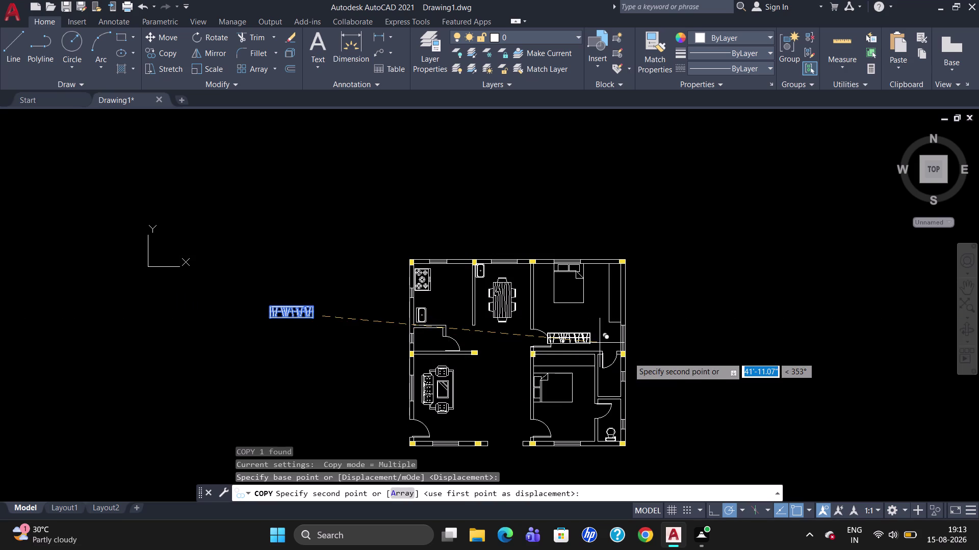
scroll(up, 3)
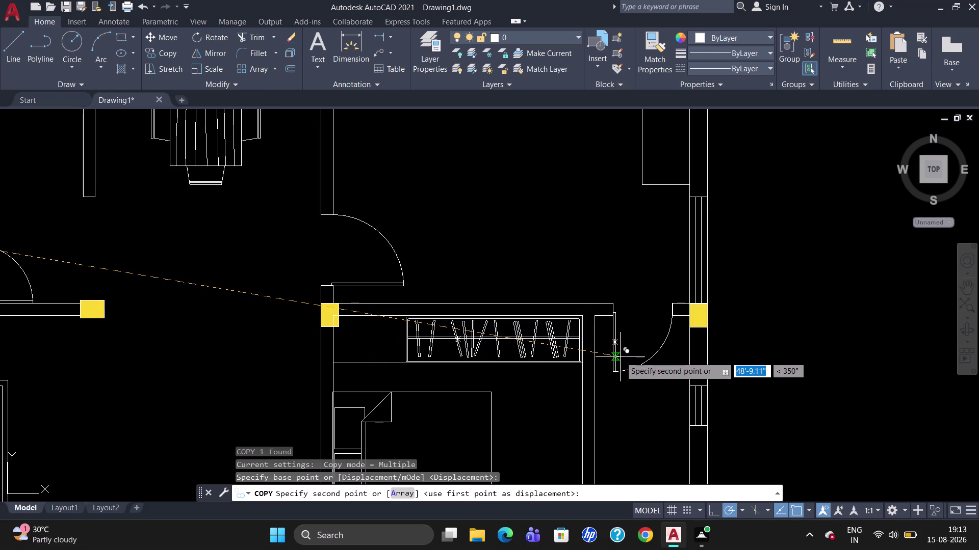
click(622, 357)
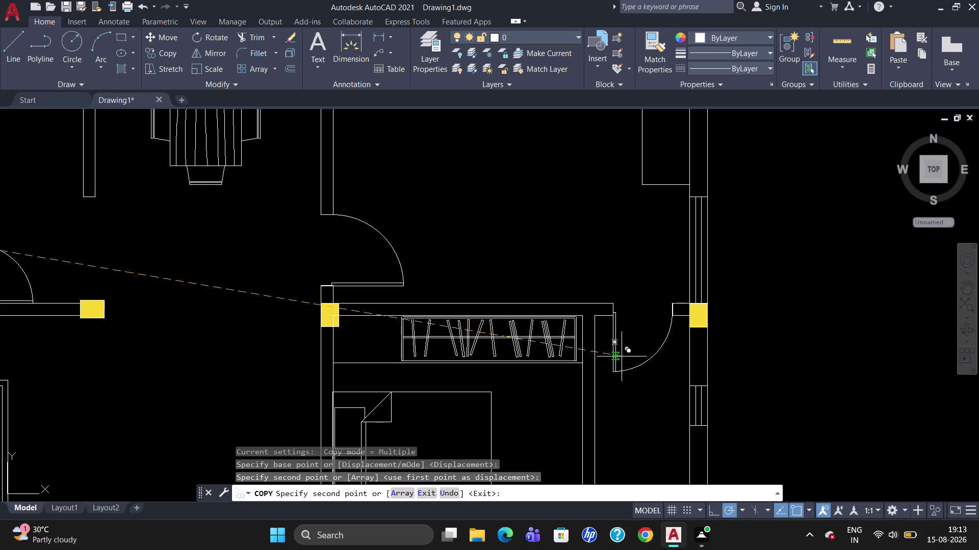
key(Escape)
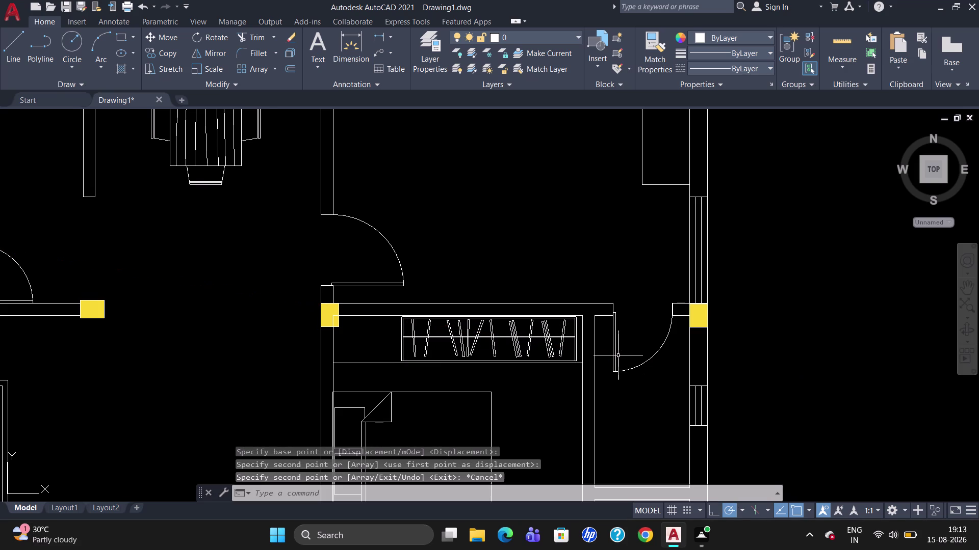
Move the copied wardrobe slightly right along the bedroom's top wall.
key(m)
key(Return)
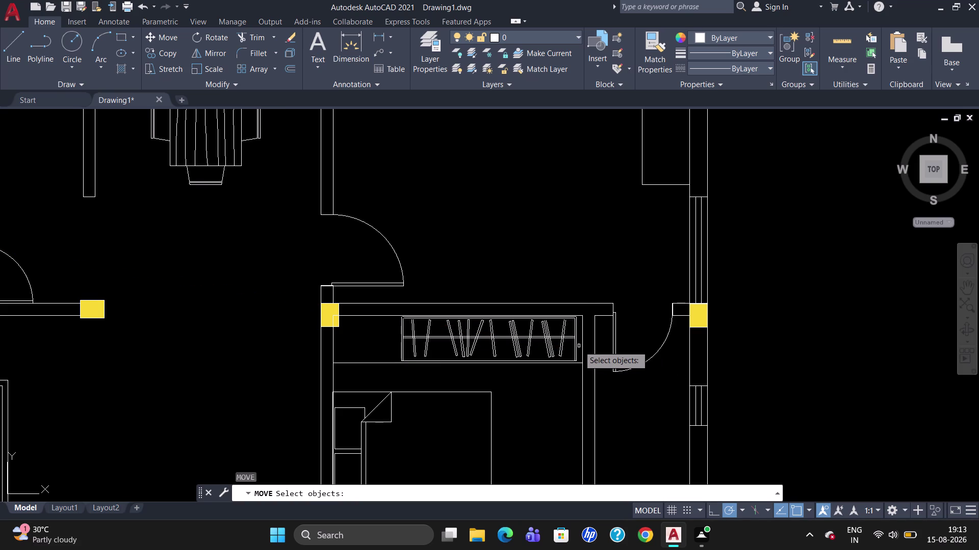
click(576, 349)
key(Return)
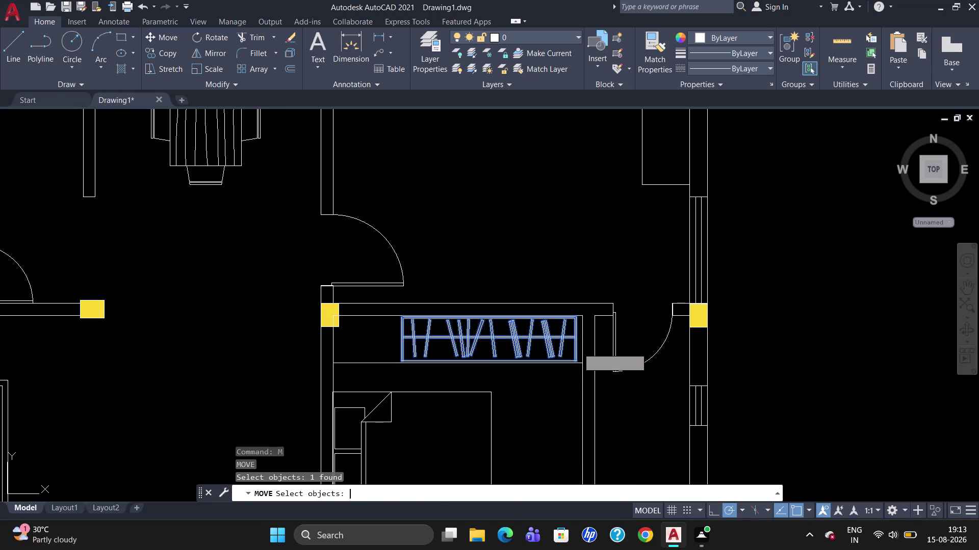
scroll(up, 3)
click(575, 366)
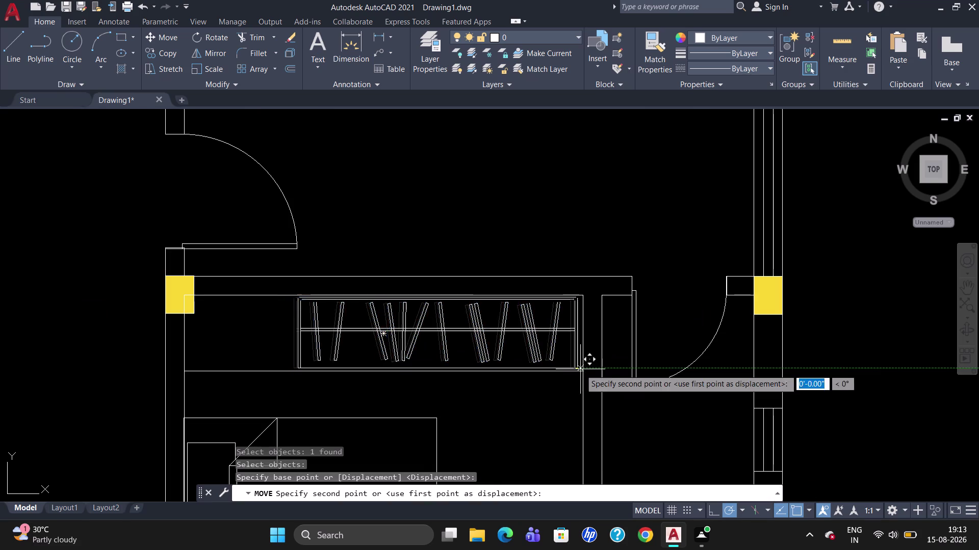
click(584, 367)
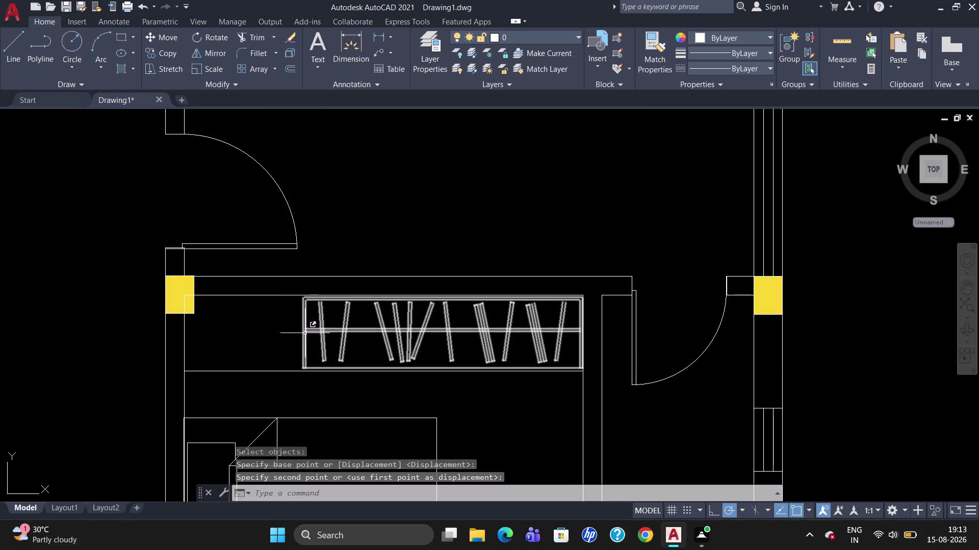
text(S)
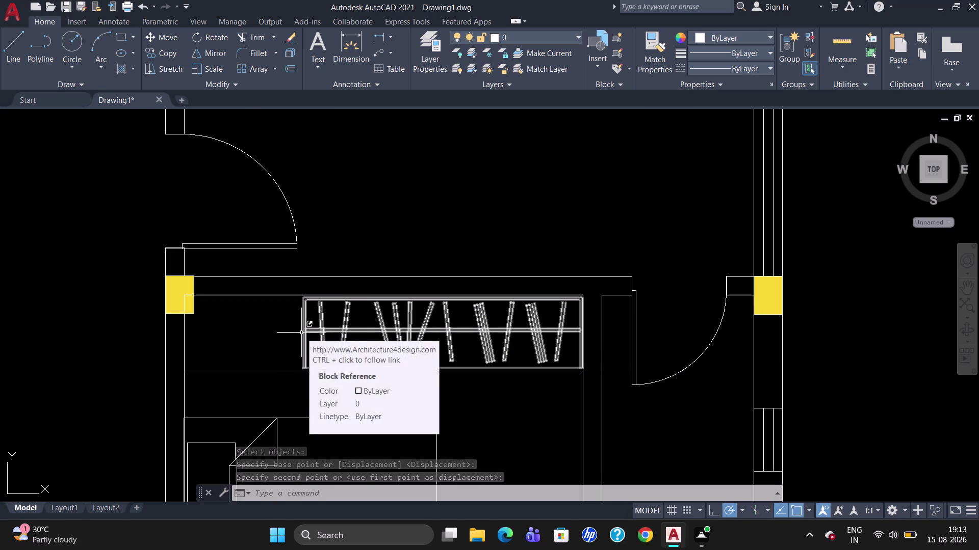
text(C)
key(Return)
Scale the wardrobe copy up from its top-right corner to span the room width.
click(301, 332)
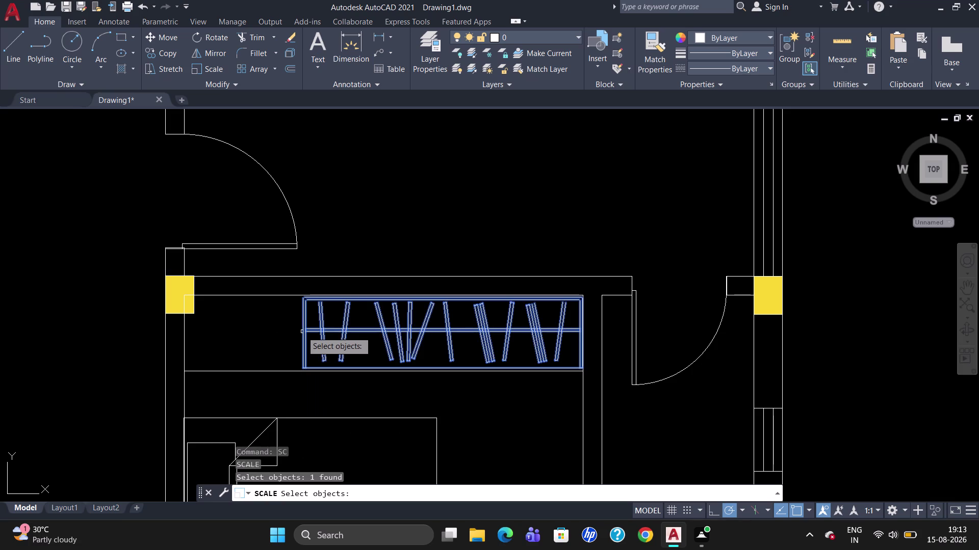
key(Return)
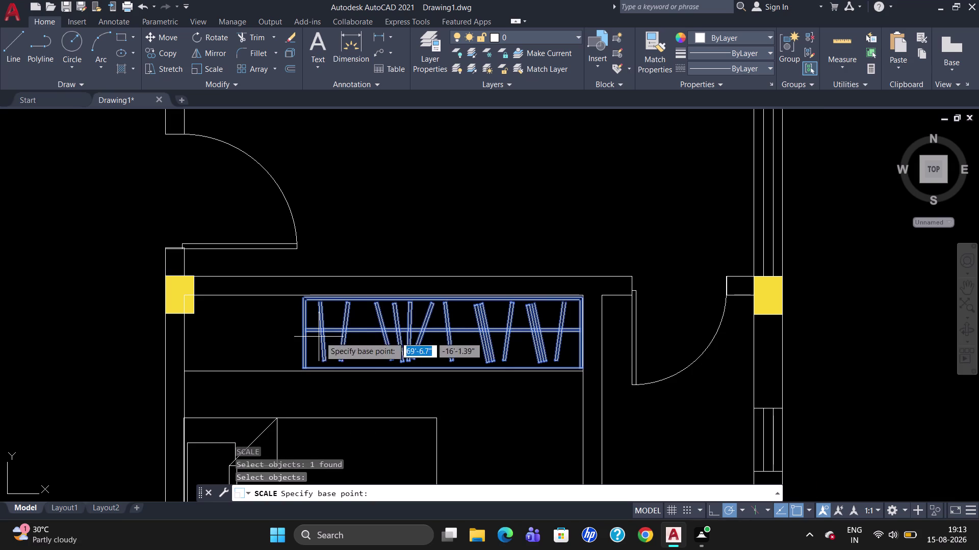
click(585, 298)
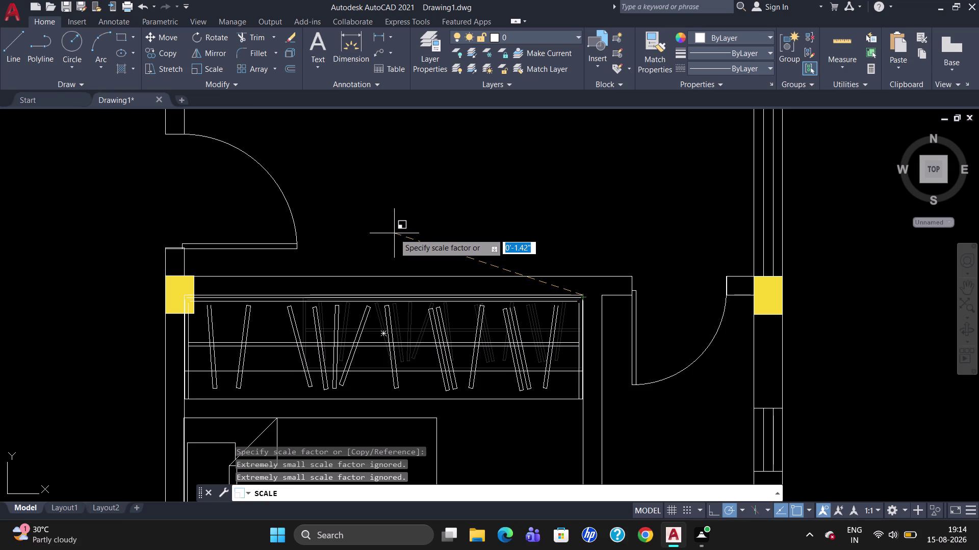
click(394, 234)
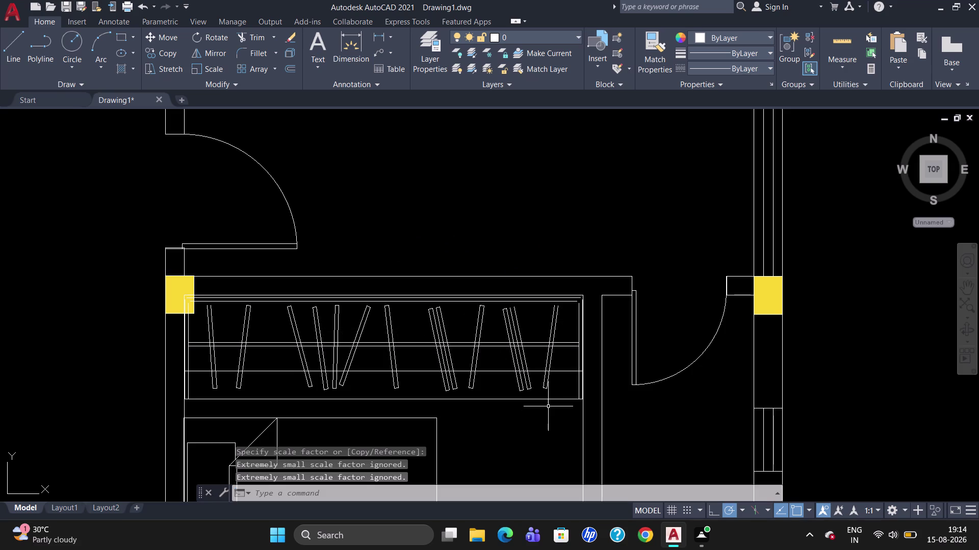
key(Escape)
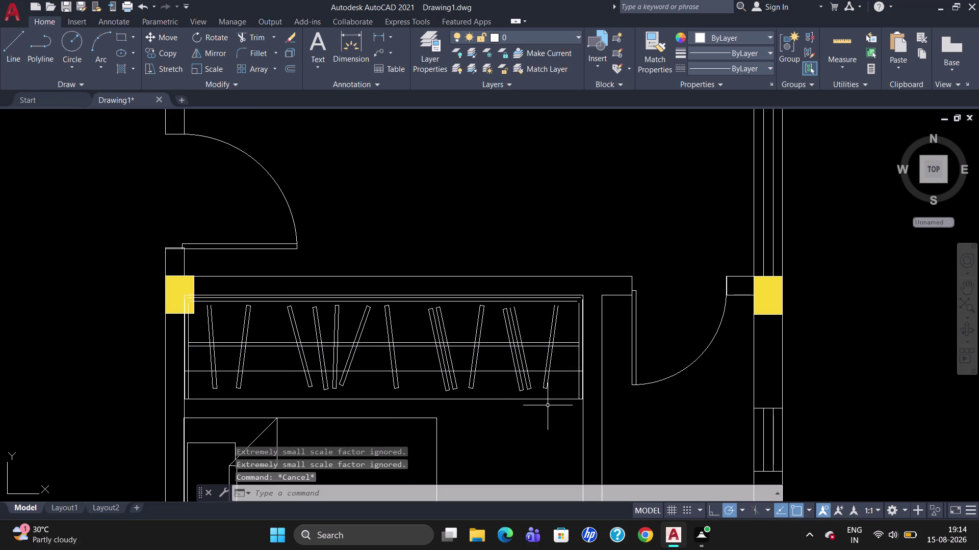
key(m)
key(Return)
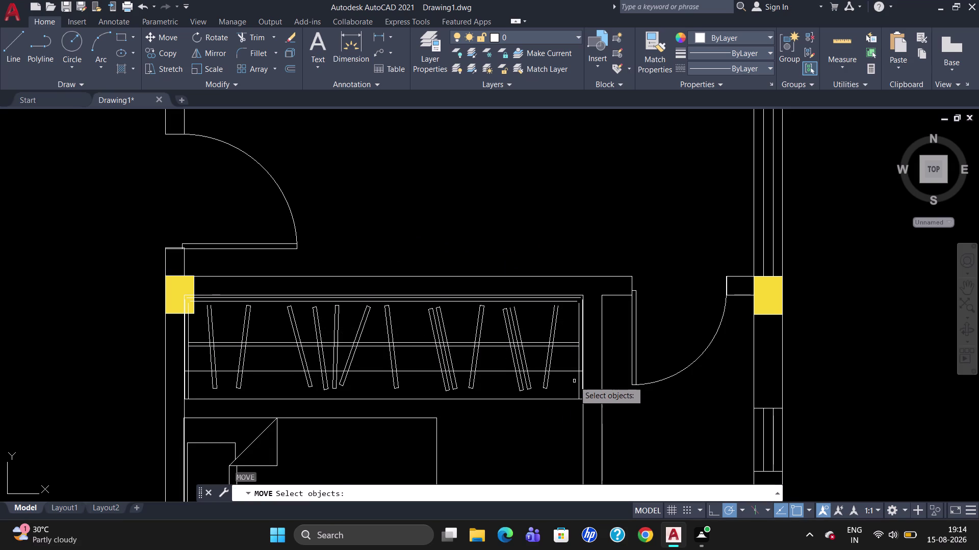
click(580, 373)
key(BackSpace)
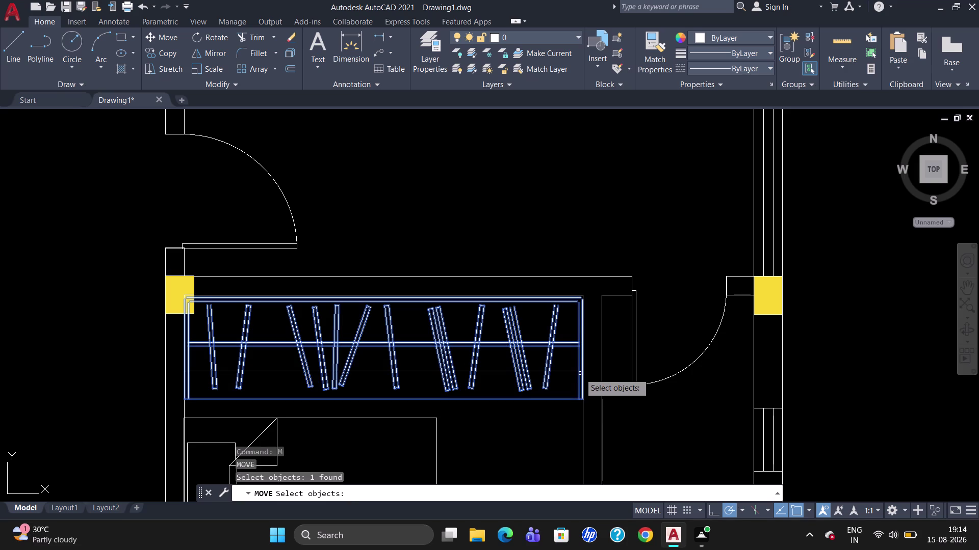
key(Return)
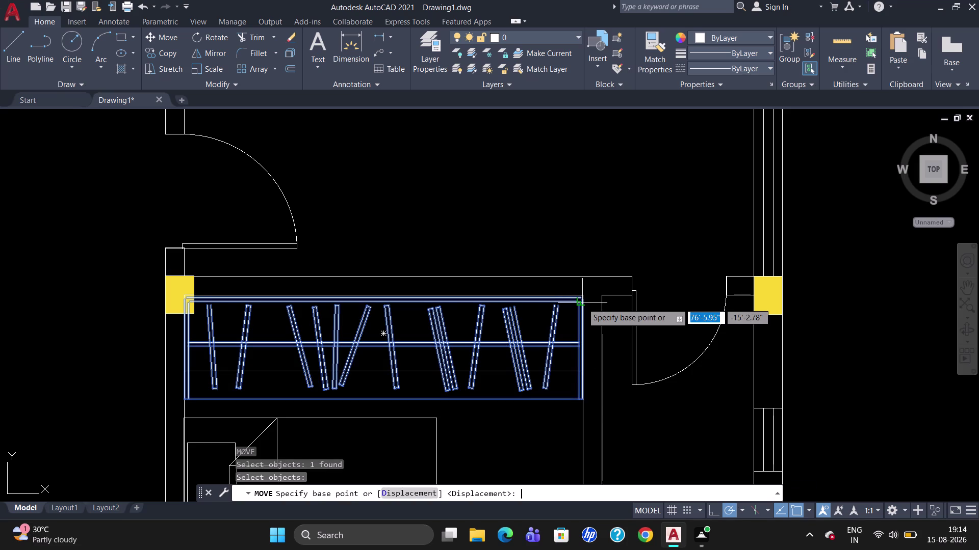
click(580, 304)
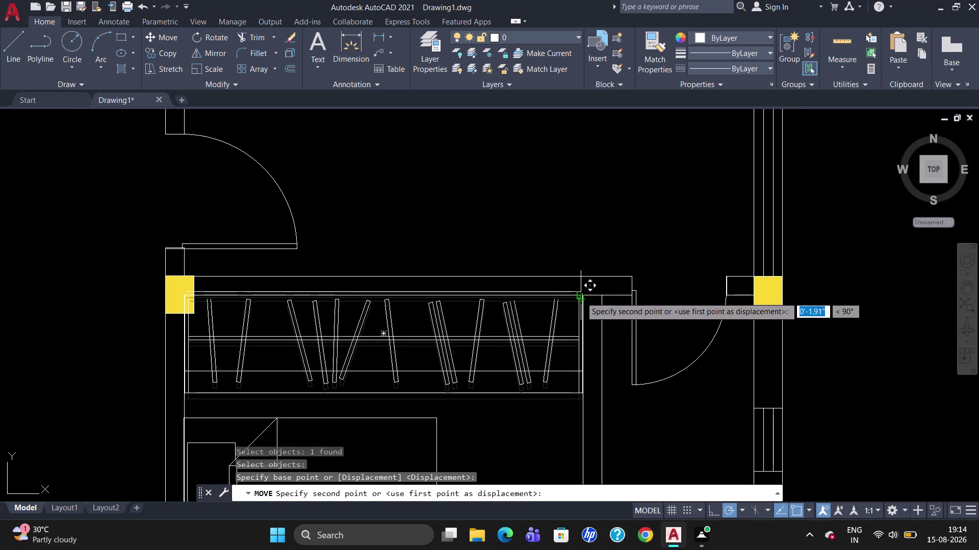
scroll(up, 3)
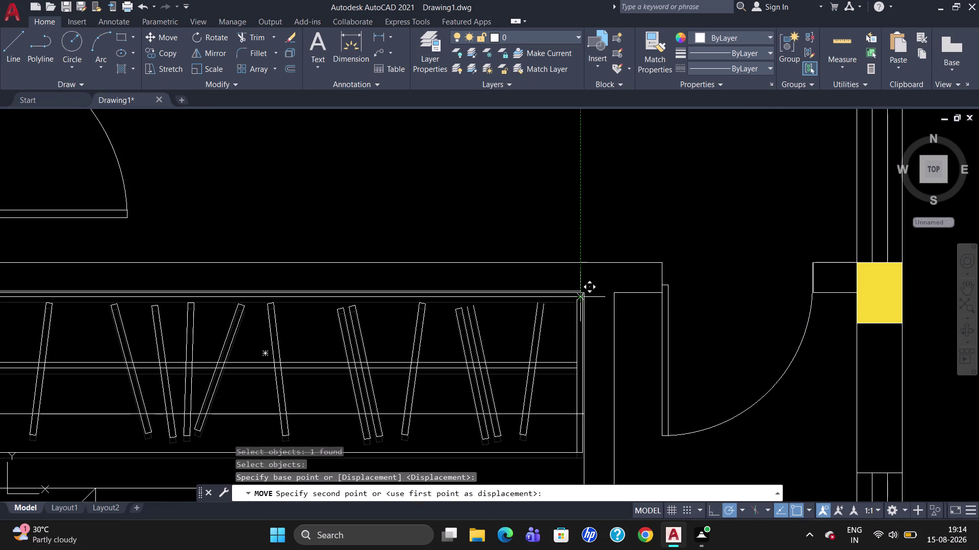
click(580, 301)
key(Escape)
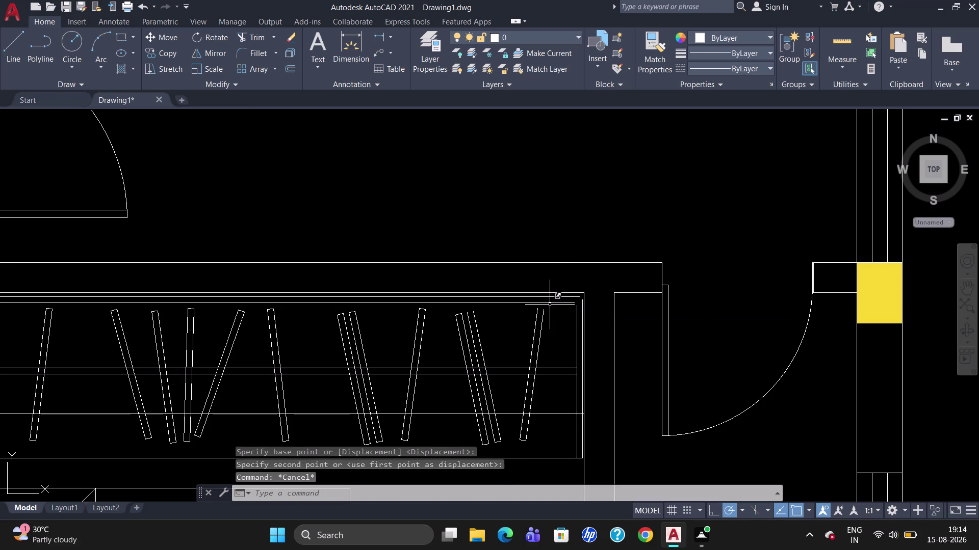
scroll(down, 3)
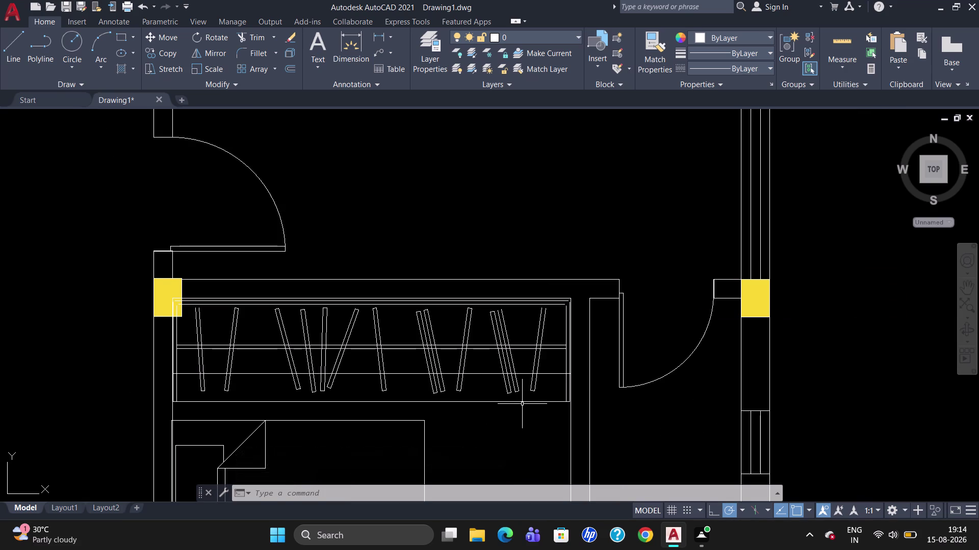
Select the wardrobe and make initial scale attempts that are abandoned.
text(SC)
key(Return)
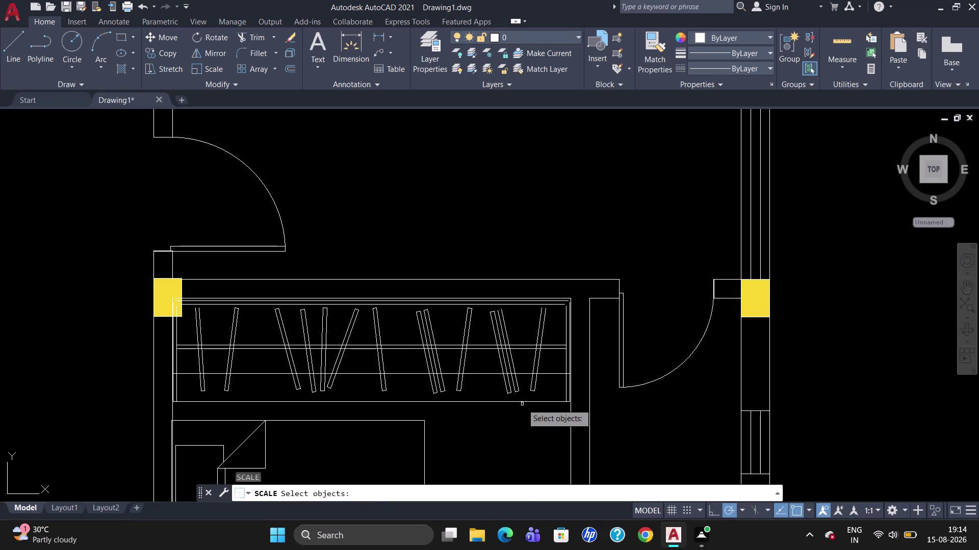
click(522, 400)
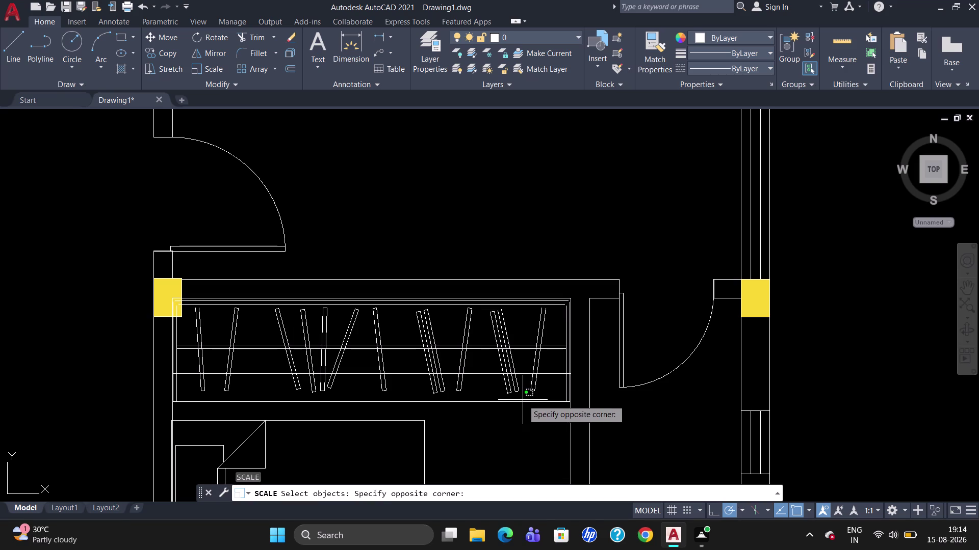
click(514, 385)
key(Return)
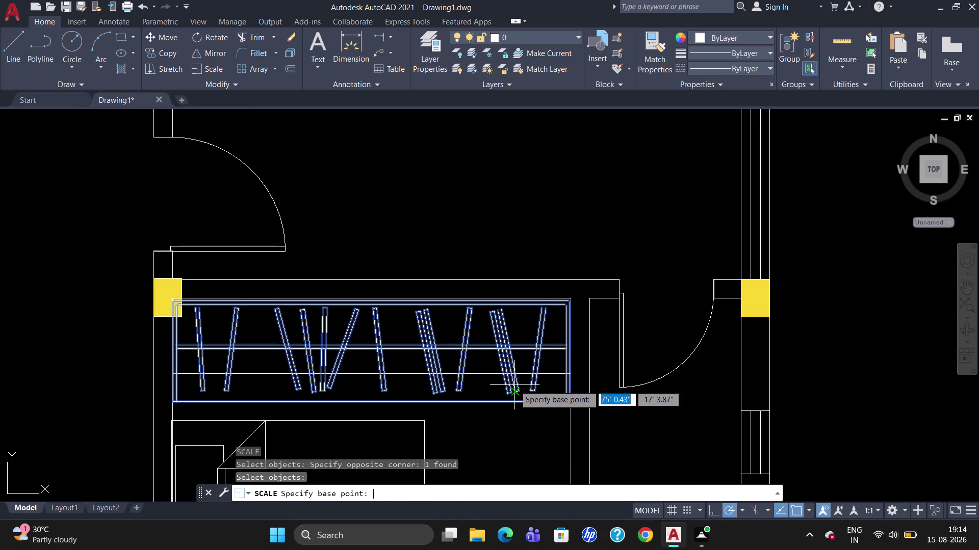
click(568, 407)
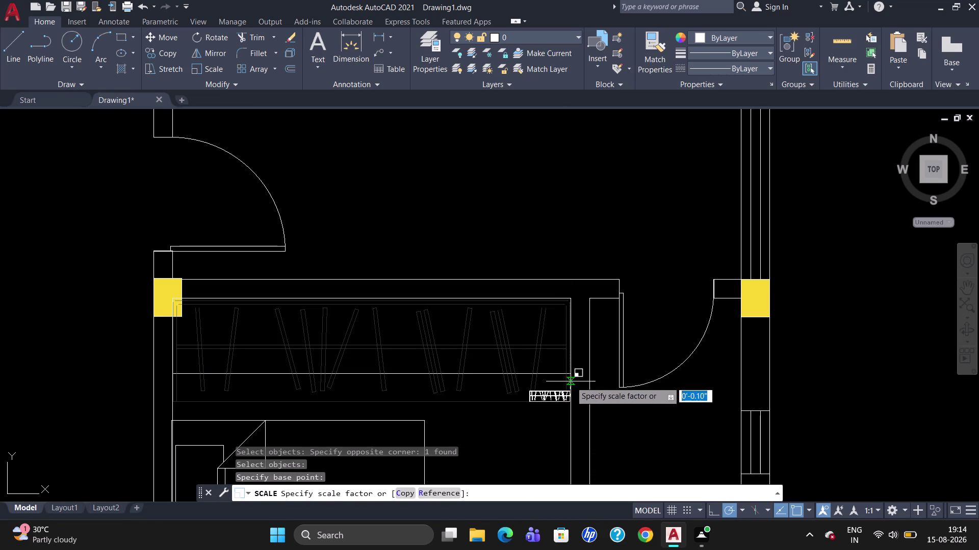
key(Escape)
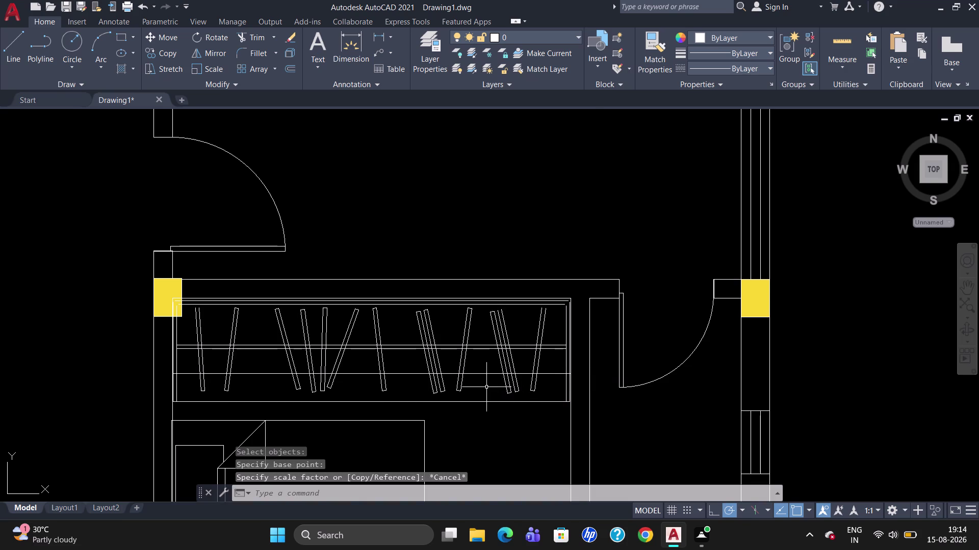
scroll(down, 3)
scroll(up, 3)
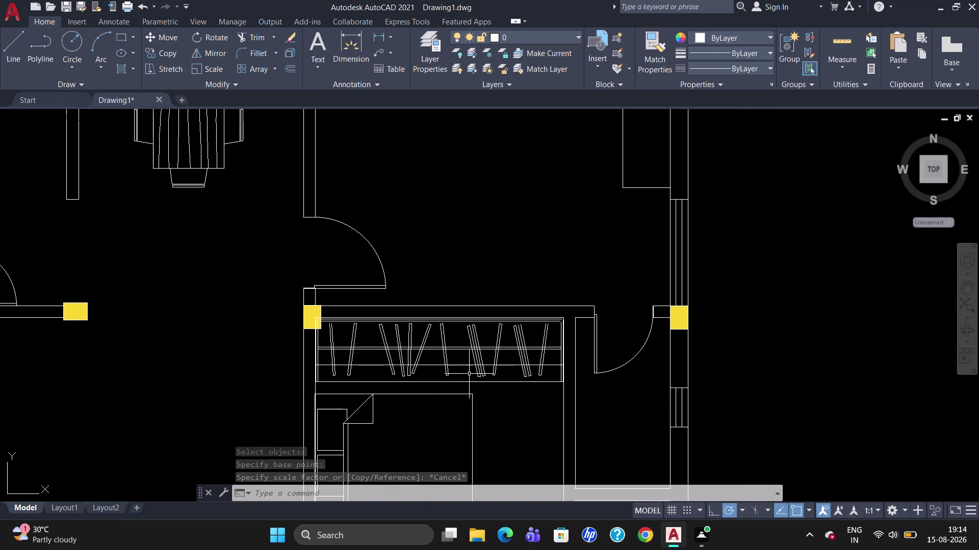
click(476, 365)
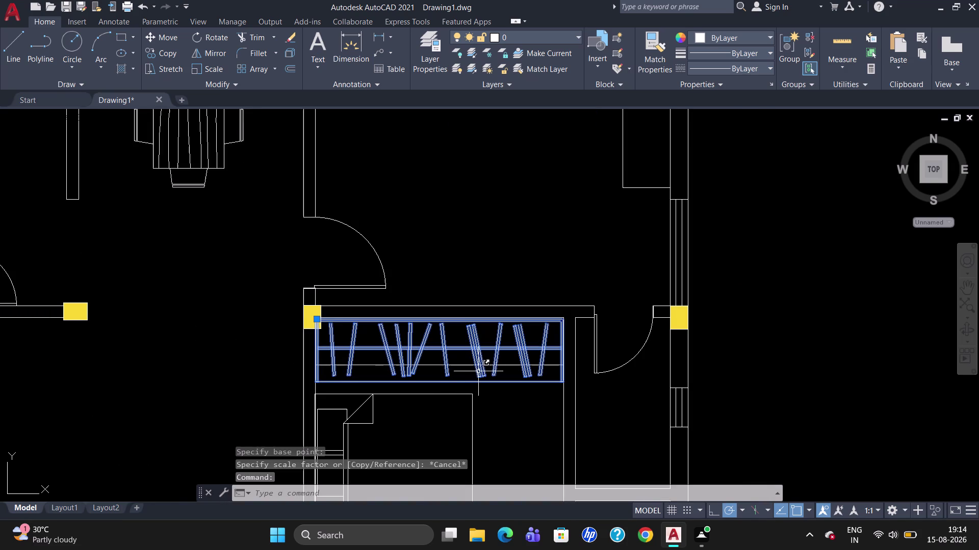
text(S)
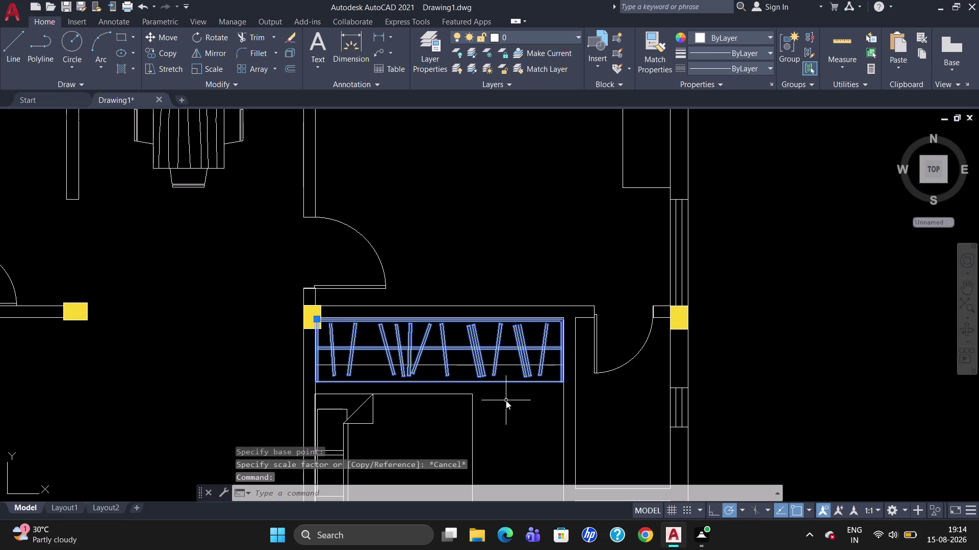
text(C)
key(Return)
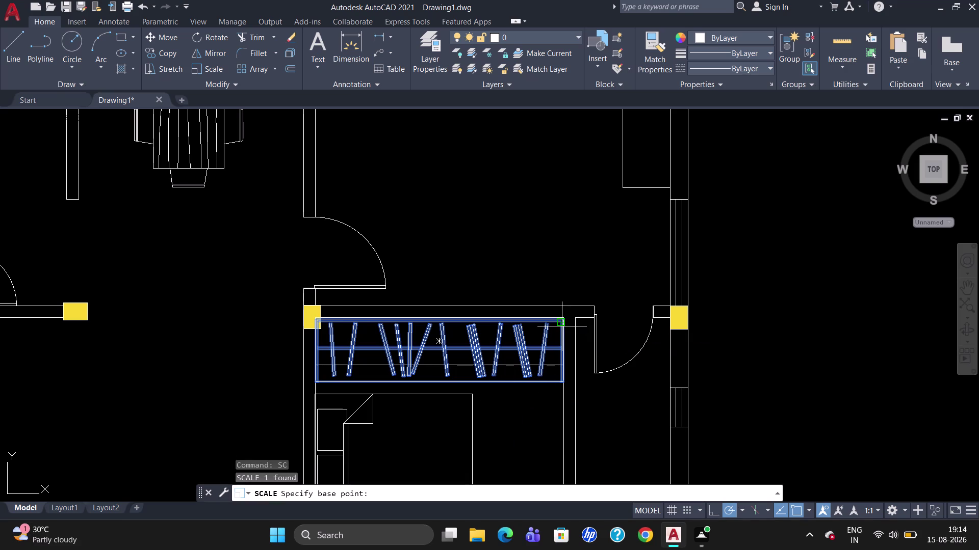
key(Return)
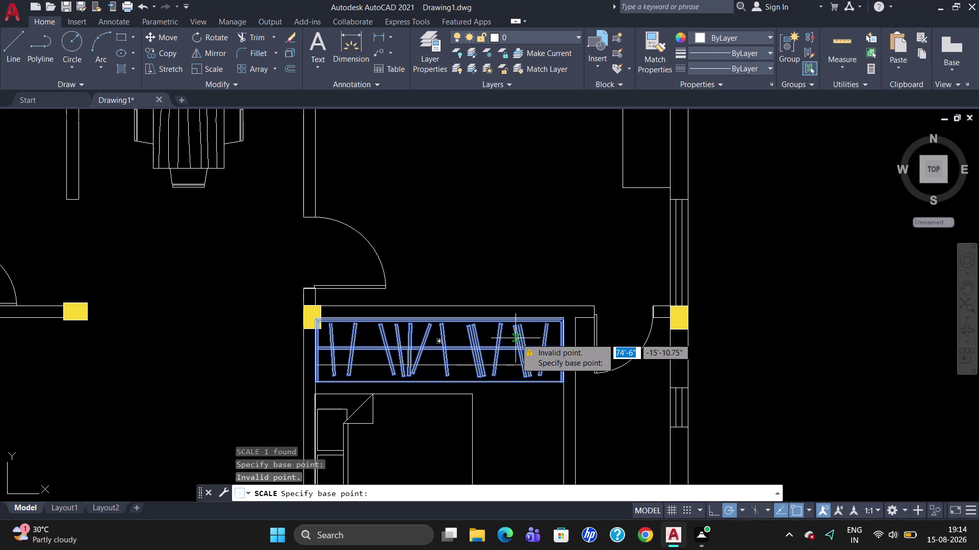
key(Escape)
Scale the wardrobe down to about two-thirds size from its top-right corner.
text(SC)
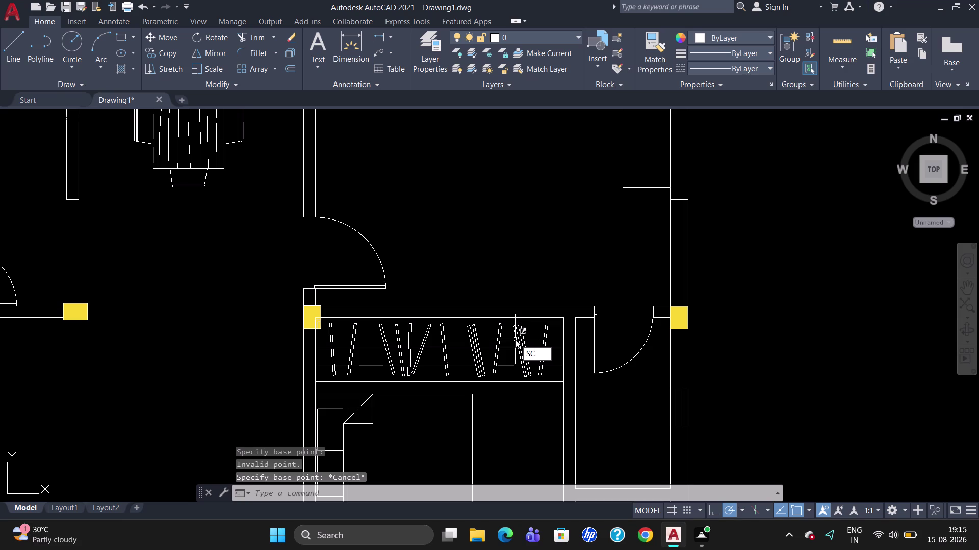
key(Return)
click(515, 339)
key(Return)
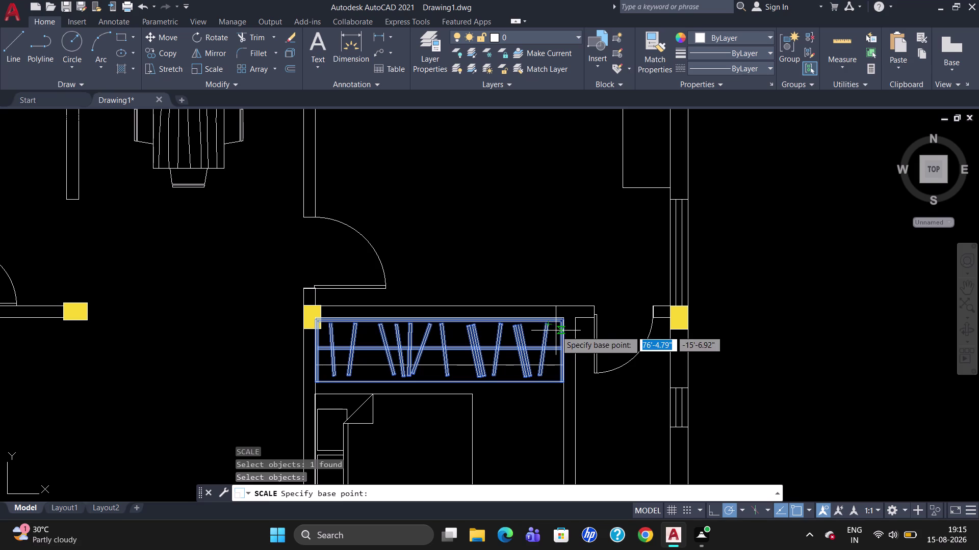
click(563, 320)
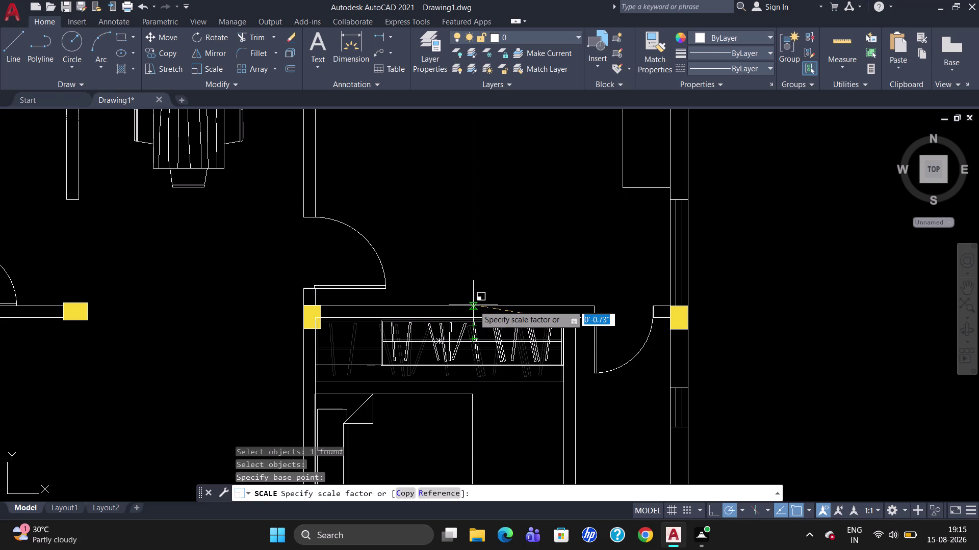
click(474, 305)
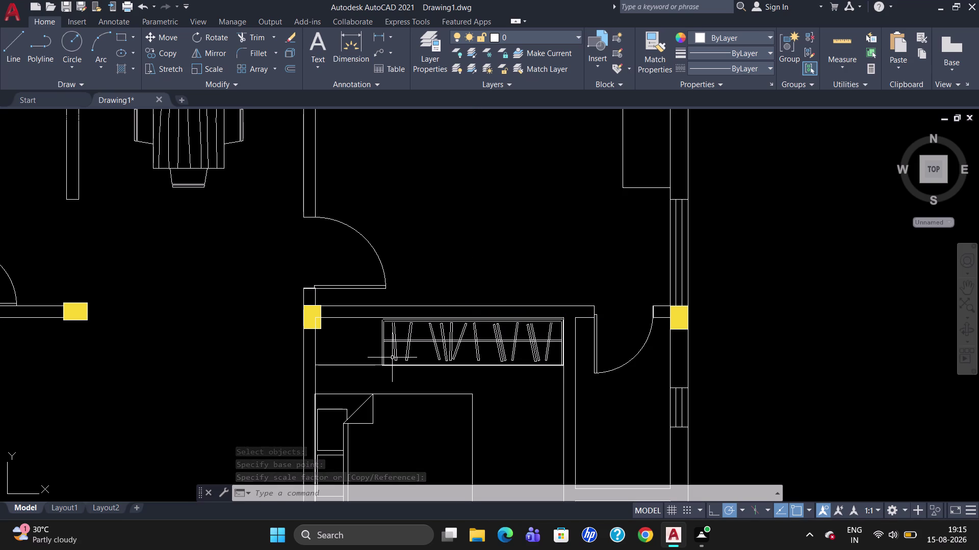
key(s)
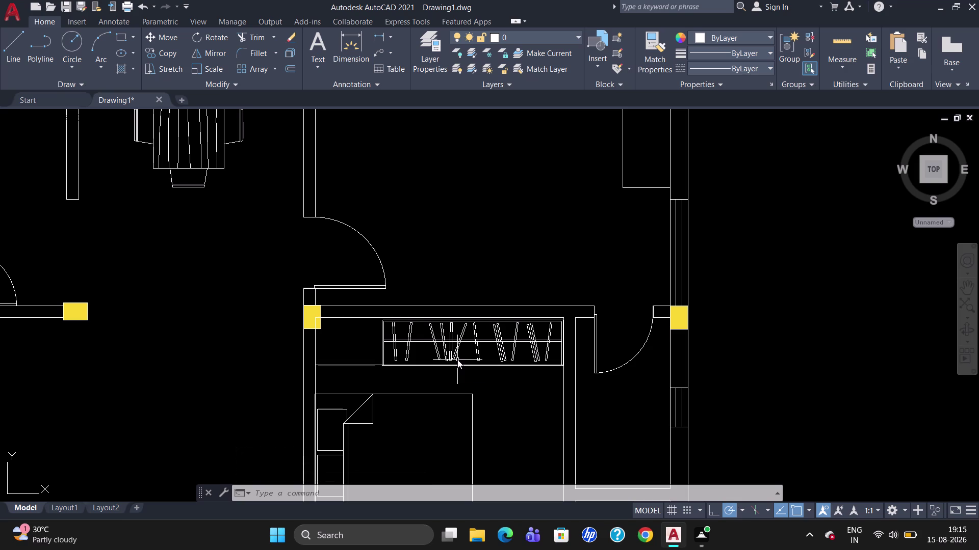
key(Return)
Window-select the whole wardrobe with STRETCH and shift it left along the wall.
drag(362, 340, 370, 340)
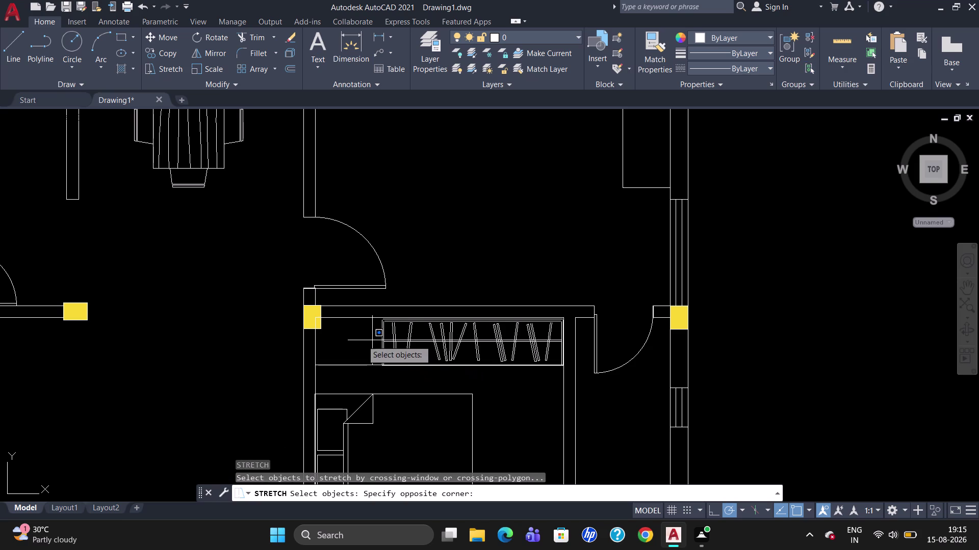
drag(371, 341, 490, 347)
click(544, 354)
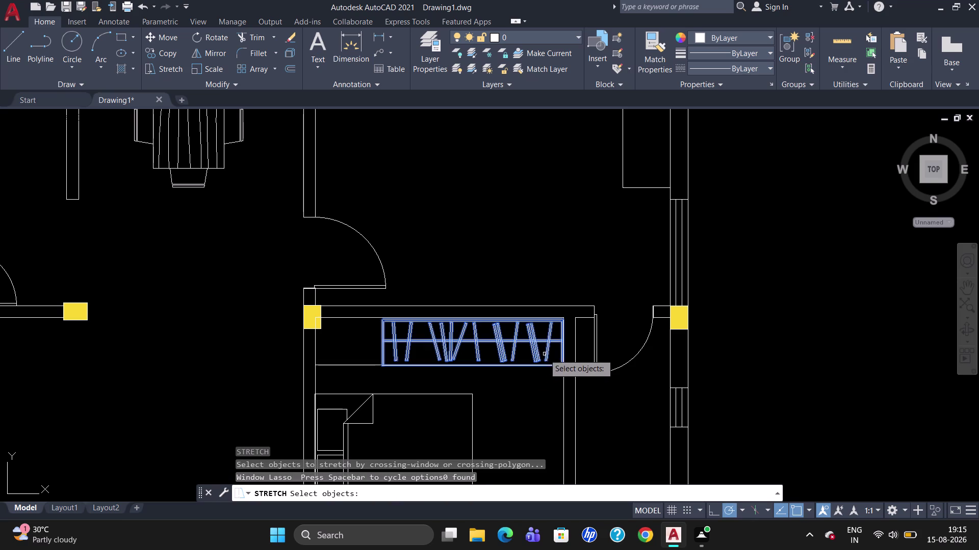
key(Return)
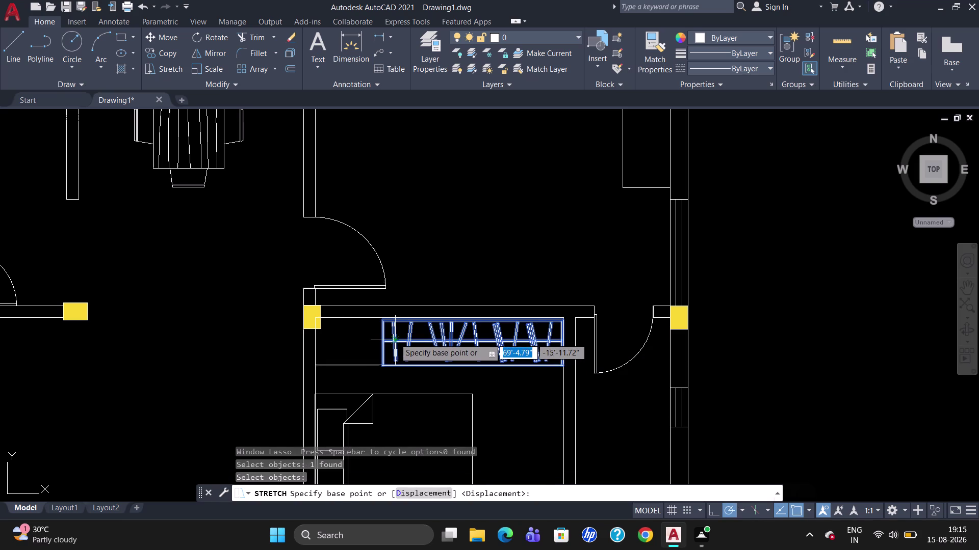
drag(394, 340, 368, 341)
click(368, 341)
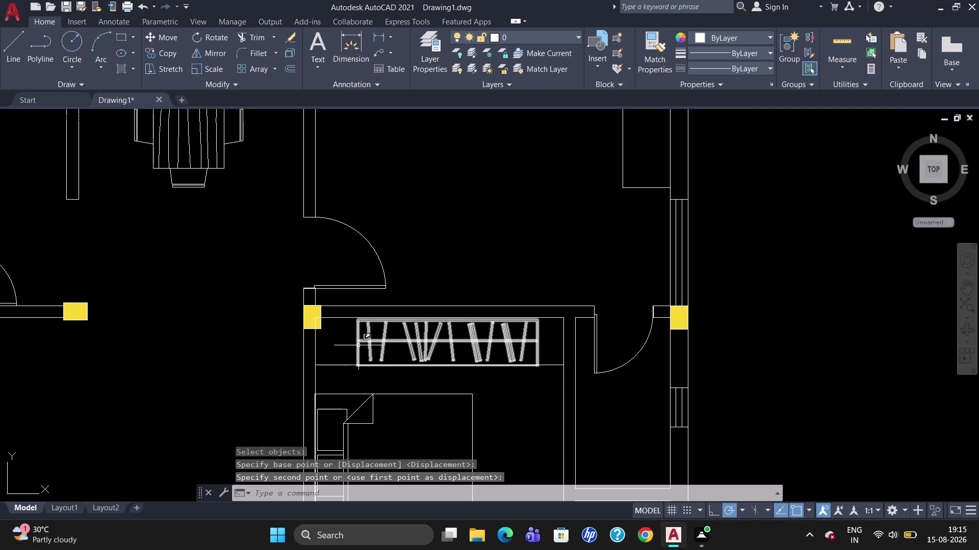
drag(358, 345, 345, 342)
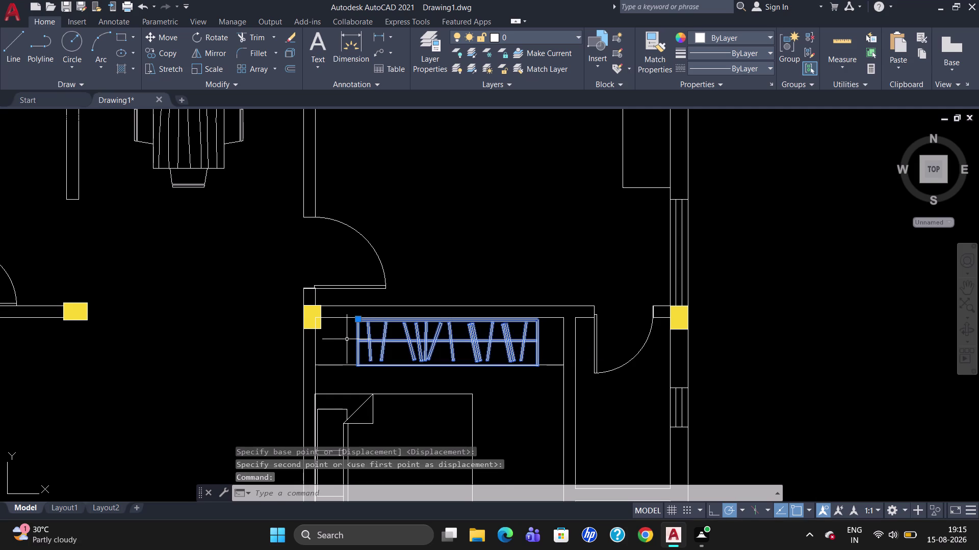
Rescale the wardrobe slightly around a fixed corner point.
key(Escape)
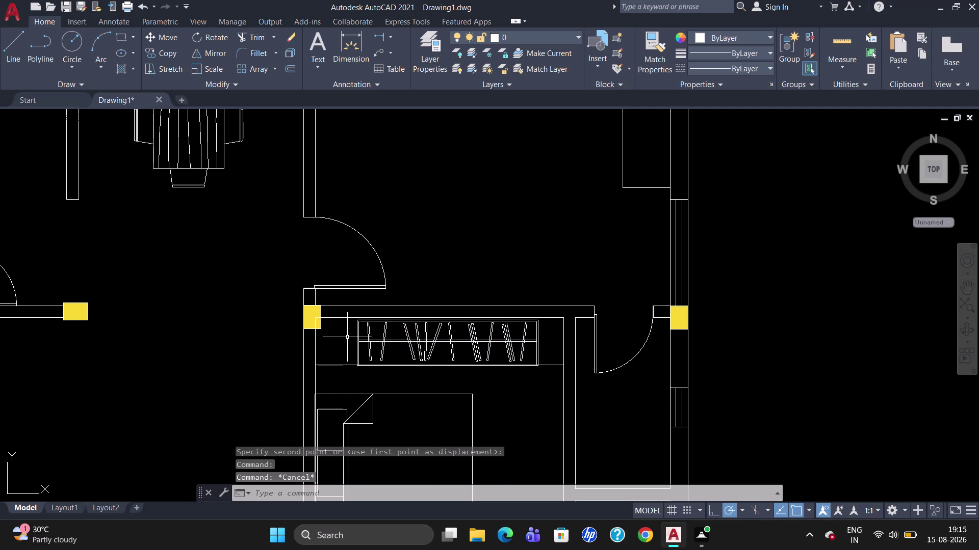
text(SC)
key(Return)
click(502, 344)
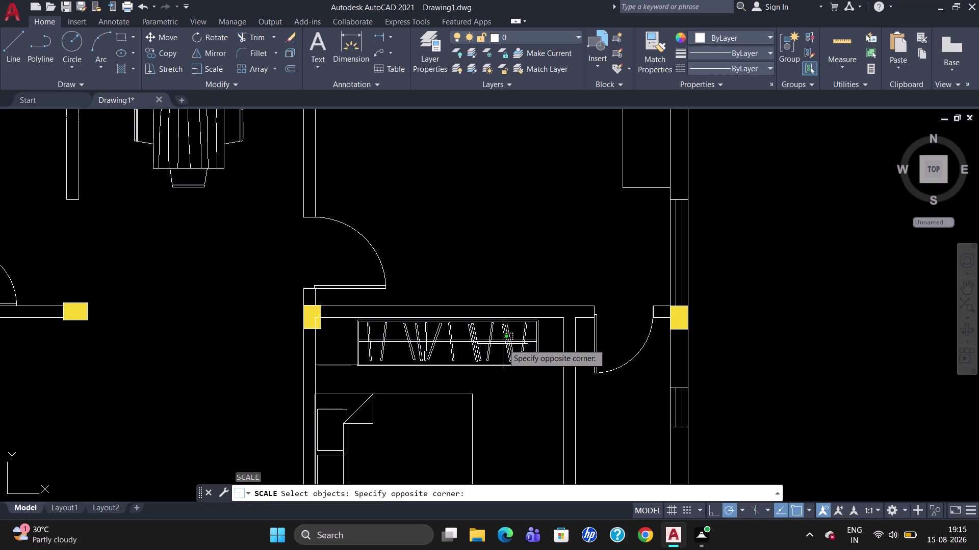
click(506, 342)
click(508, 340)
key(Return)
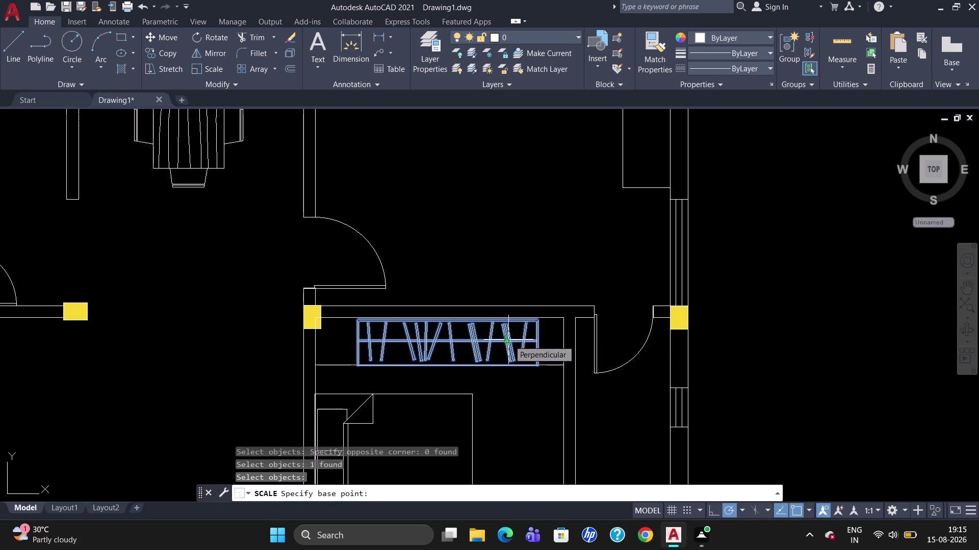
click(537, 323)
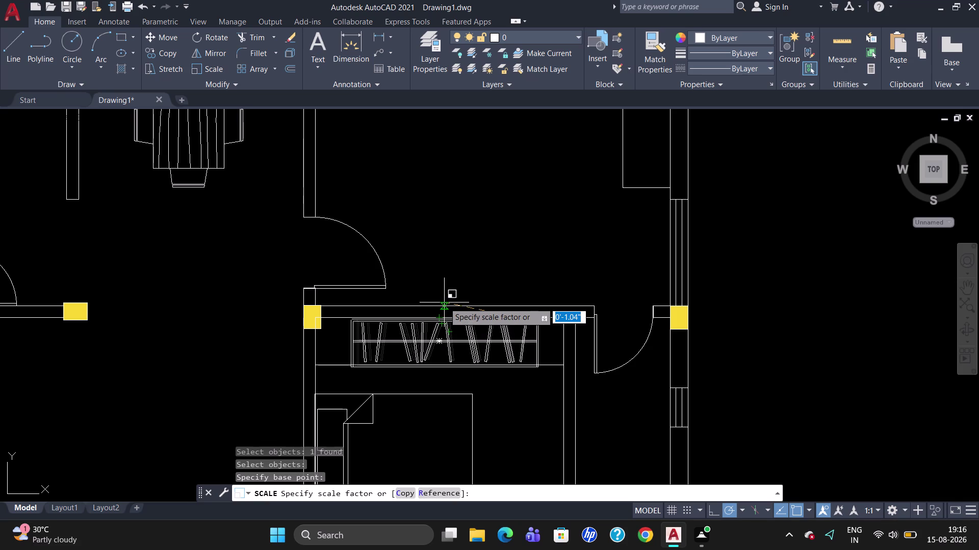
click(445, 303)
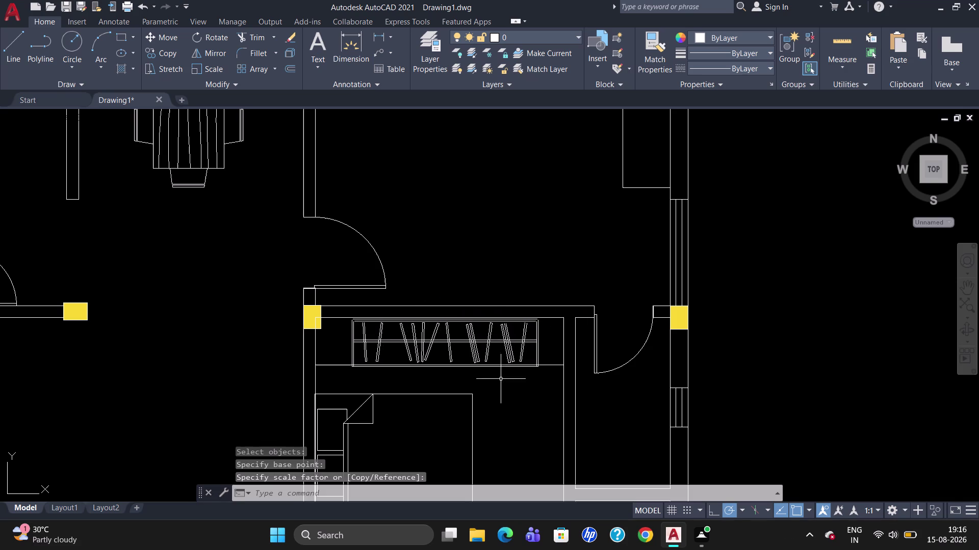
Move the wardrobe right until it meets the room's right wall.
key(m)
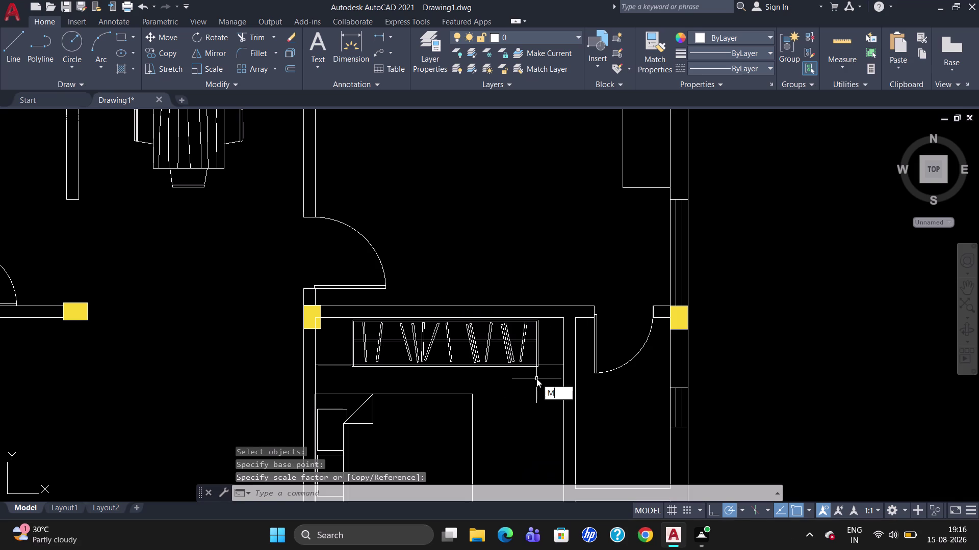
key(Return)
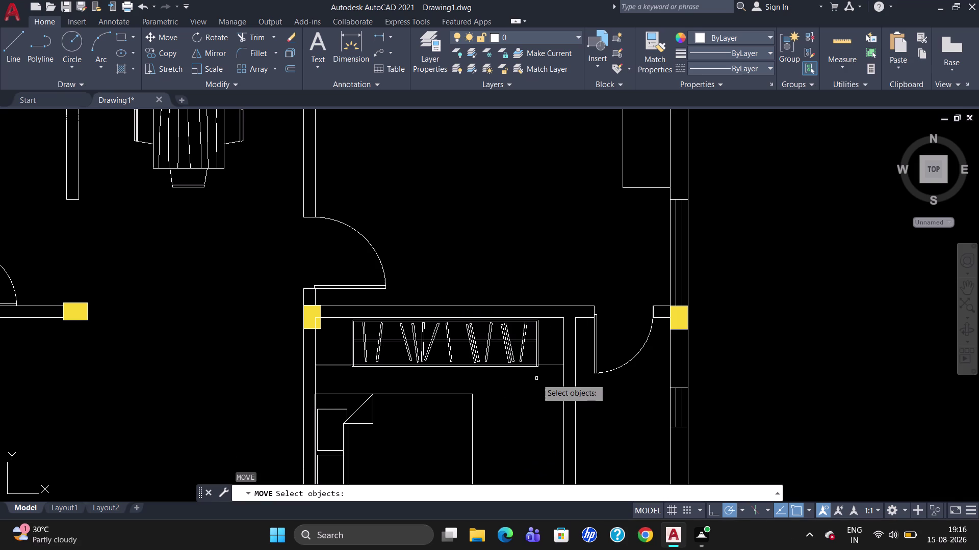
click(508, 337)
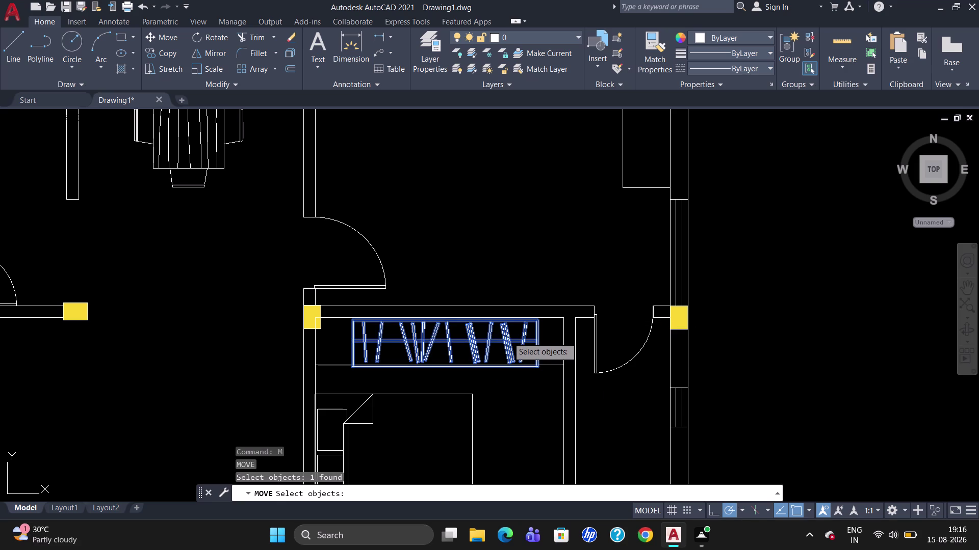
key(Return)
click(539, 366)
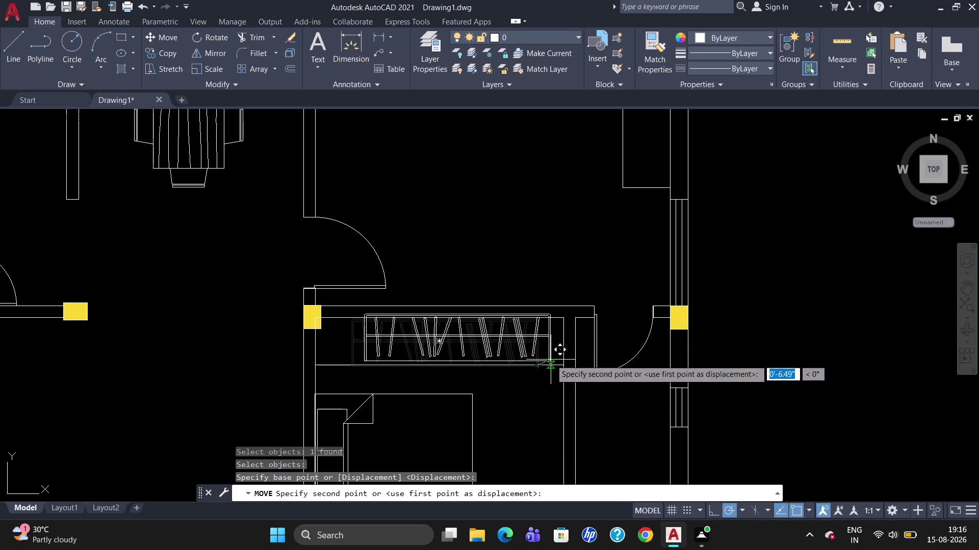
click(562, 364)
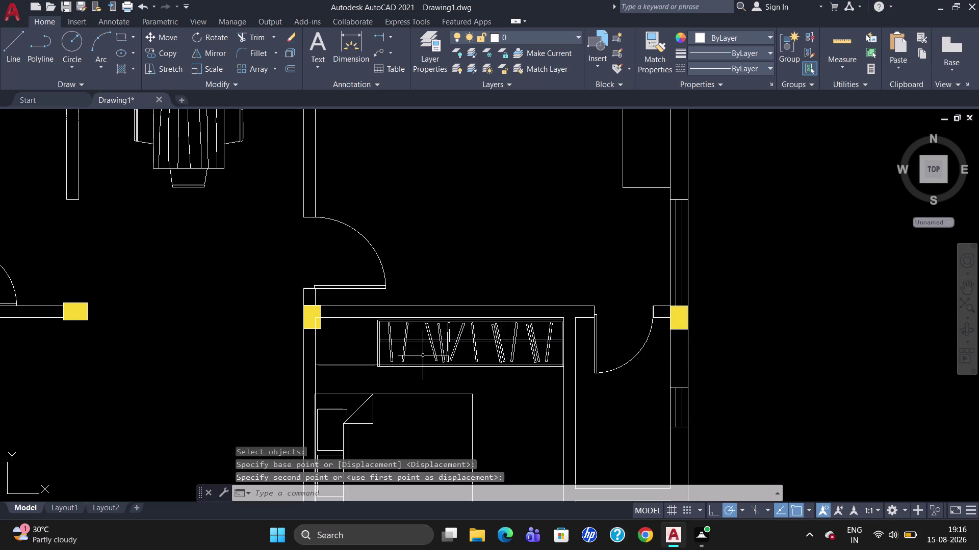
scroll(down, 3)
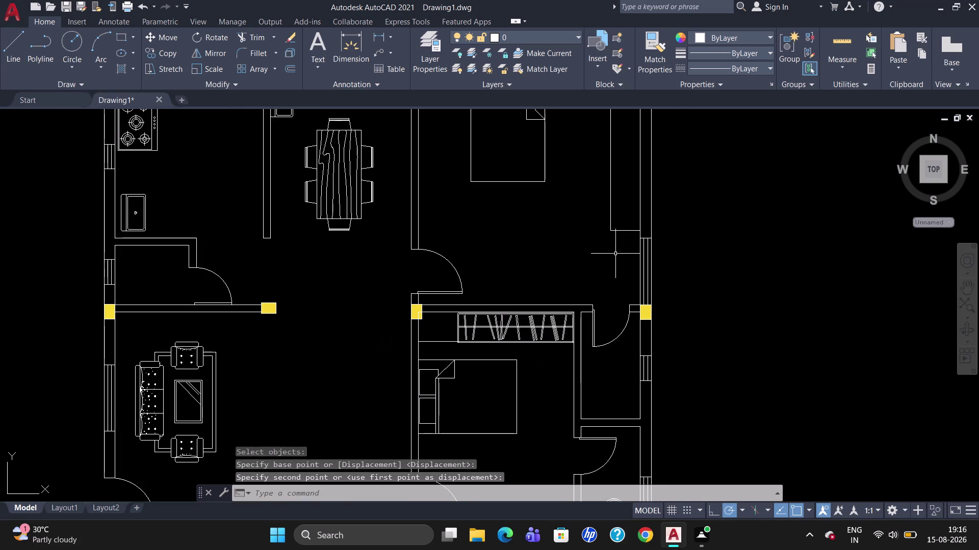
scroll(down, 3)
Click the spare wardrobe block left of the floor plan.
click(297, 234)
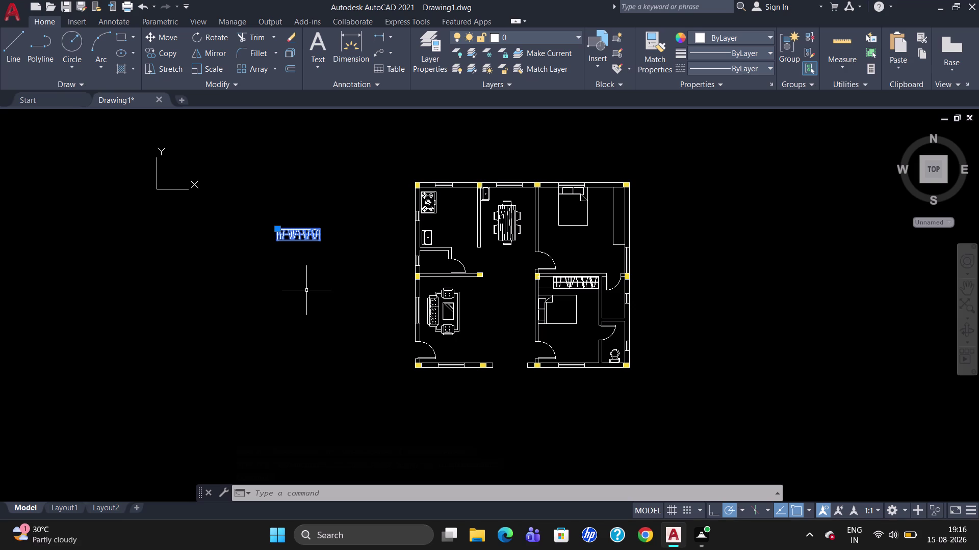
Rotate the spare wardrobe copy 90° so it stands upright.
text(RO)
key(Return)
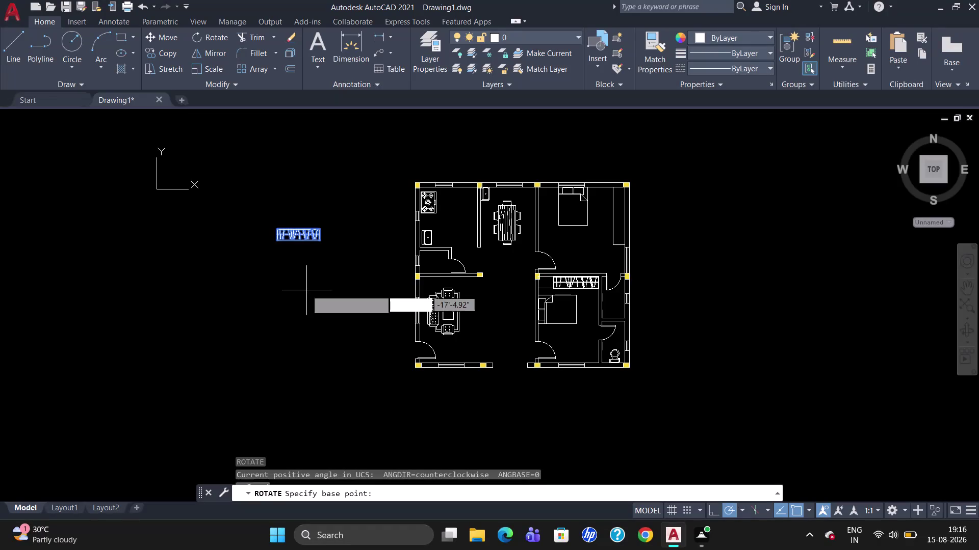
click(315, 236)
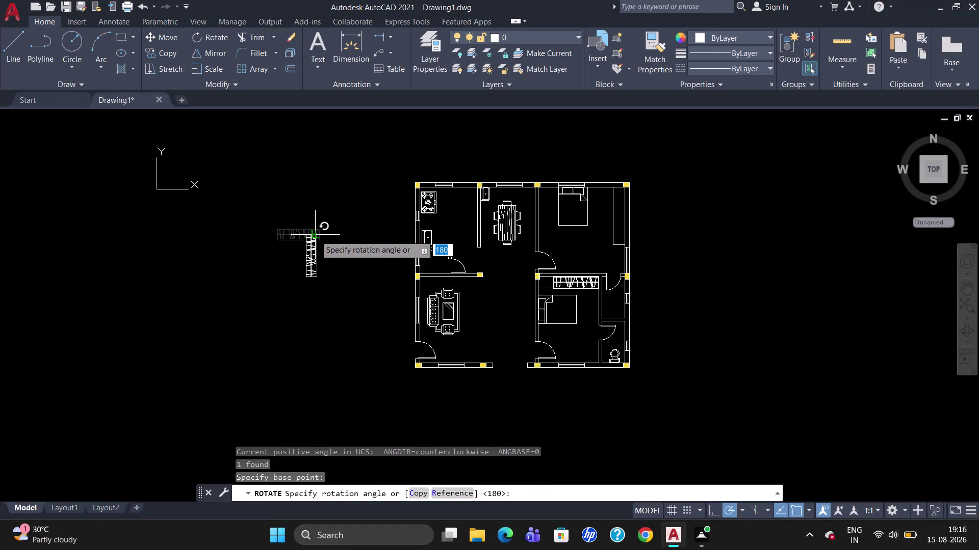
click(315, 236)
key(Escape)
click(312, 248)
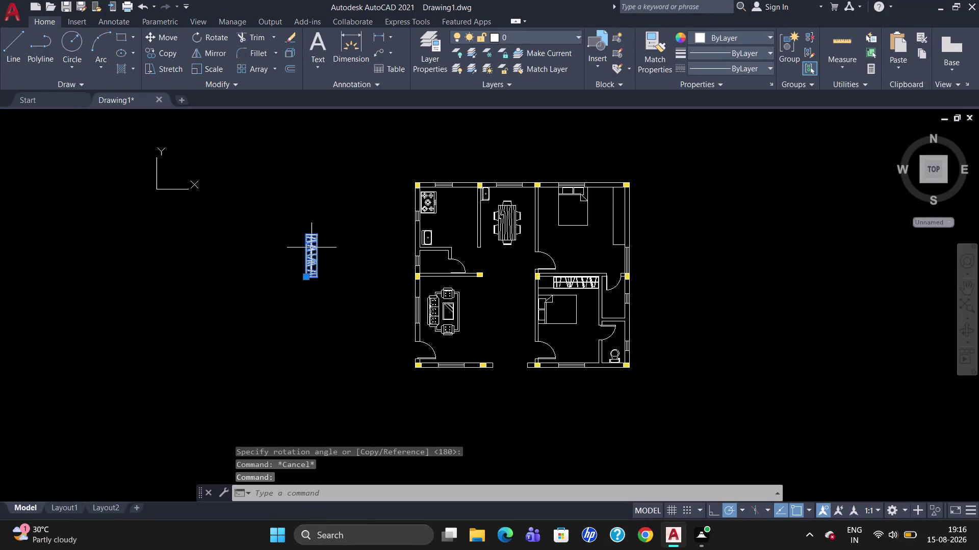
text(CO)
key(Escape)
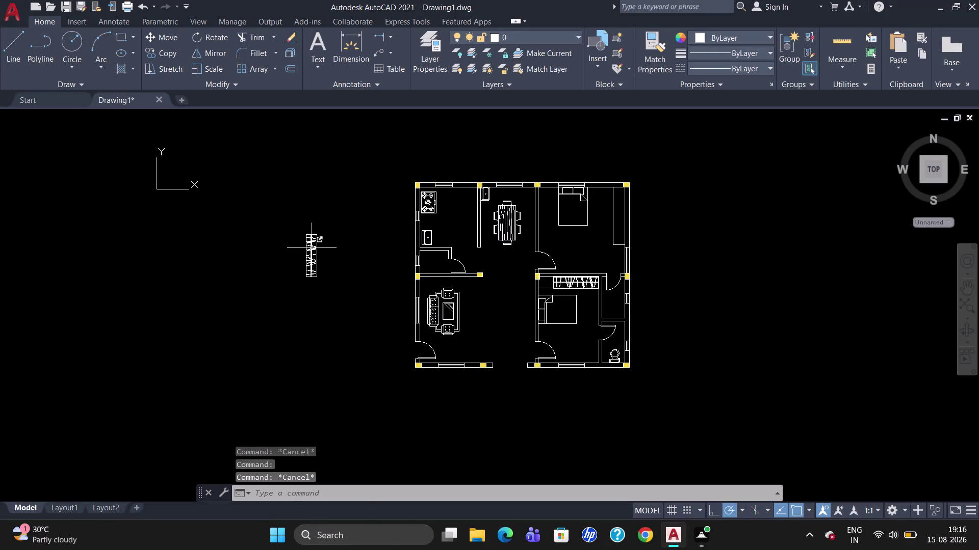
Move the upright wardrobe into the upper-right bedroom's top-right corner.
key(m)
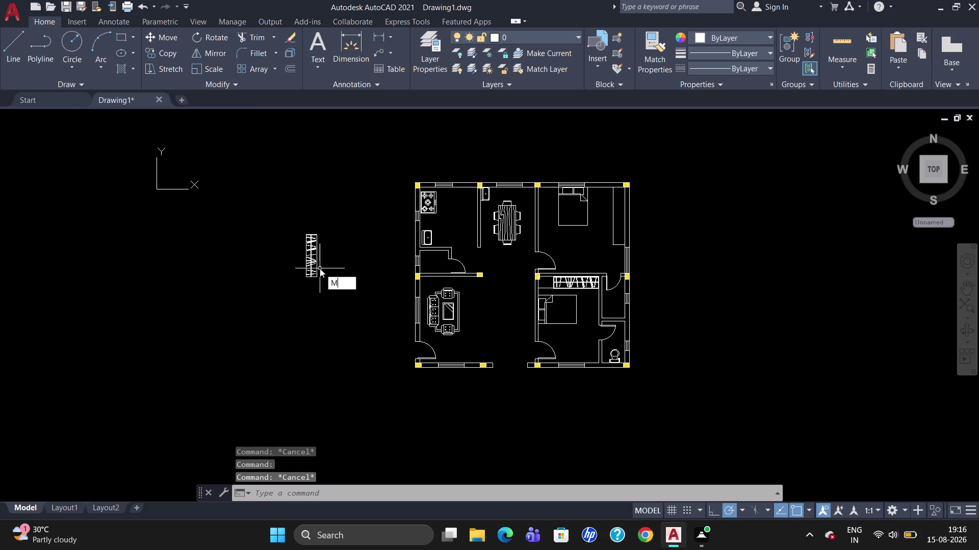
key(Return)
click(314, 259)
key(Return)
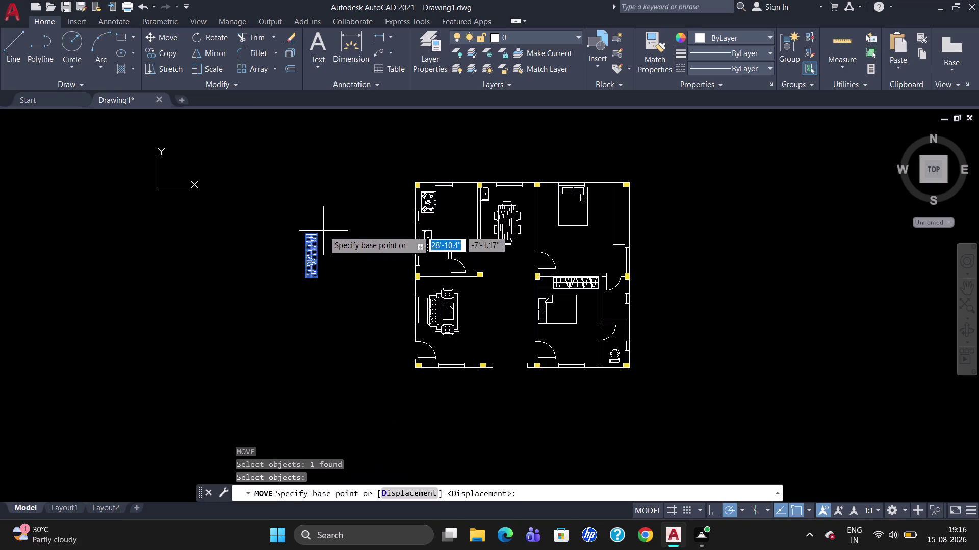
click(316, 237)
scroll(up, 3)
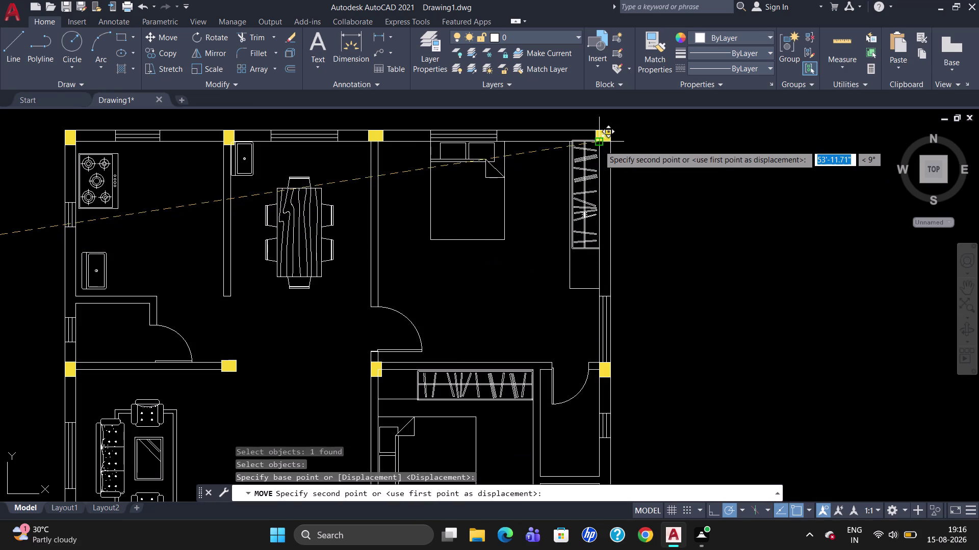
scroll(up, 3)
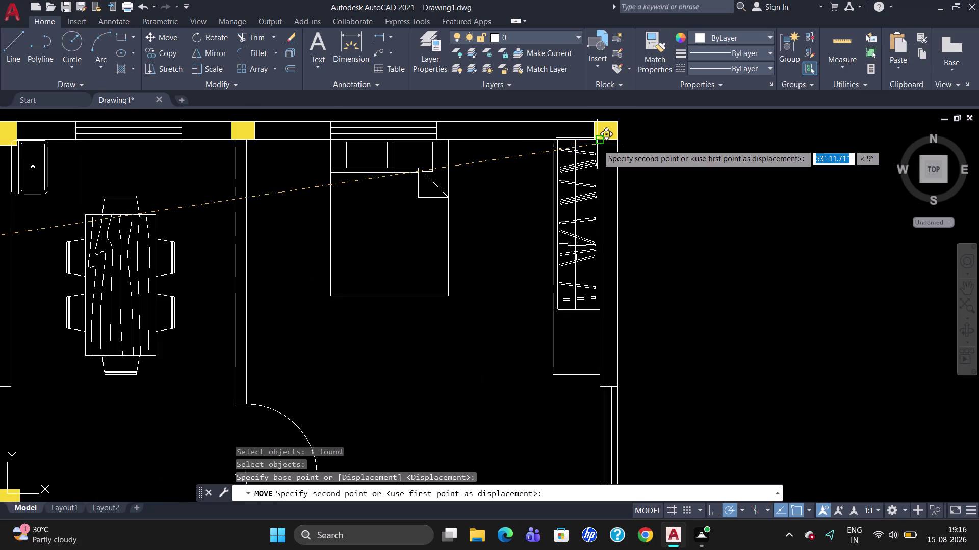
scroll(up, 3)
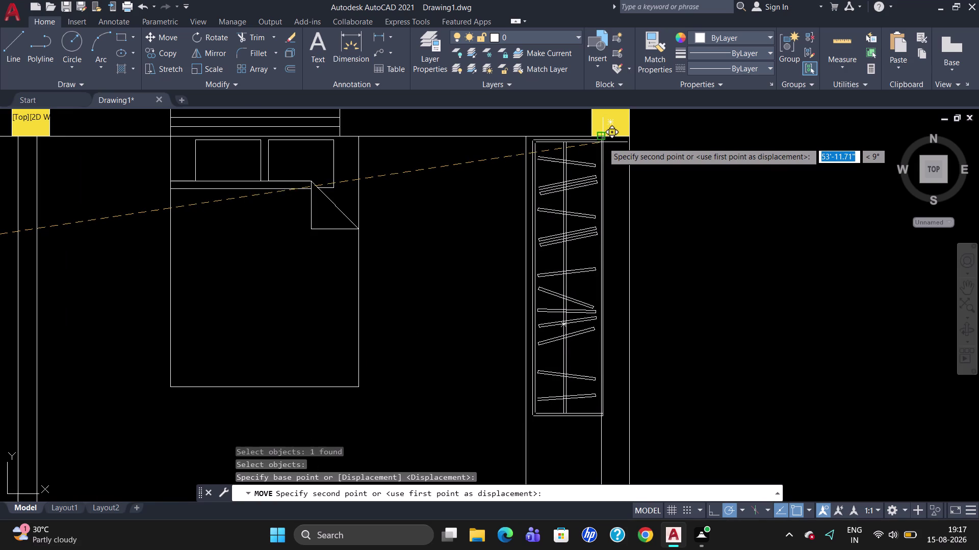
scroll(up, 3)
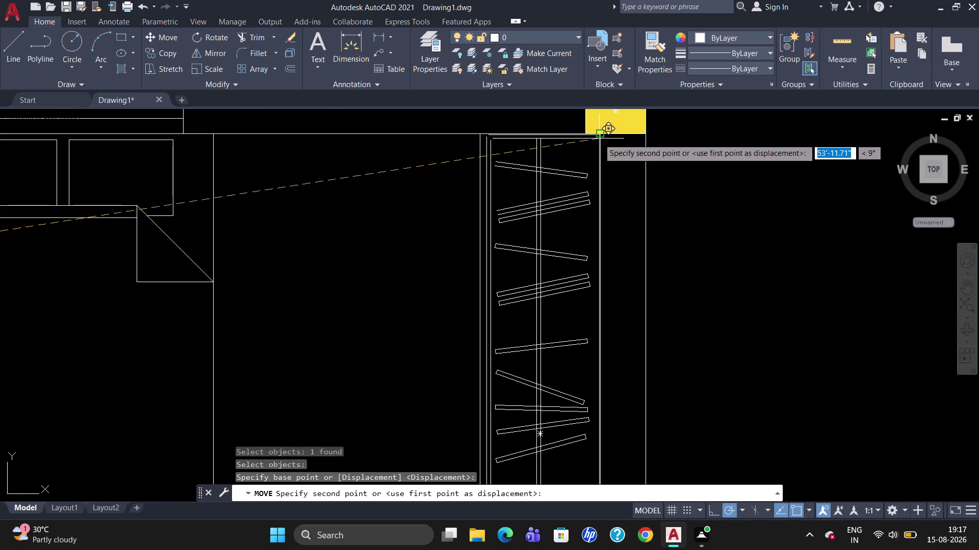
click(598, 138)
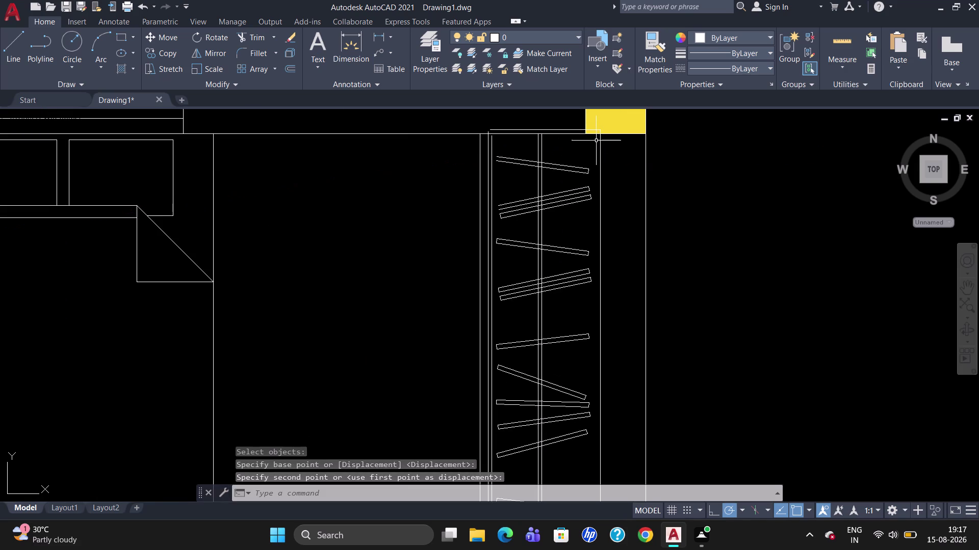
click(540, 141)
key(comma)
Nudge the wardrobe flush into the upper-right bedroom's corner, then zoom out to the full plan.
key(Return)
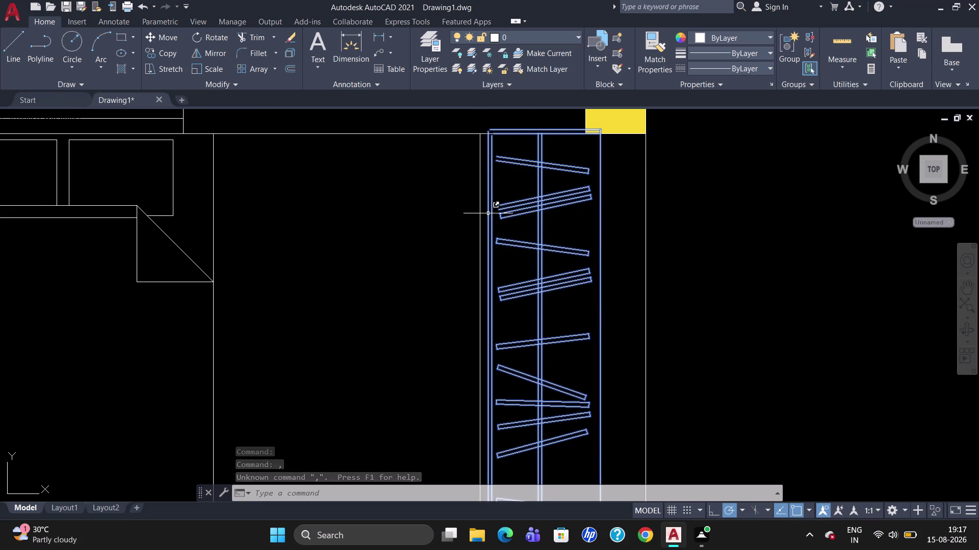
key(Return)
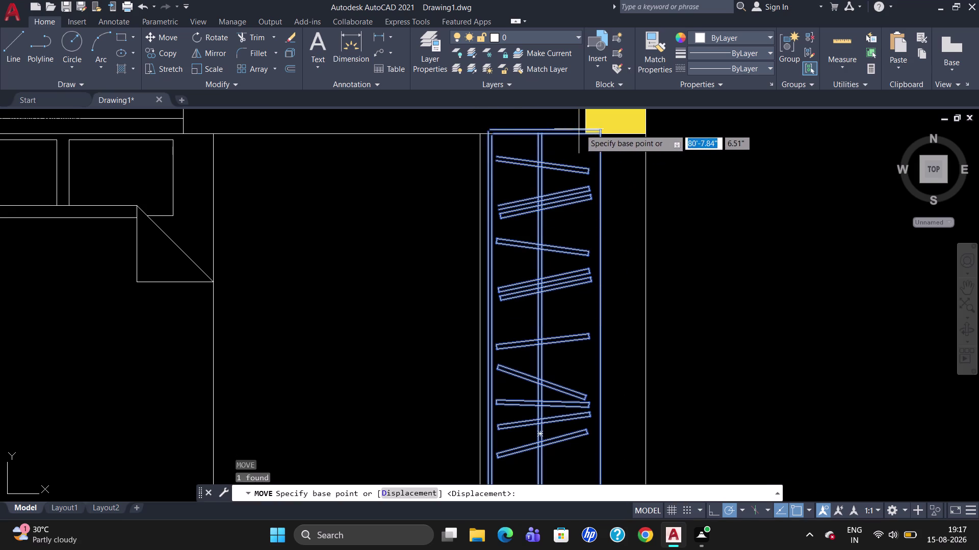
click(600, 128)
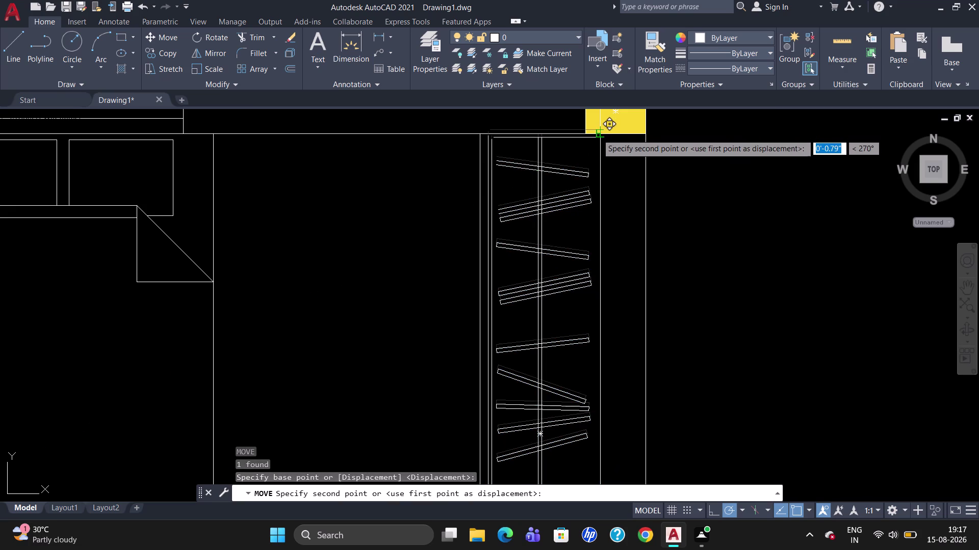
click(594, 134)
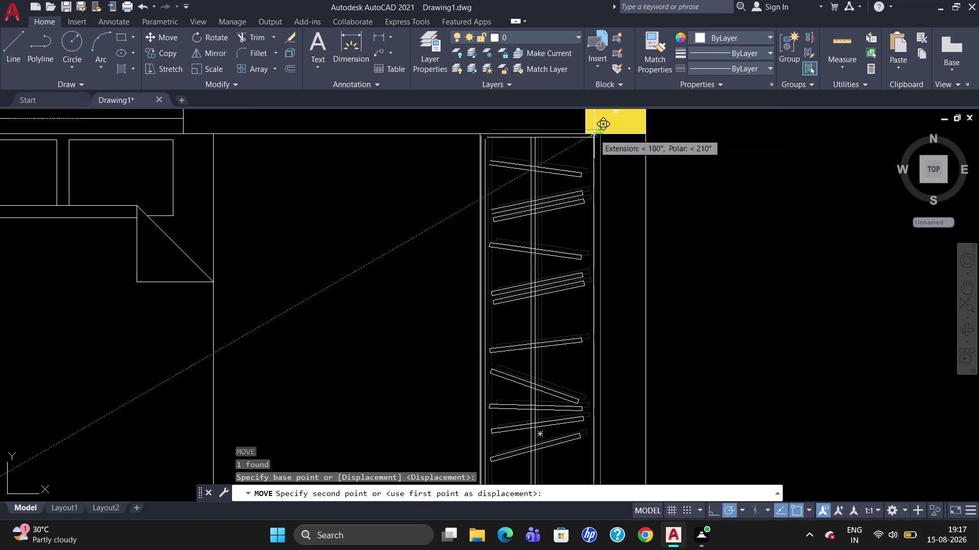
scroll(down, 3)
scroll(up, 3)
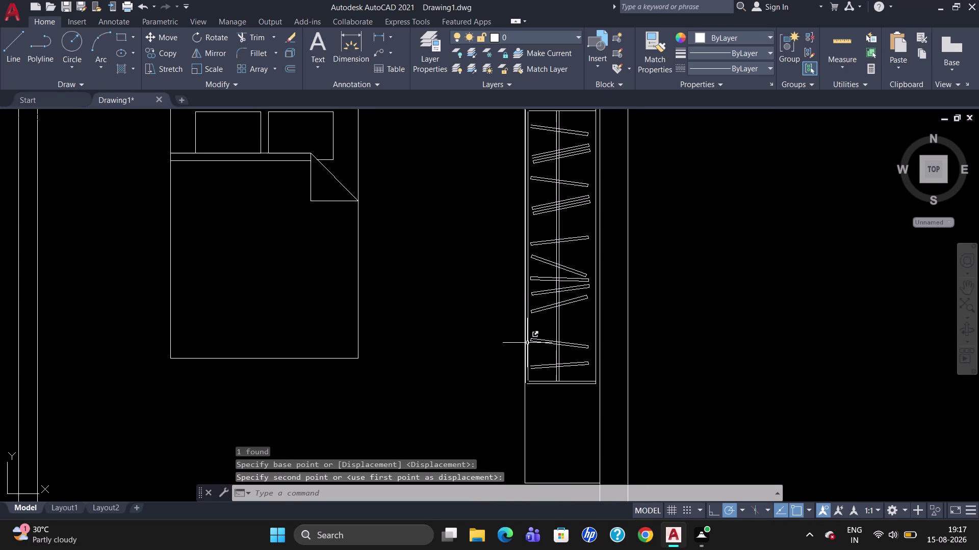
scroll(down, 3)
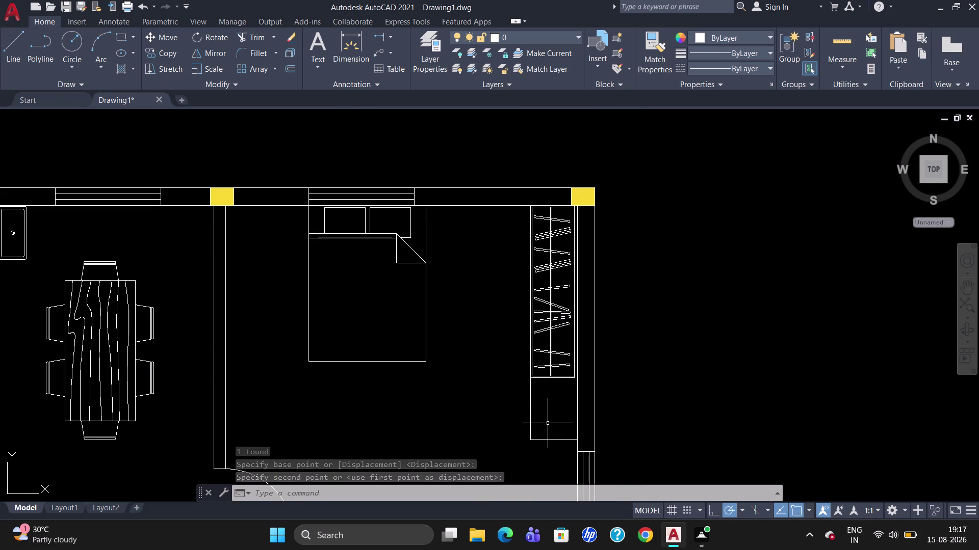
click(551, 374)
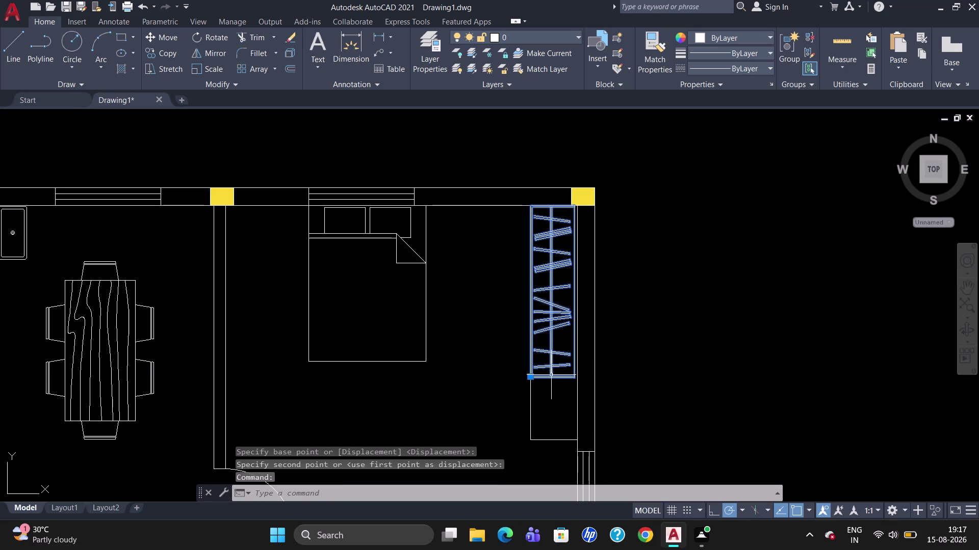
key(Escape)
scroll(down, 3)
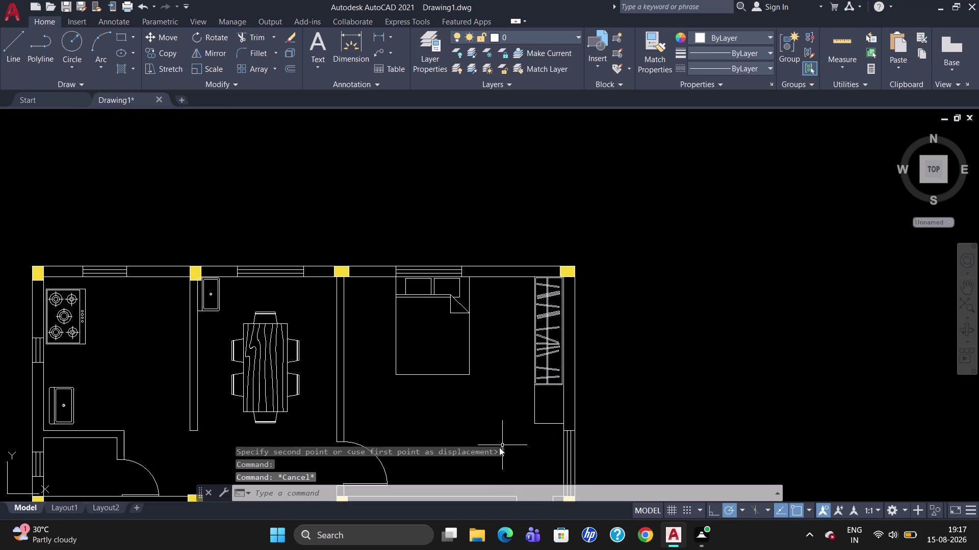
scroll(up, 3)
scroll(down, 3)
scroll(up, 3)
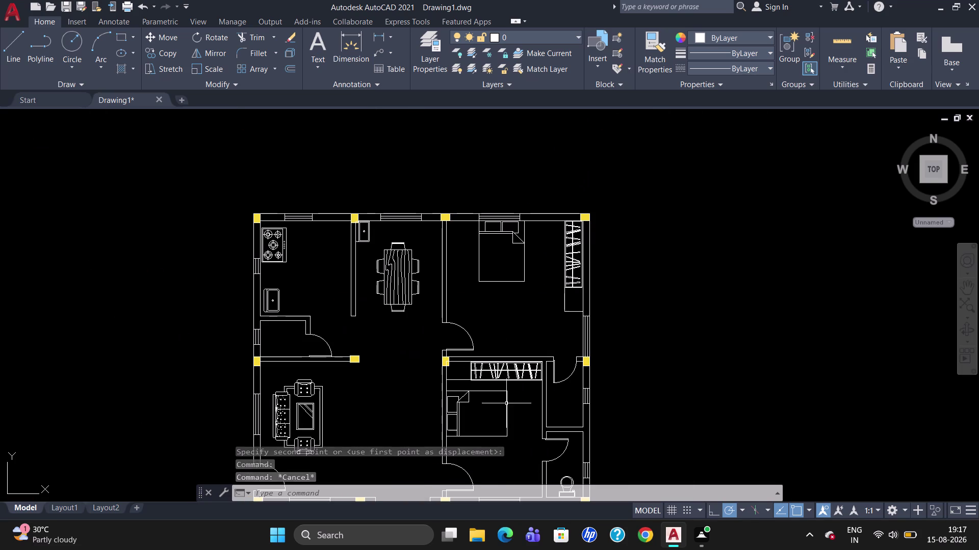
Copy the lower bedroom's wardrobe to an empty spot right of the plan.
click(513, 372)
text(C)
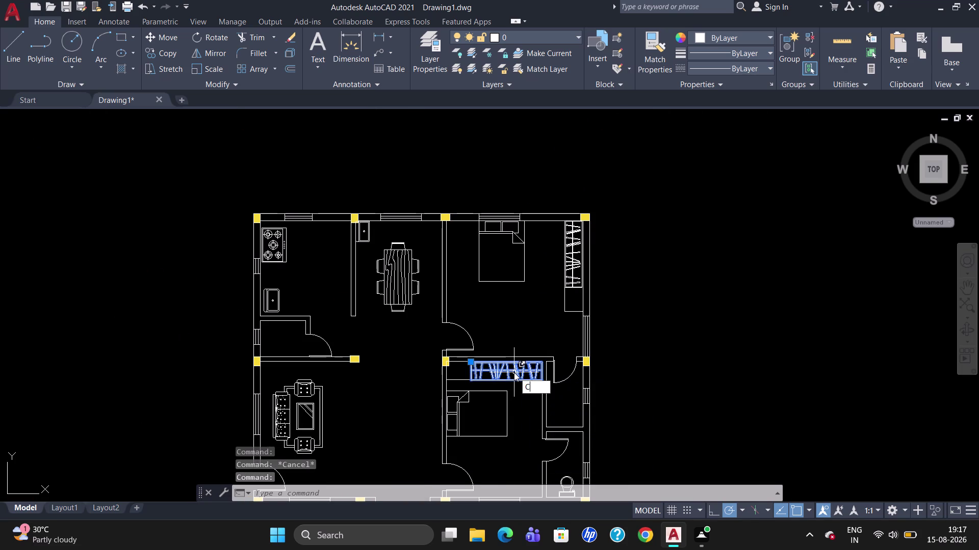
text(O)
key(Return)
click(507, 372)
click(675, 340)
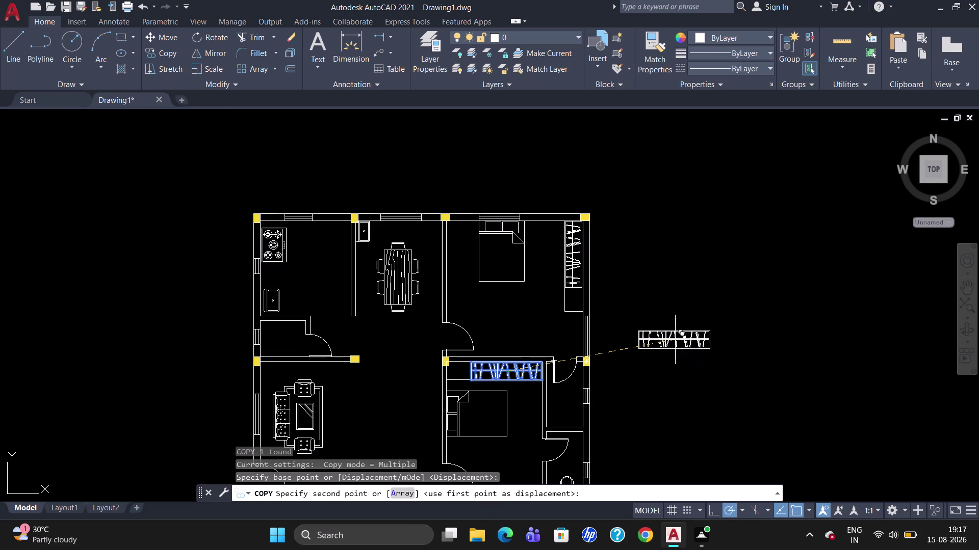
key(Escape)
Rotate the new wardrobe copy 90° to stand it upright.
click(678, 341)
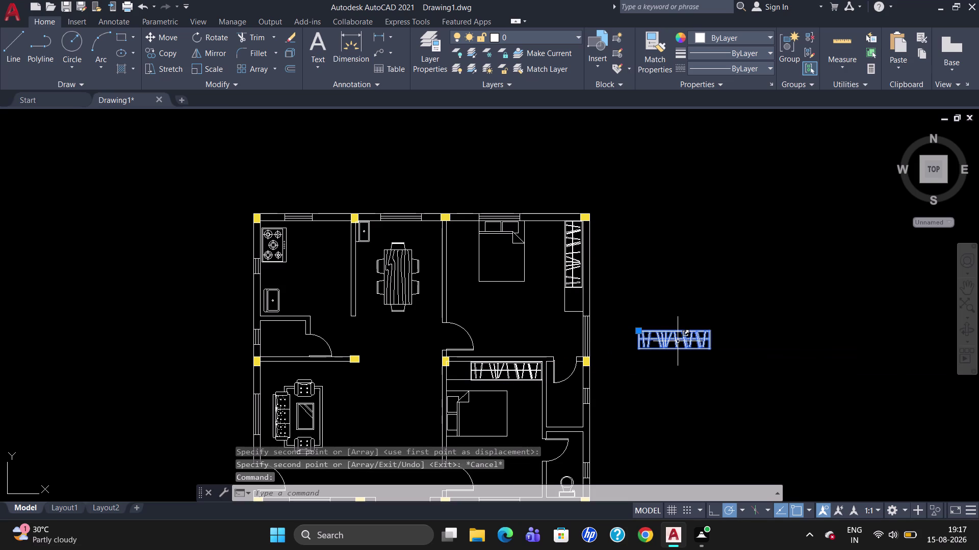
text(RO)
key(Return)
click(680, 337)
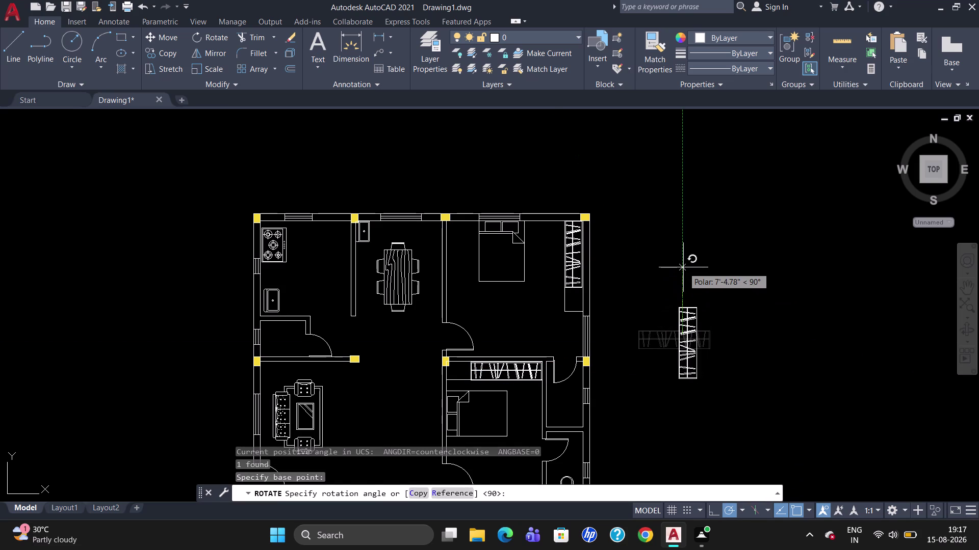
click(682, 268)
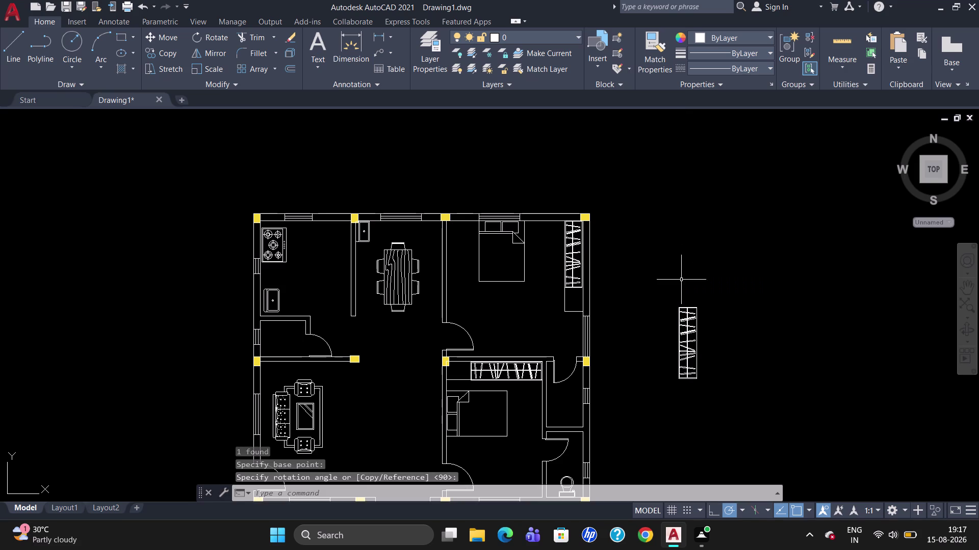
click(686, 307)
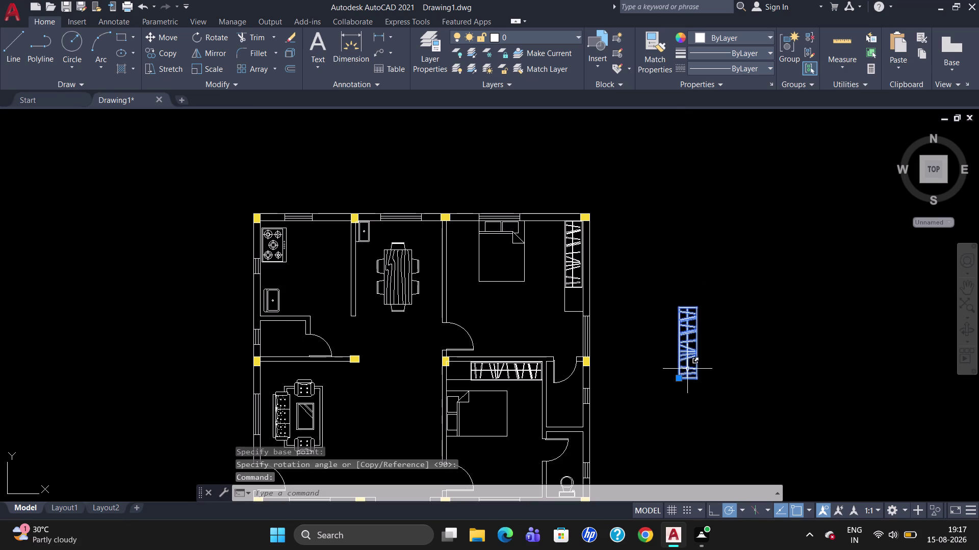
Move the upright wardrobe copy beside the bedroom's right wall, below the first wardrobe.
key(m)
key(Return)
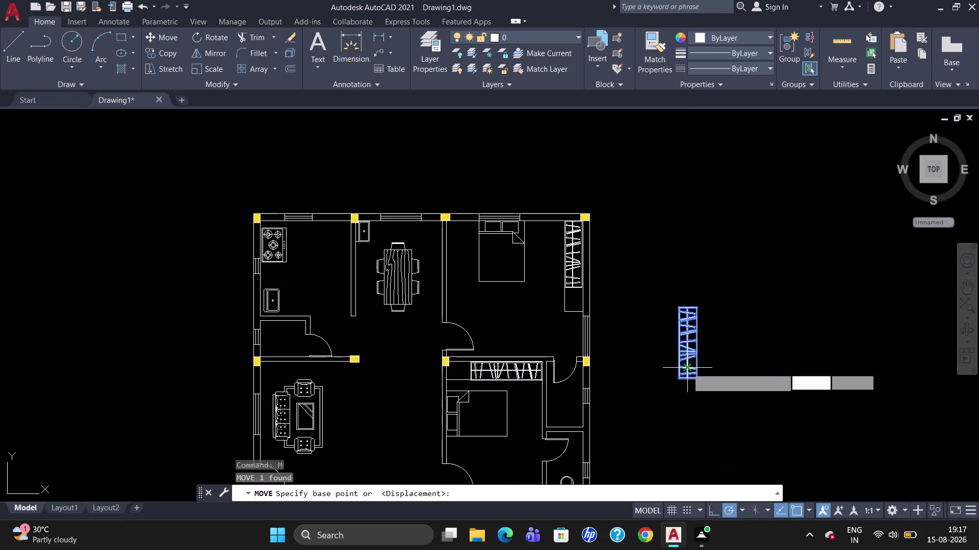
click(678, 310)
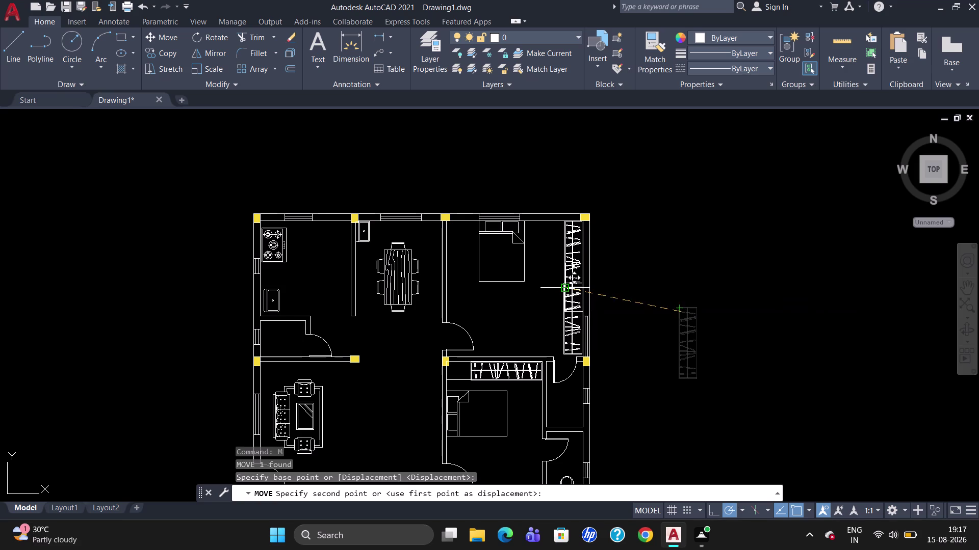
click(564, 288)
key(Escape)
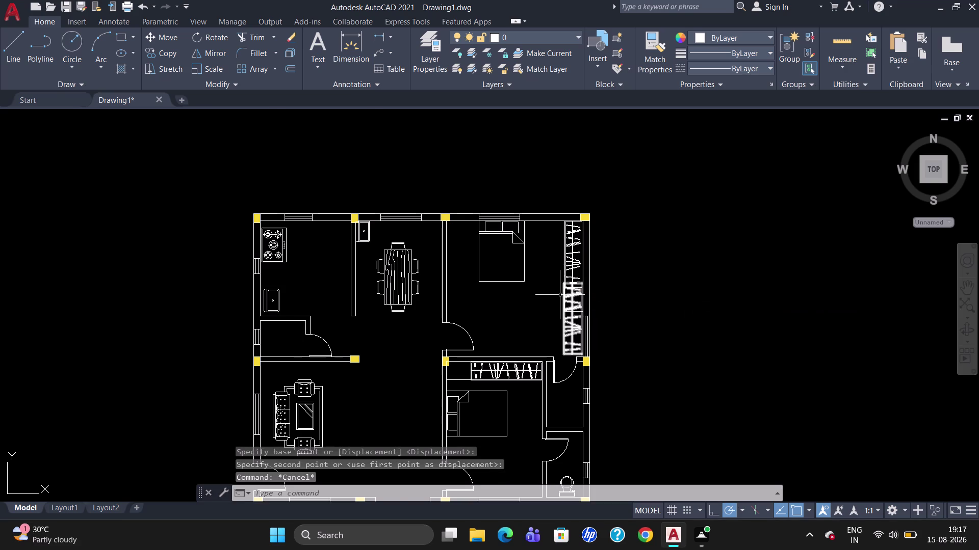
Zoom in and nudge the placed wardrobe slightly right to fine-tune its position.
scroll(up, 3)
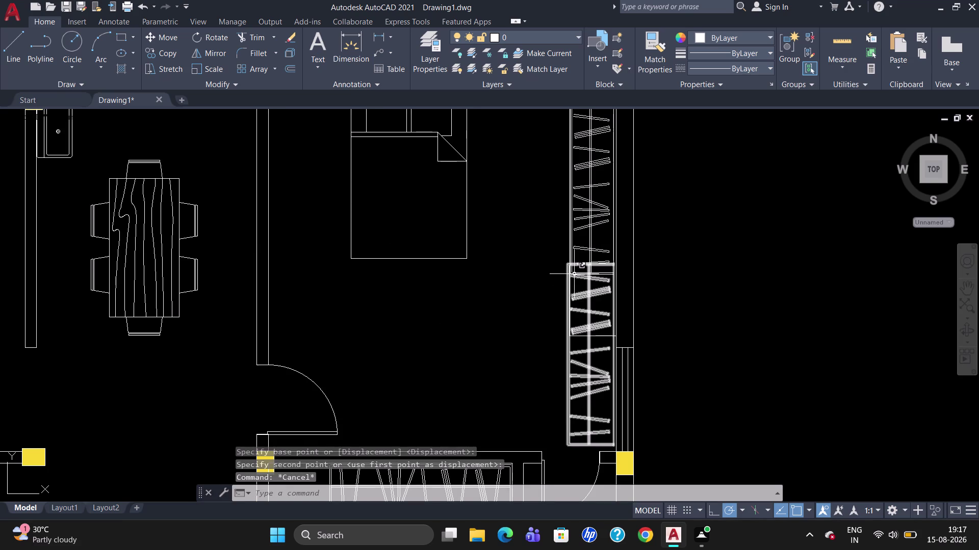
click(572, 275)
key(m)
key(Return)
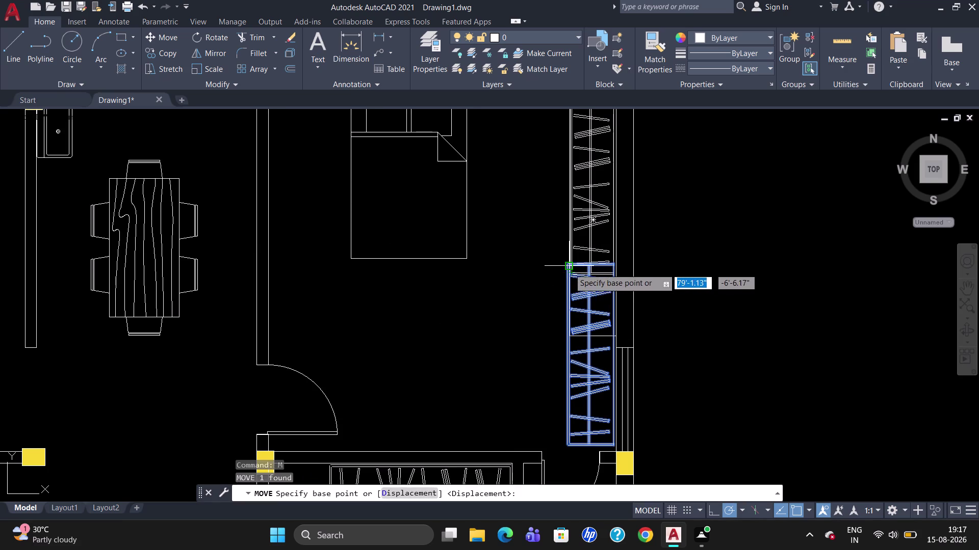
click(569, 267)
click(573, 268)
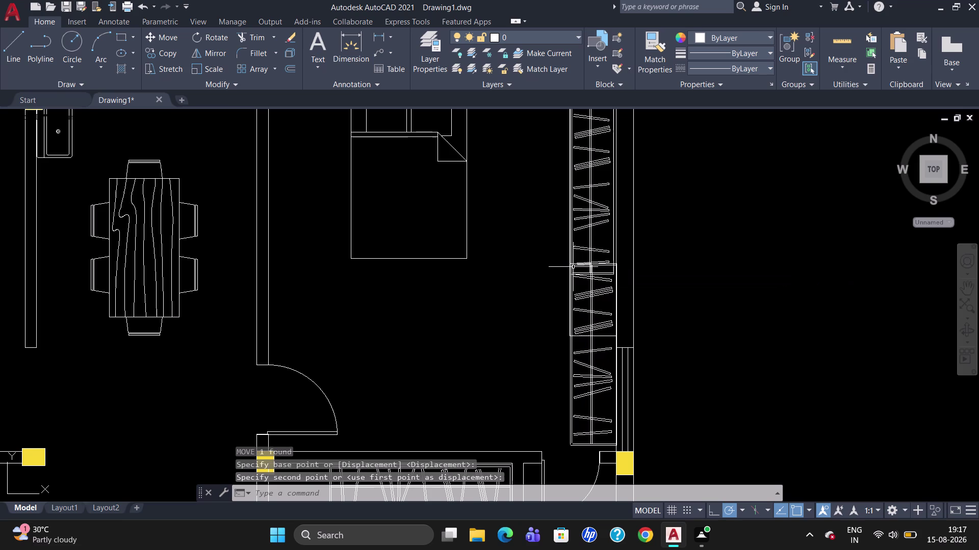
key(Escape)
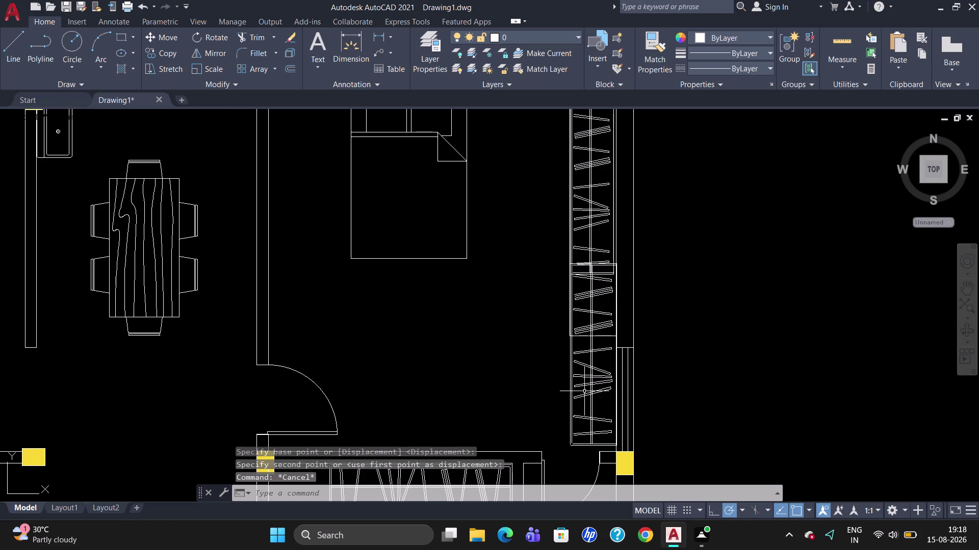
Try trimming the overlapping lines of the lower wardrobe with TR.
text(TR)
key(Return)
key(Return)
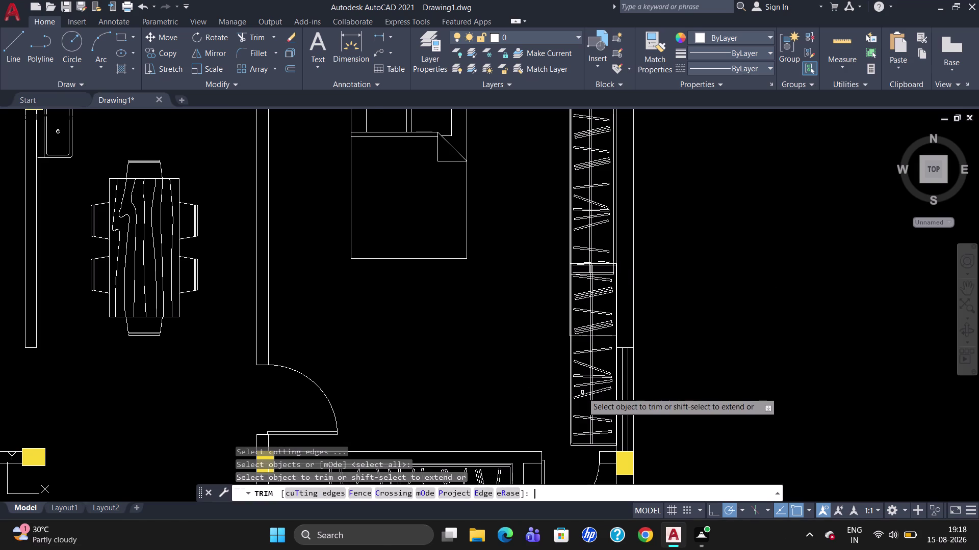
drag(566, 372, 581, 406)
click(580, 408)
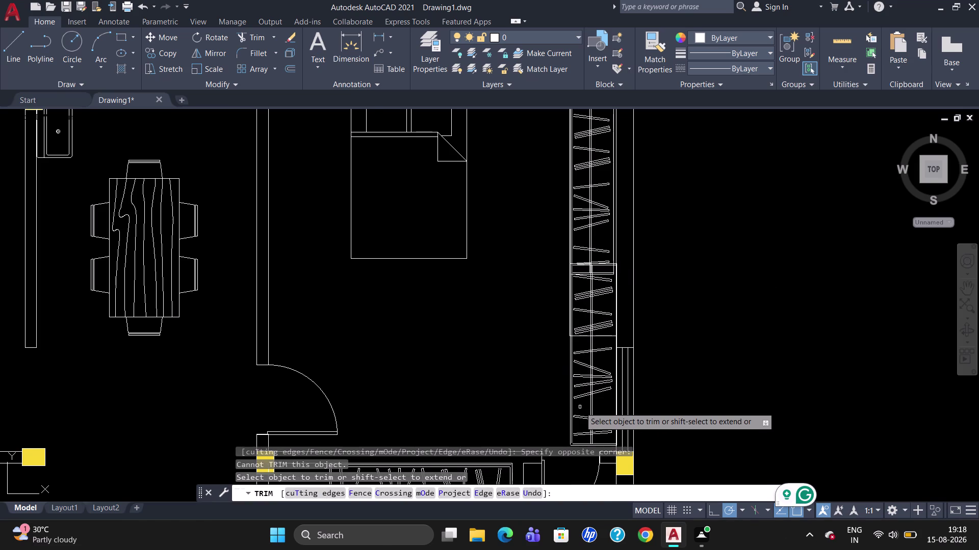
click(572, 438)
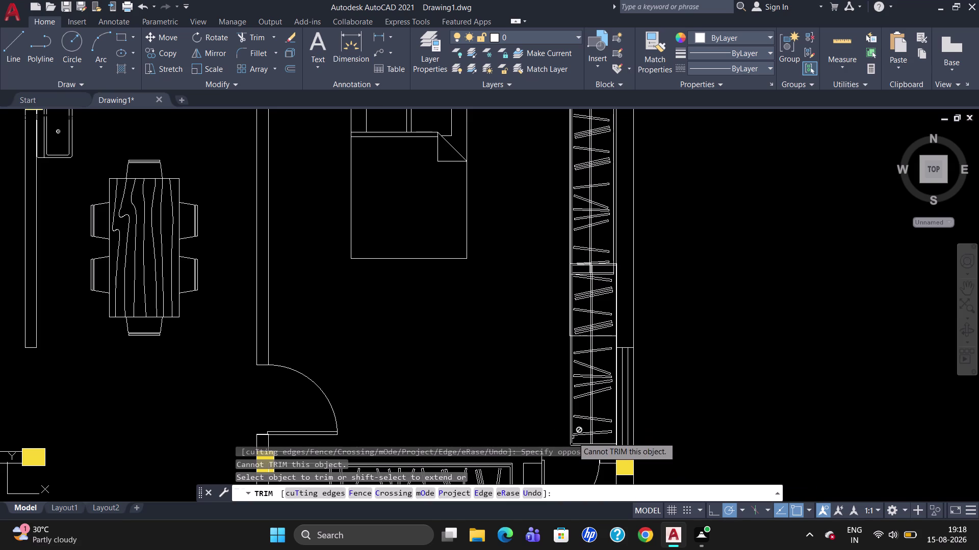
key(Escape)
Select the lower wardrobe and attempt to ungroup it.
click(584, 390)
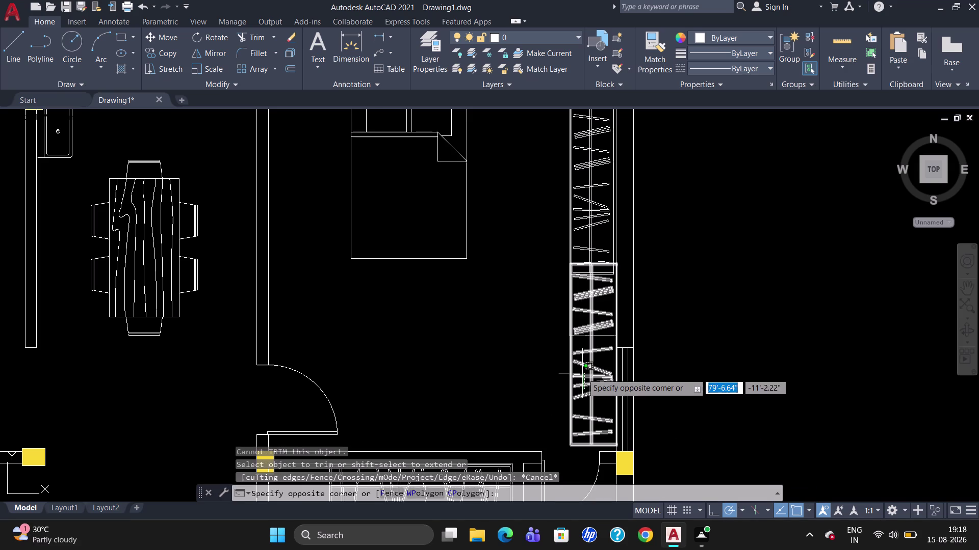
click(582, 374)
text(U)
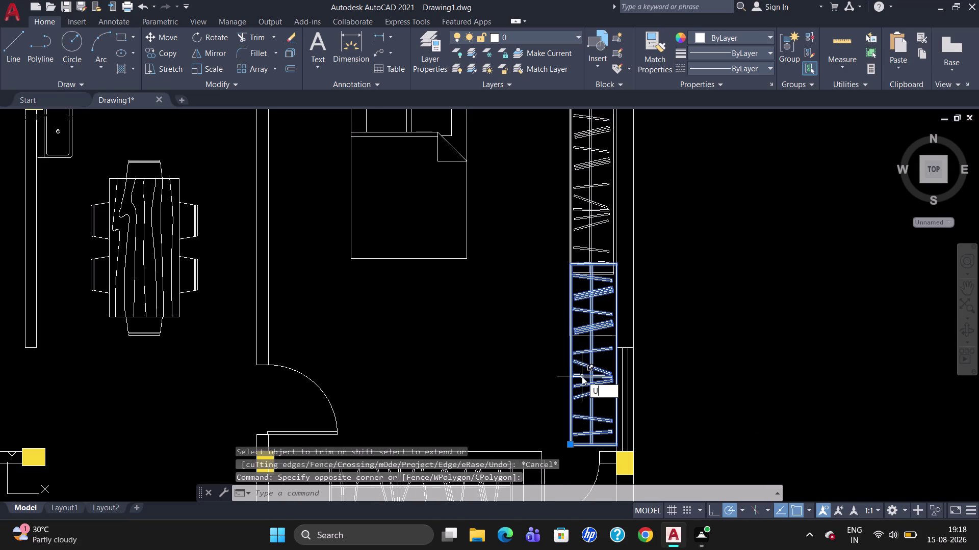
text(NG)
key(Return)
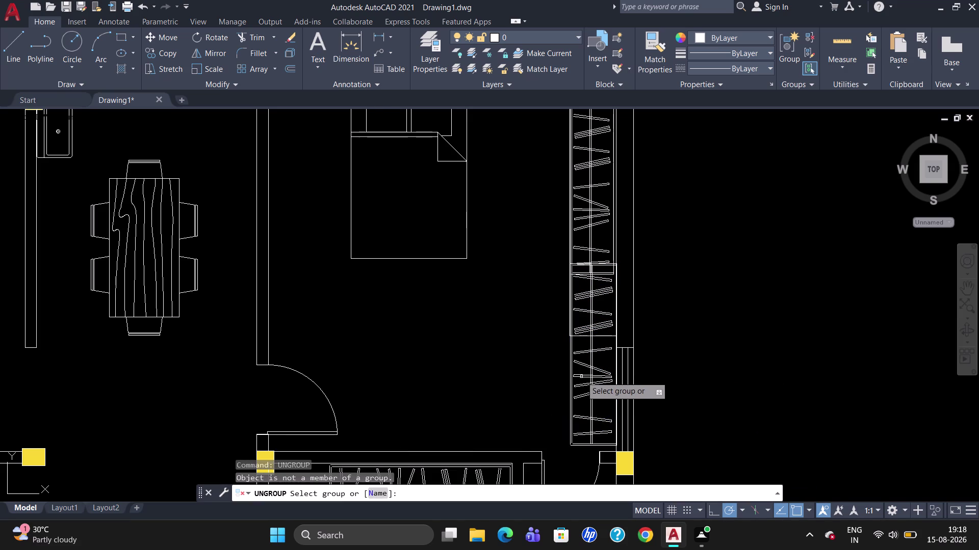
drag(579, 448, 582, 419)
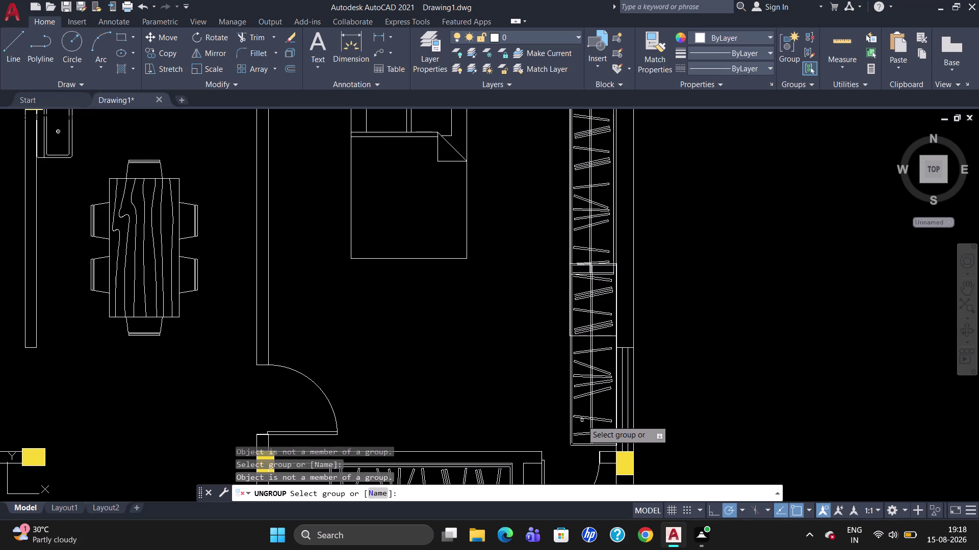
click(581, 416)
key(Escape)
text(T)
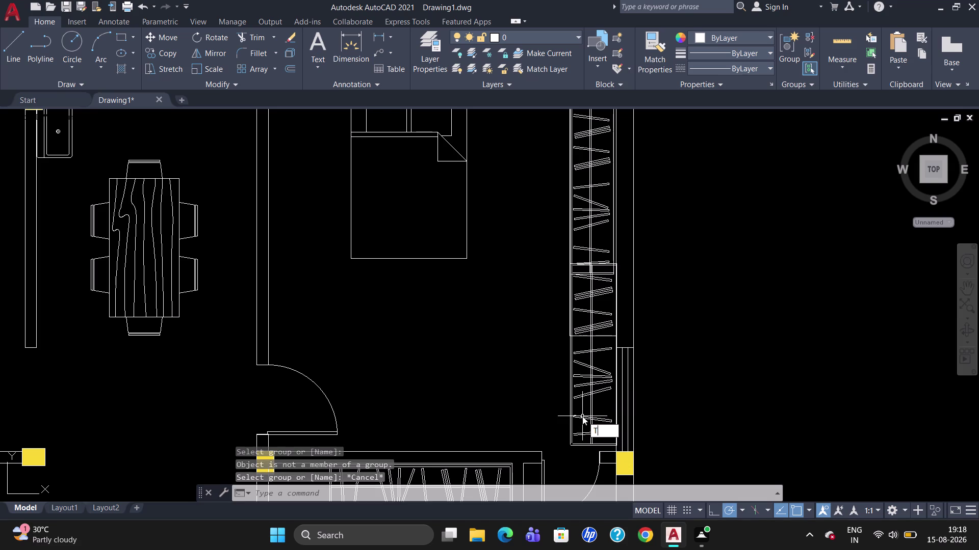
text(R)
key(BackSpace)
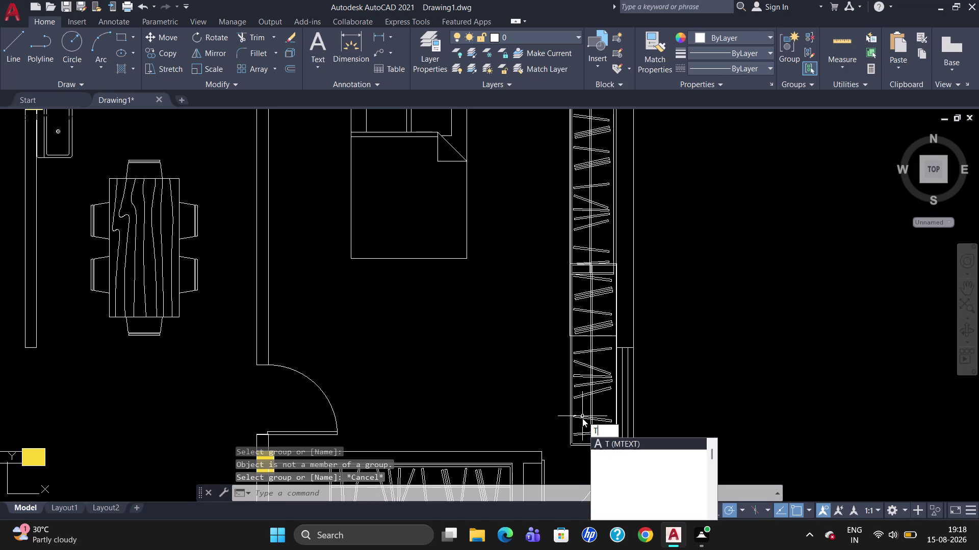
key(BackSpace)
key(Escape)
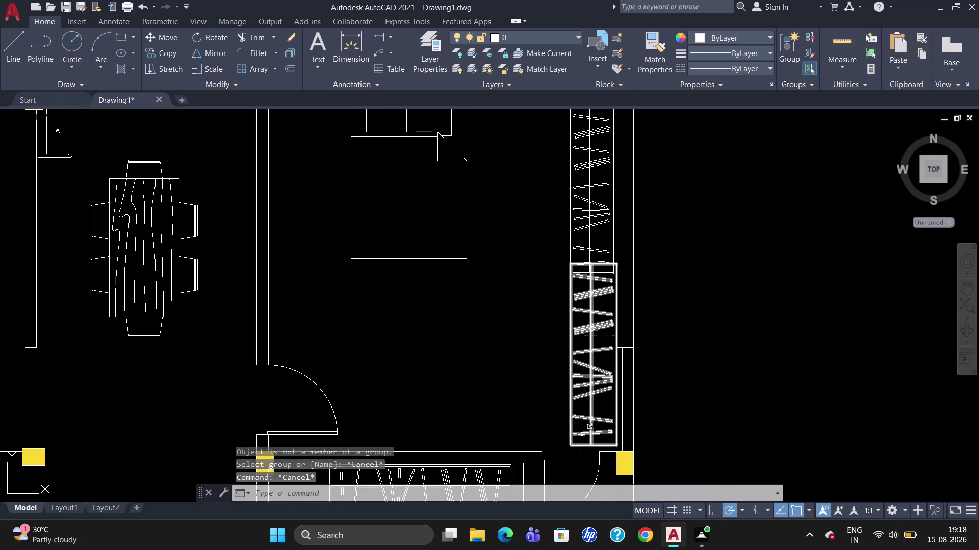
Retry ungrouping the lower wardrobe section with UNG.
click(589, 437)
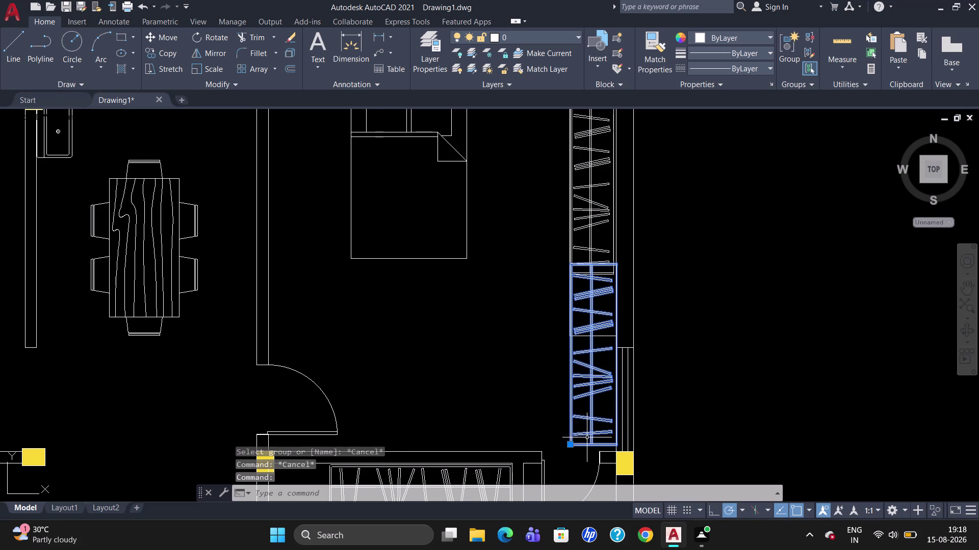
text(UNG)
key(Return)
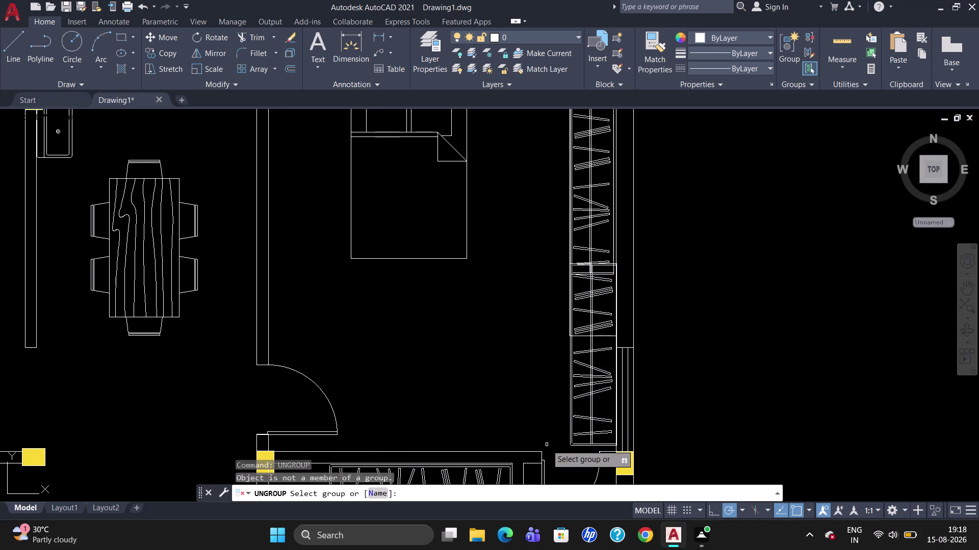
click(578, 446)
key(Escape)
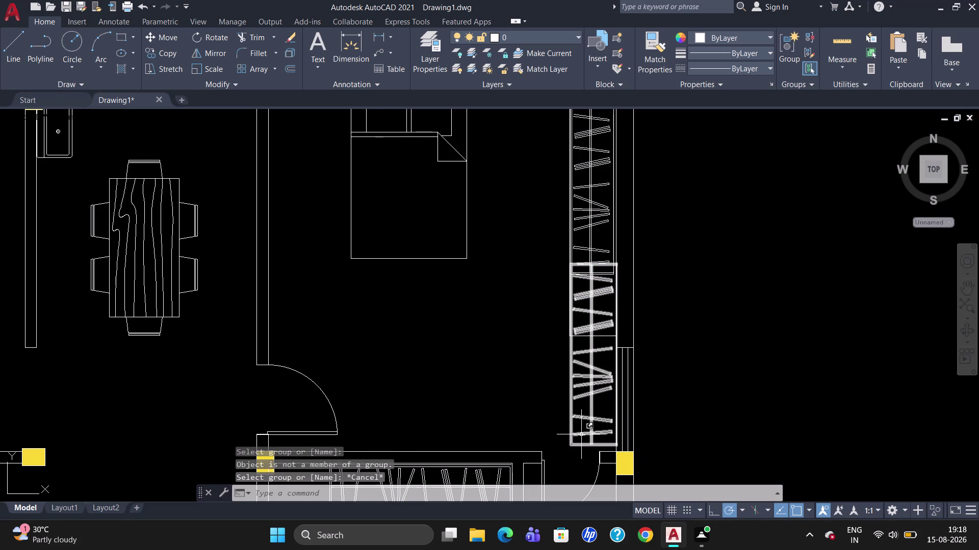
click(582, 433)
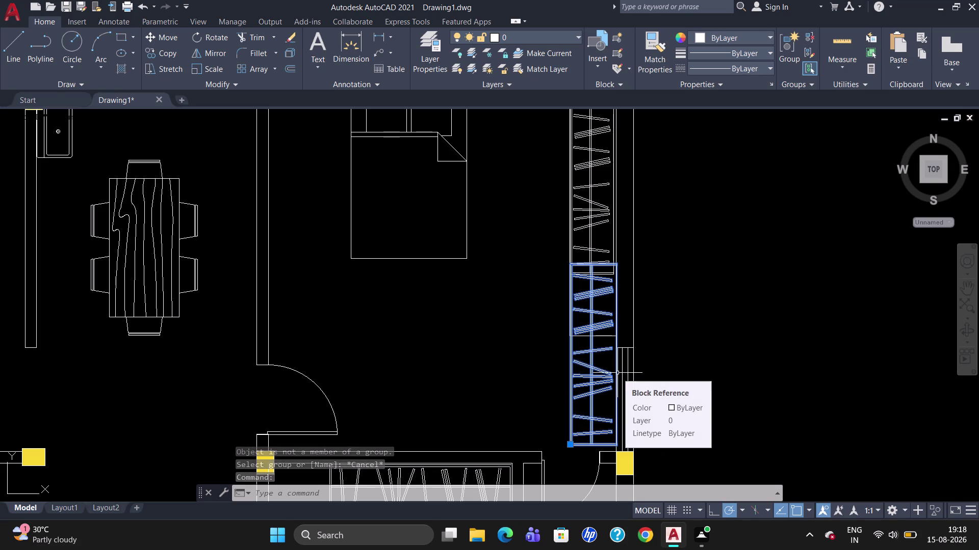
text(UNG)
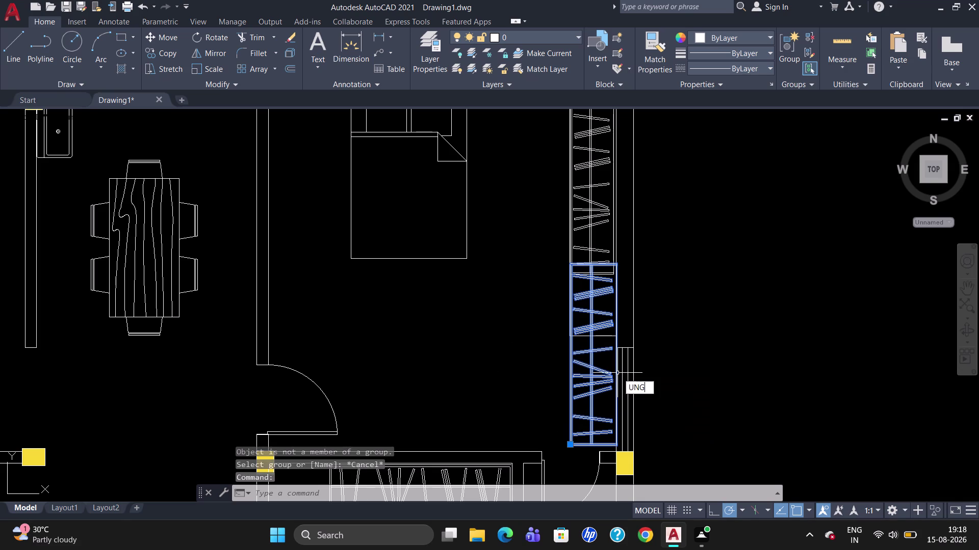
key(Return)
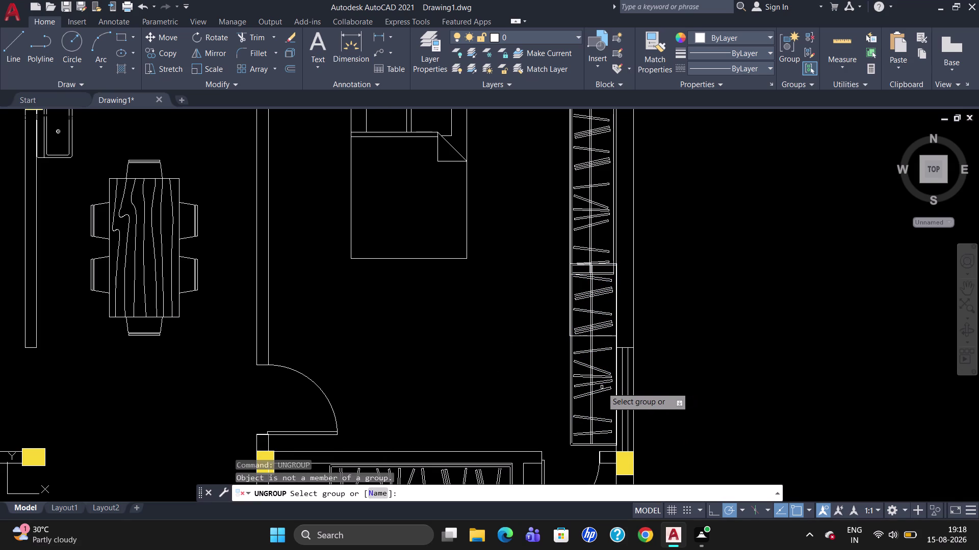
click(598, 383)
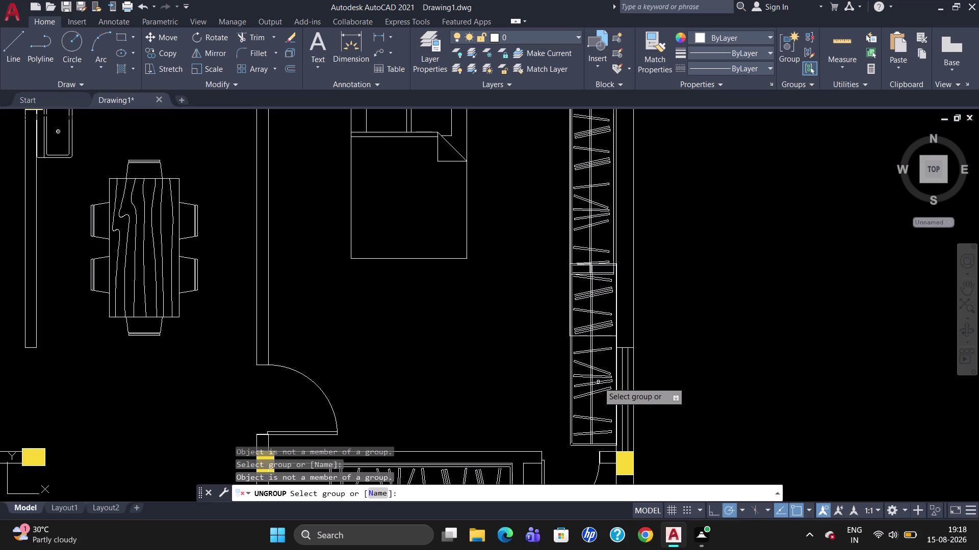
click(600, 378)
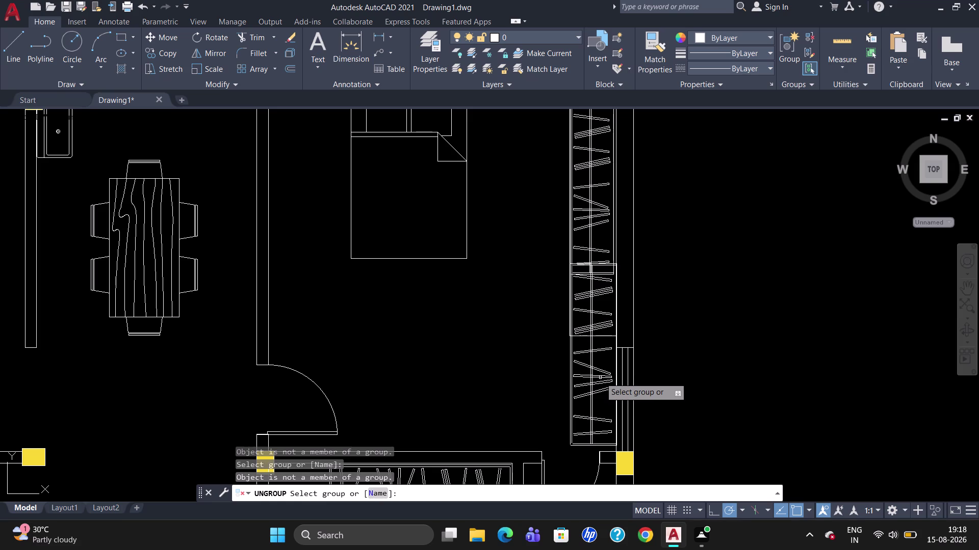
key(Escape)
Make further ungroup attempts on the wardrobe section, then clear the selection.
text(UNG)
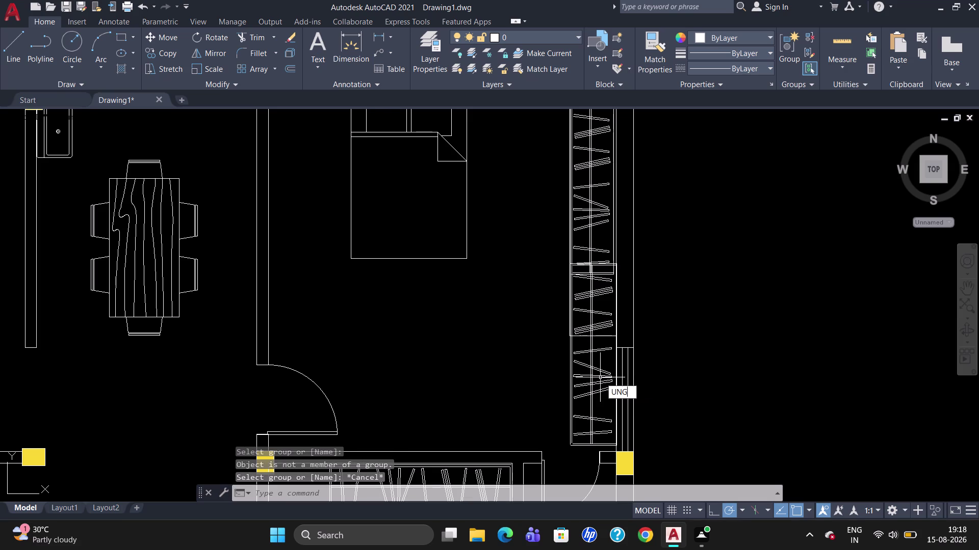
key(Return)
click(597, 368)
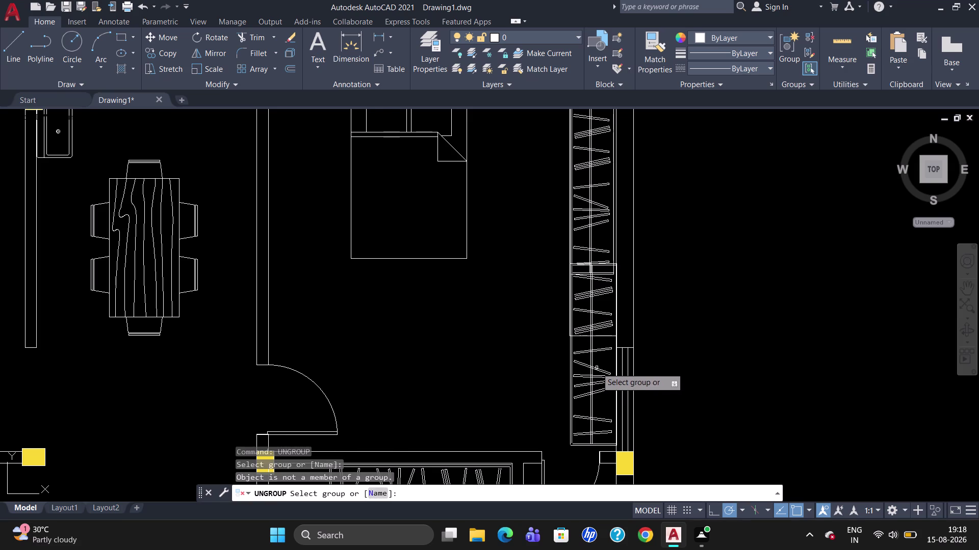
click(596, 368)
key(Return)
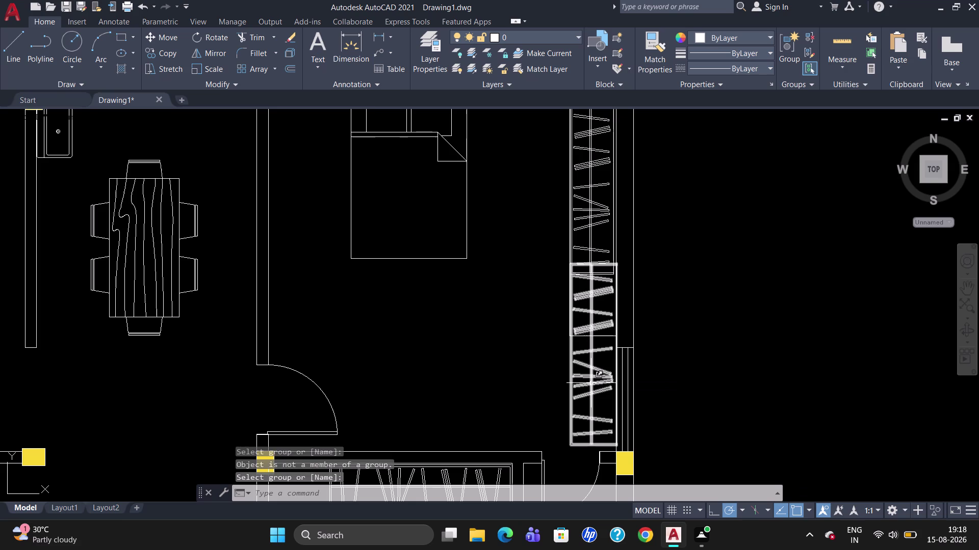
click(590, 384)
key(Return)
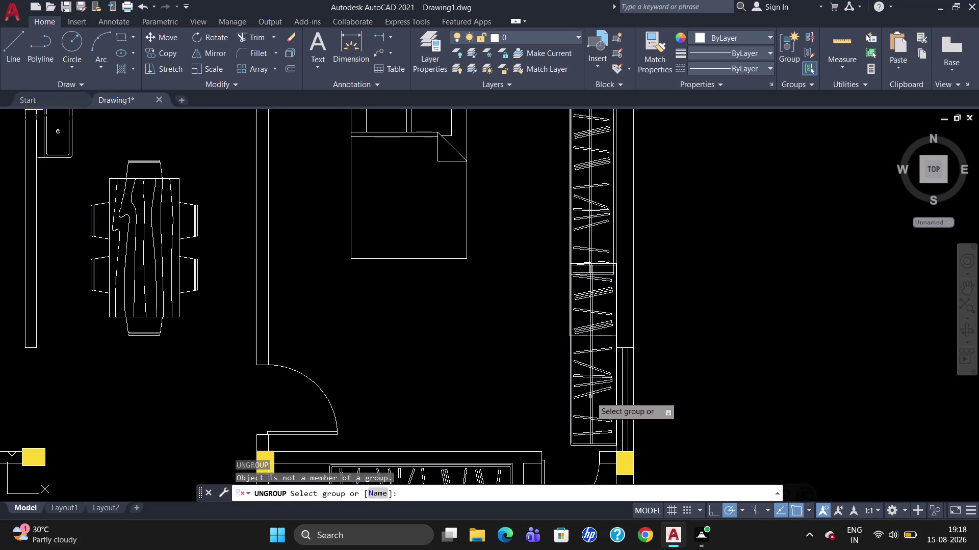
click(590, 398)
click(591, 393)
key(Escape)
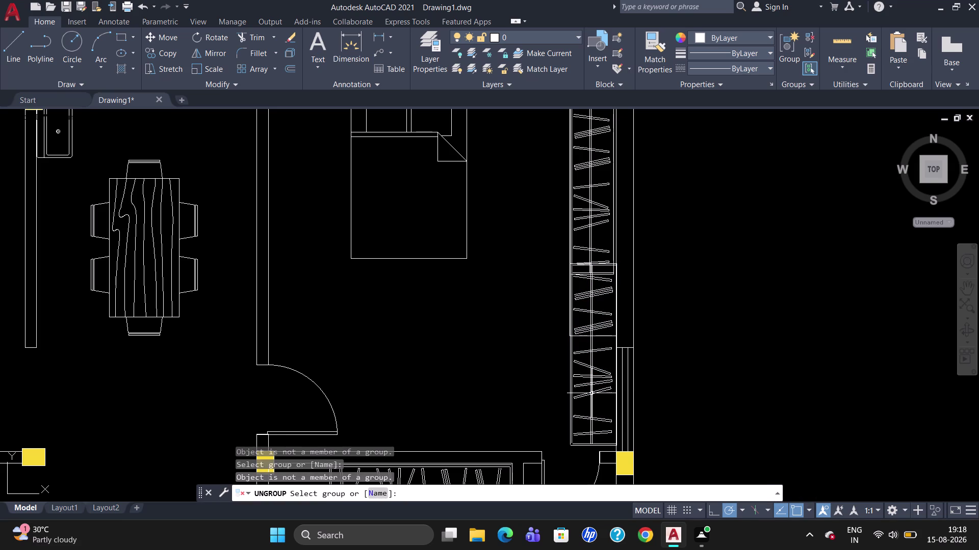
click(591, 393)
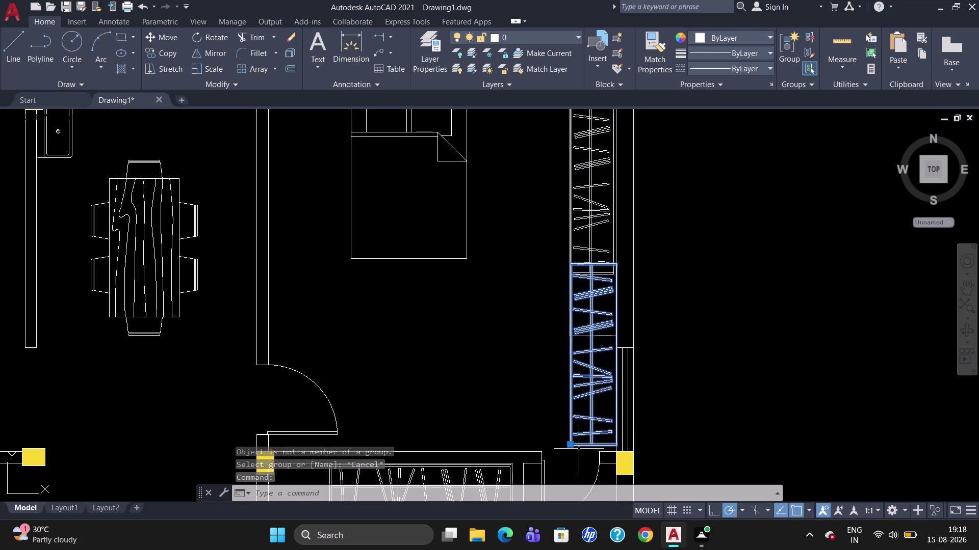
key(Escape)
key(r)
key(BackSpace)
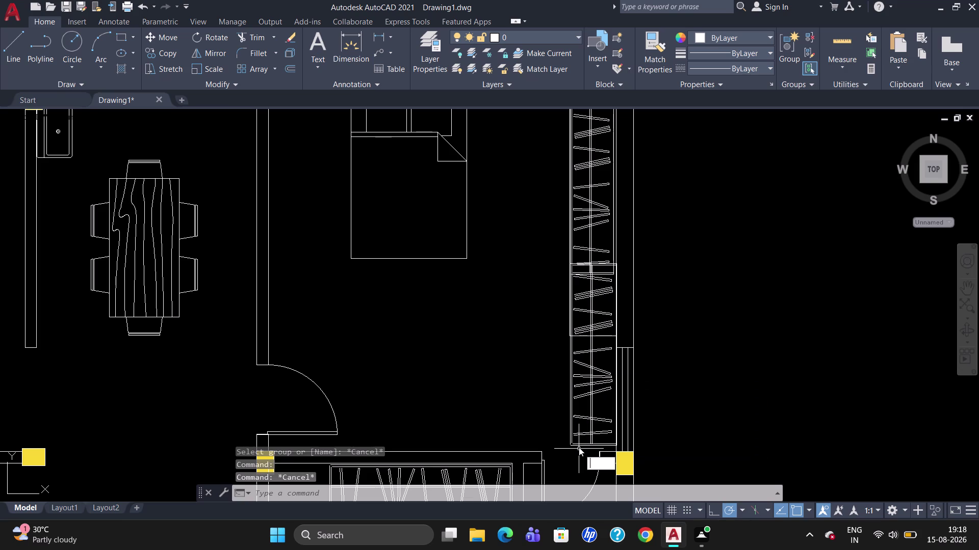
Trim the overlapping lines, then select and delete the lower wardrobe section.
text(TR)
key(Return)
key(Return)
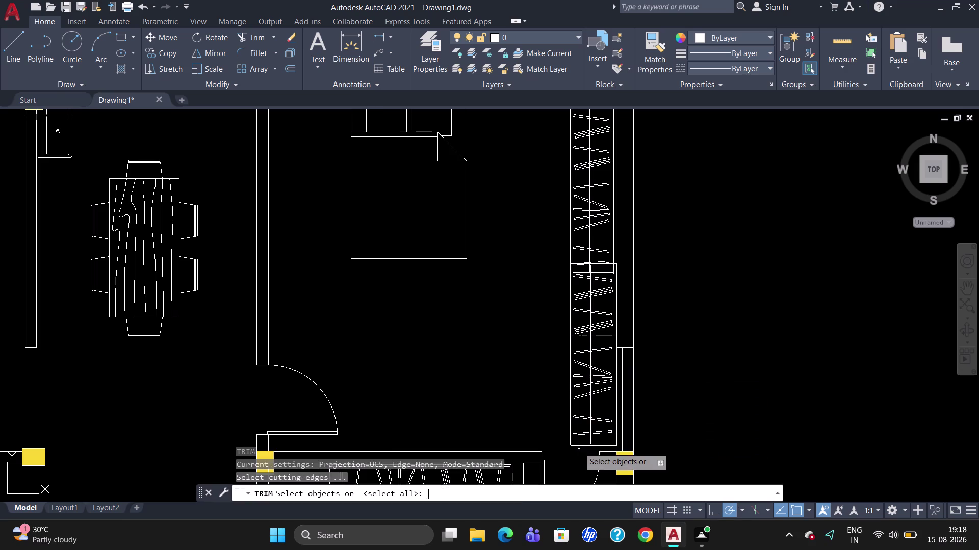
drag(592, 382, 580, 447)
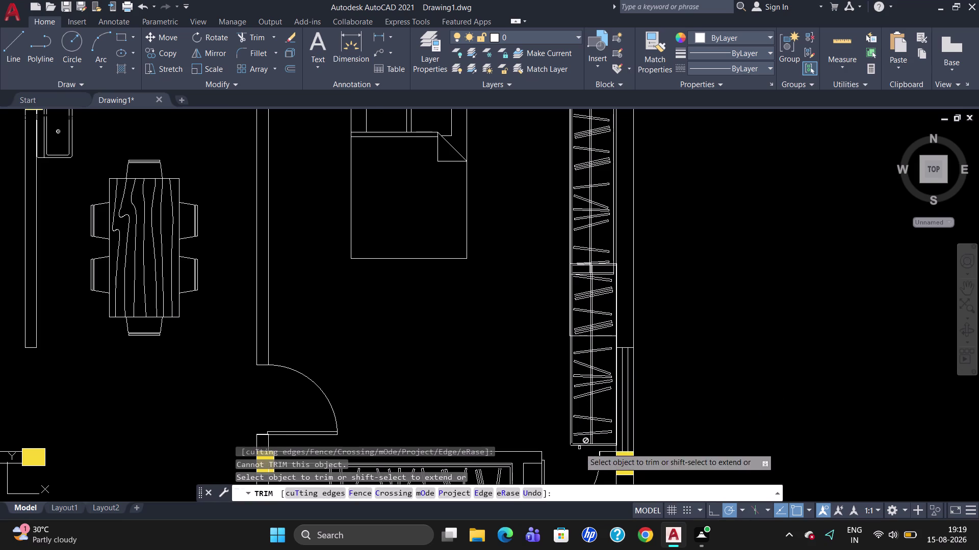
key(Escape)
click(588, 387)
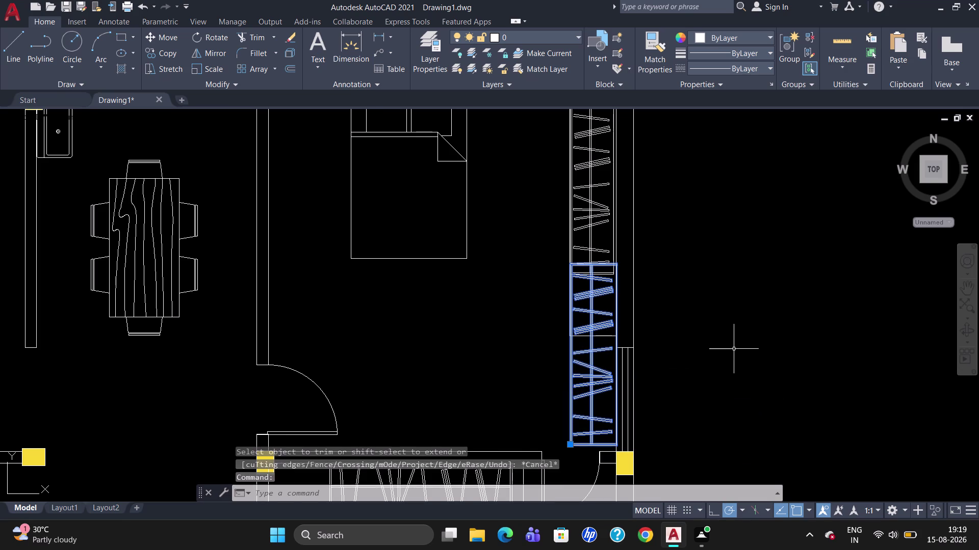
key(Delete)
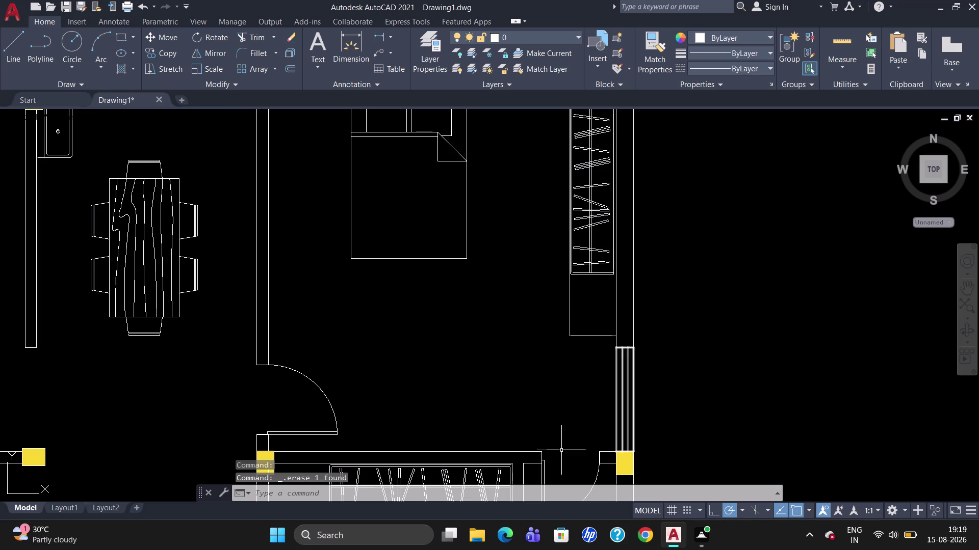
scroll(down, 3)
scroll(up, 3)
scroll(down, 3)
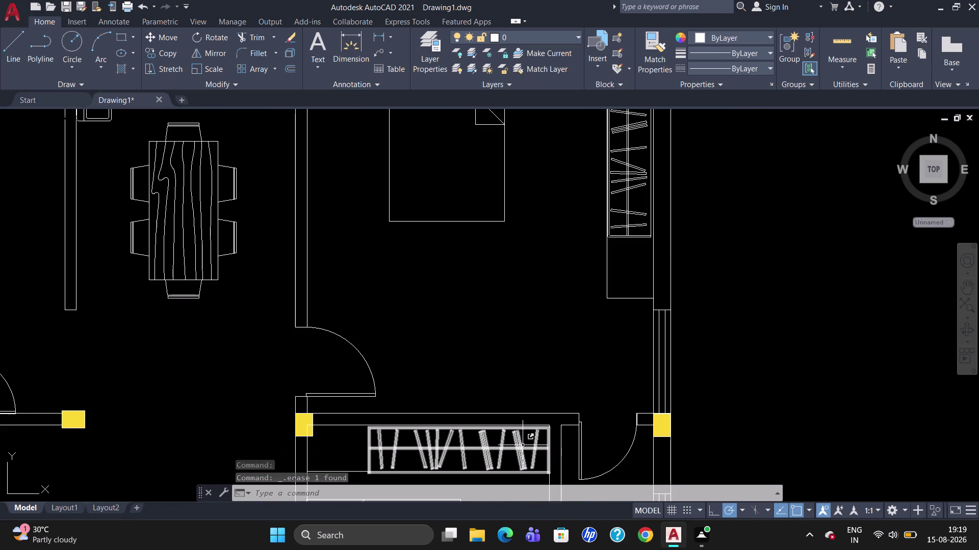
click(518, 450)
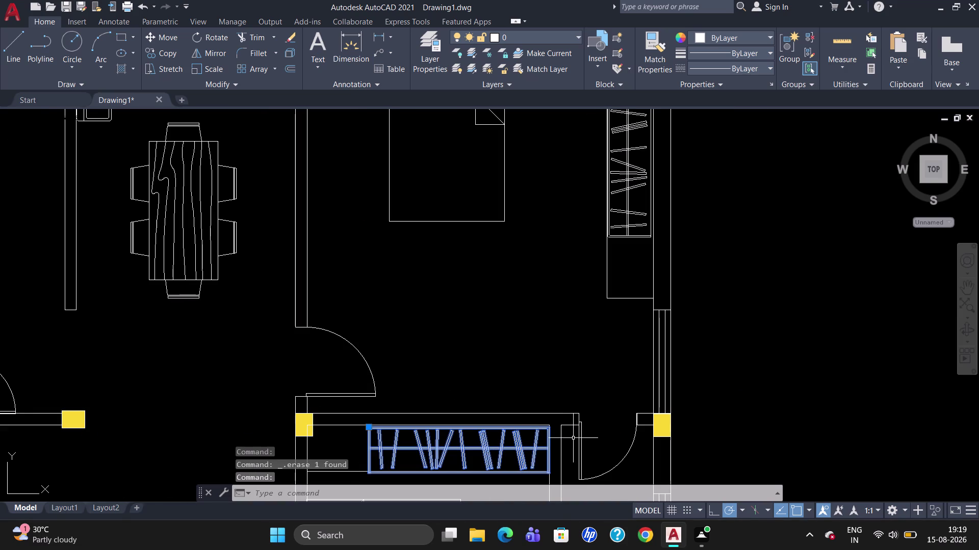
key(u)
text(NG)
key(Return)
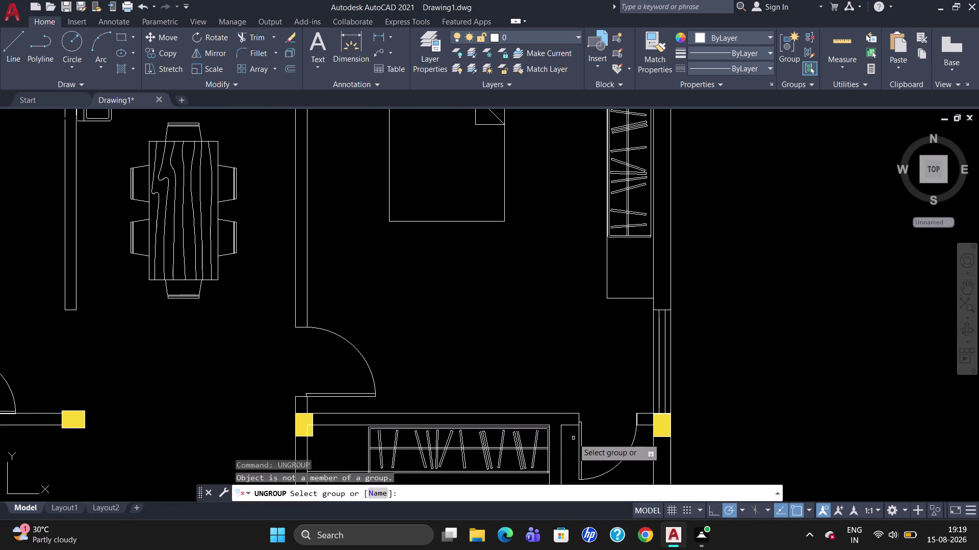
click(520, 458)
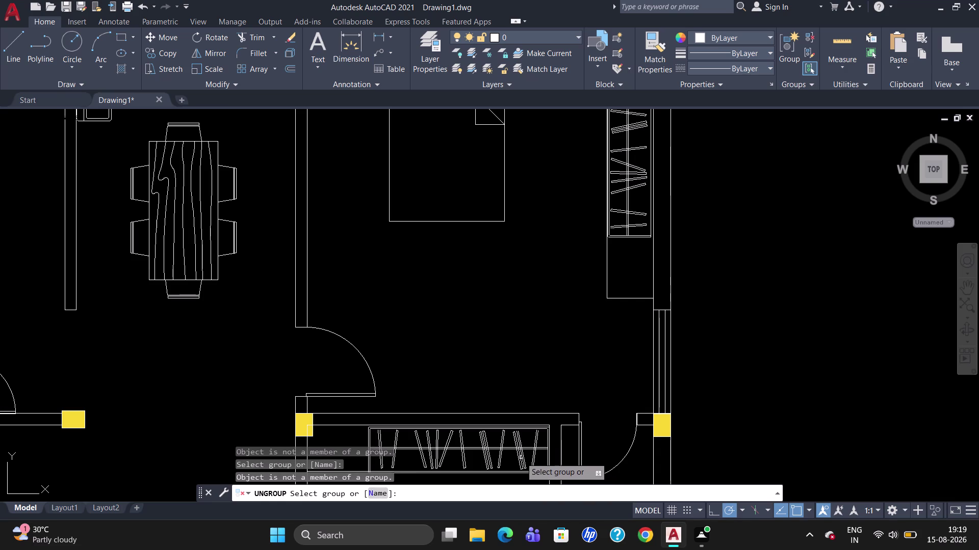
click(521, 457)
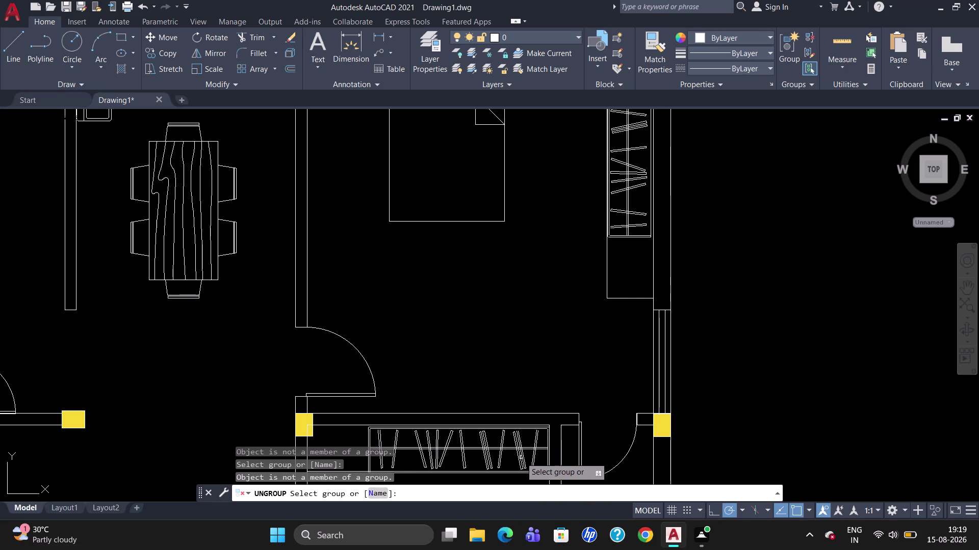
click(521, 458)
key(Return)
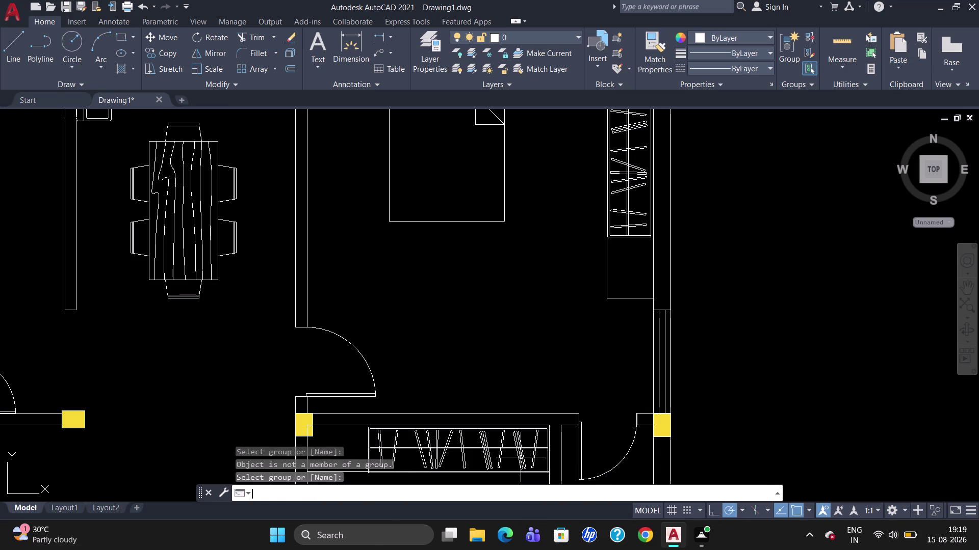
click(512, 461)
click(528, 454)
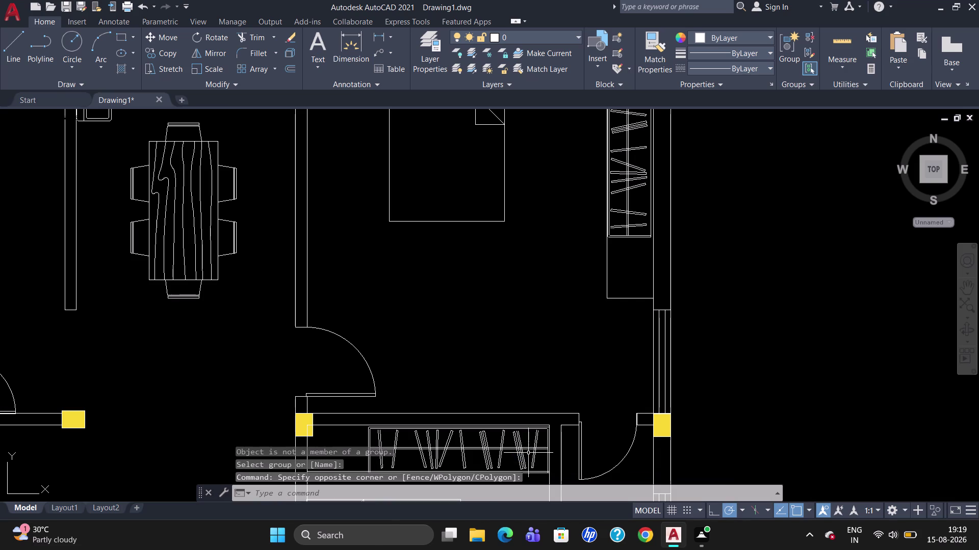
drag(541, 460, 500, 462)
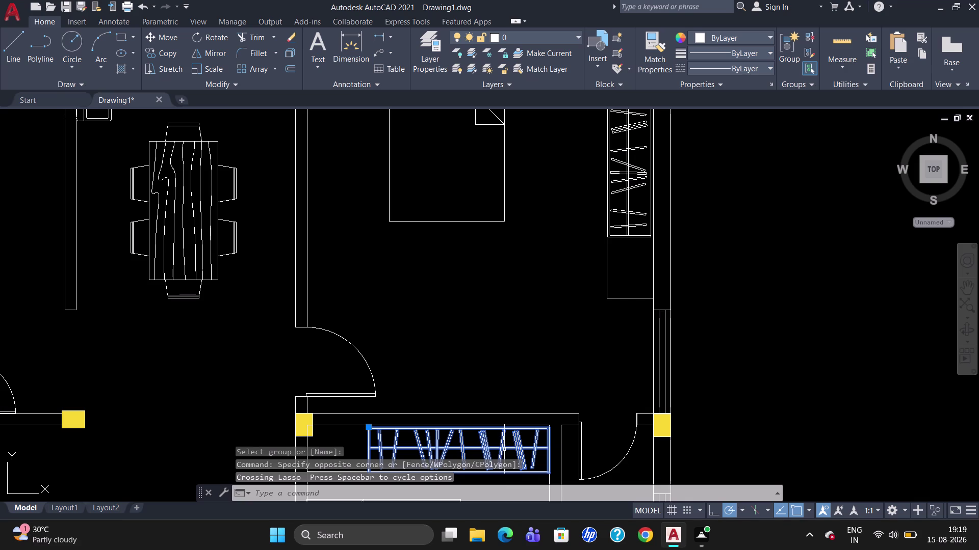
key(Escape)
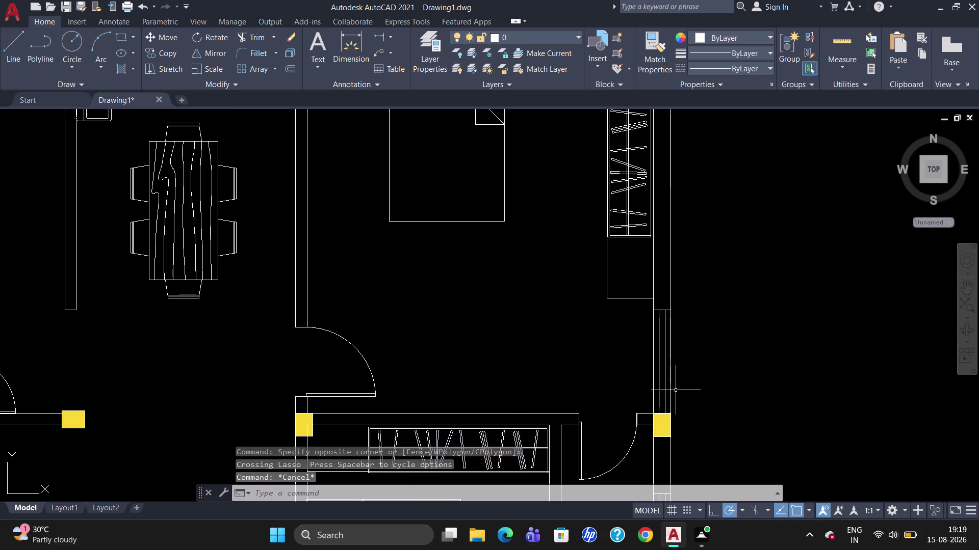
scroll(down, 3)
scroll(up, 3)
scroll(down, 3)
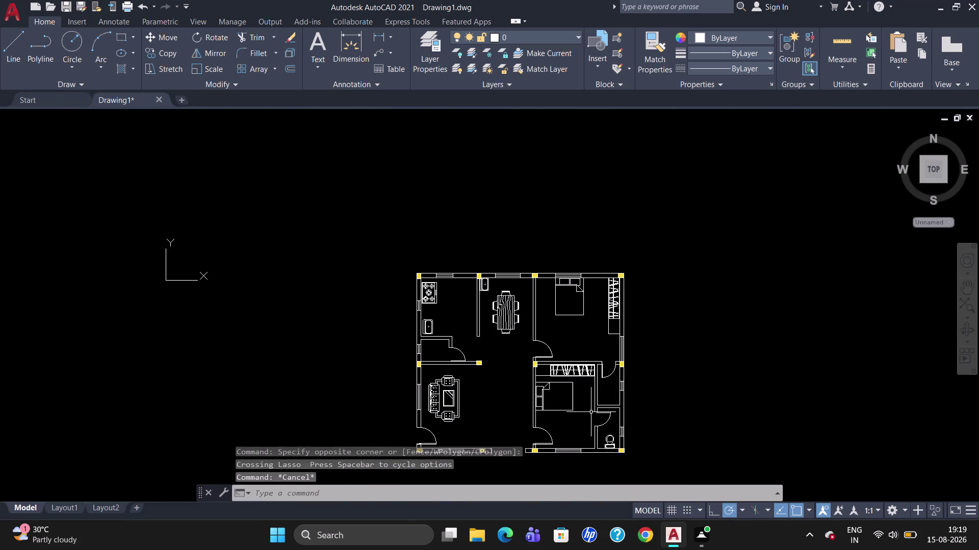
scroll(up, 3)
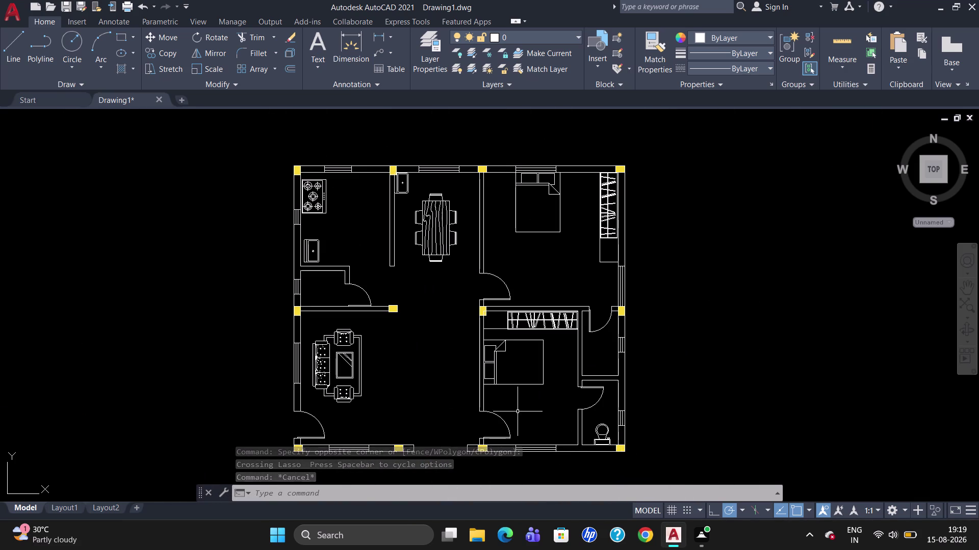
scroll(up, 3)
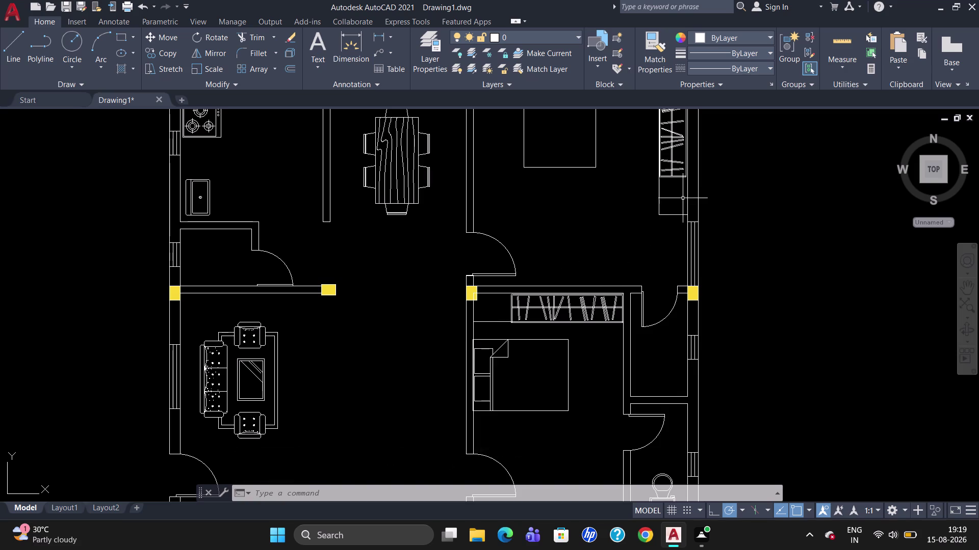
scroll(down, 3)
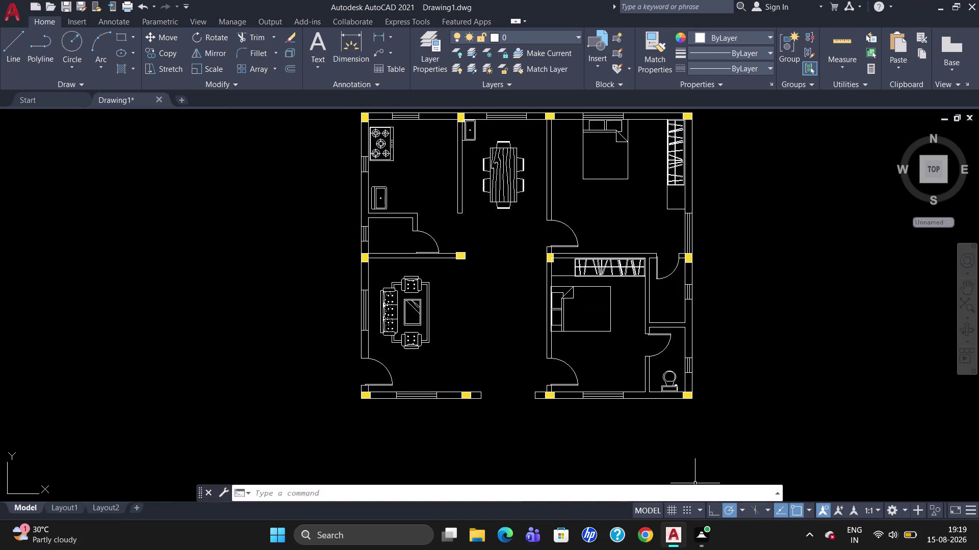